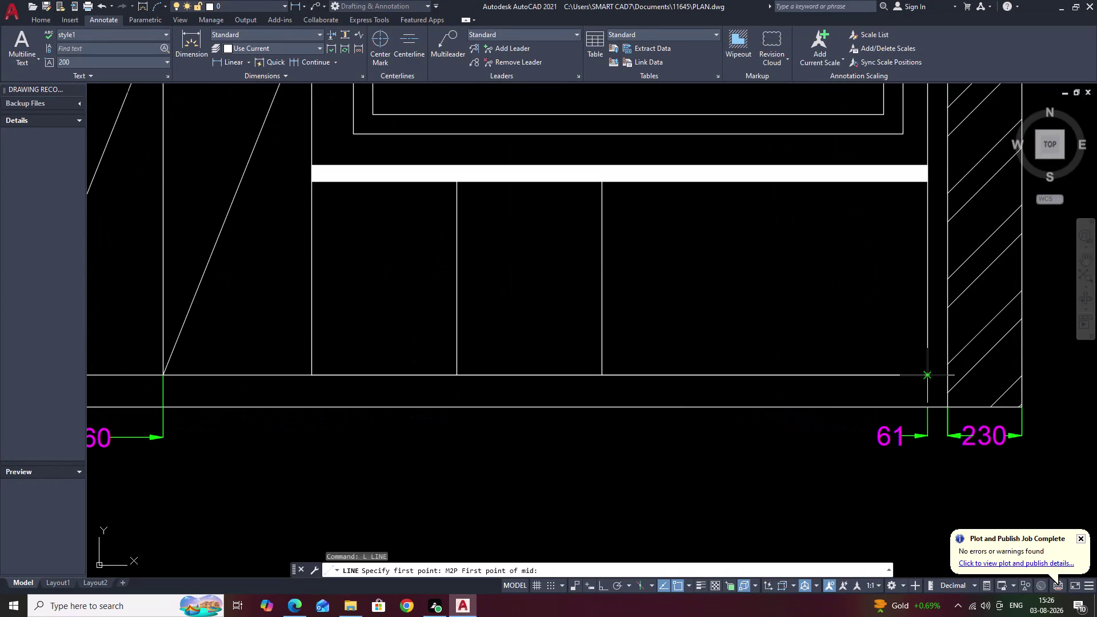
Draw a vertical divider from the bottom-edge midpoint up to the top shelf, with Ortho on.
click(927, 374)
click(603, 376)
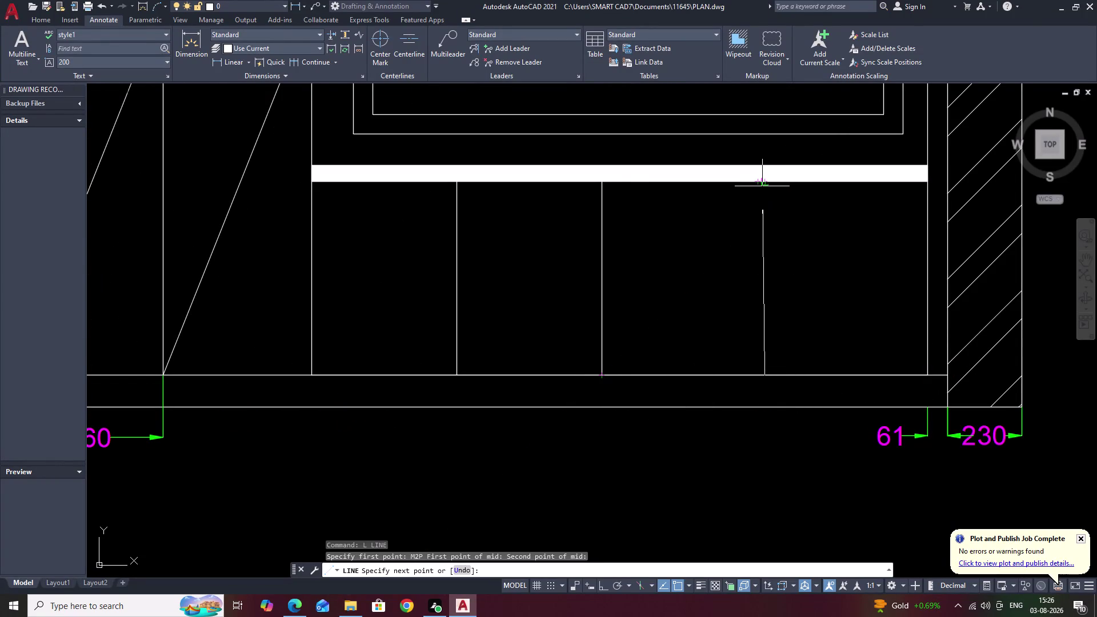
key(F8)
click(762, 186)
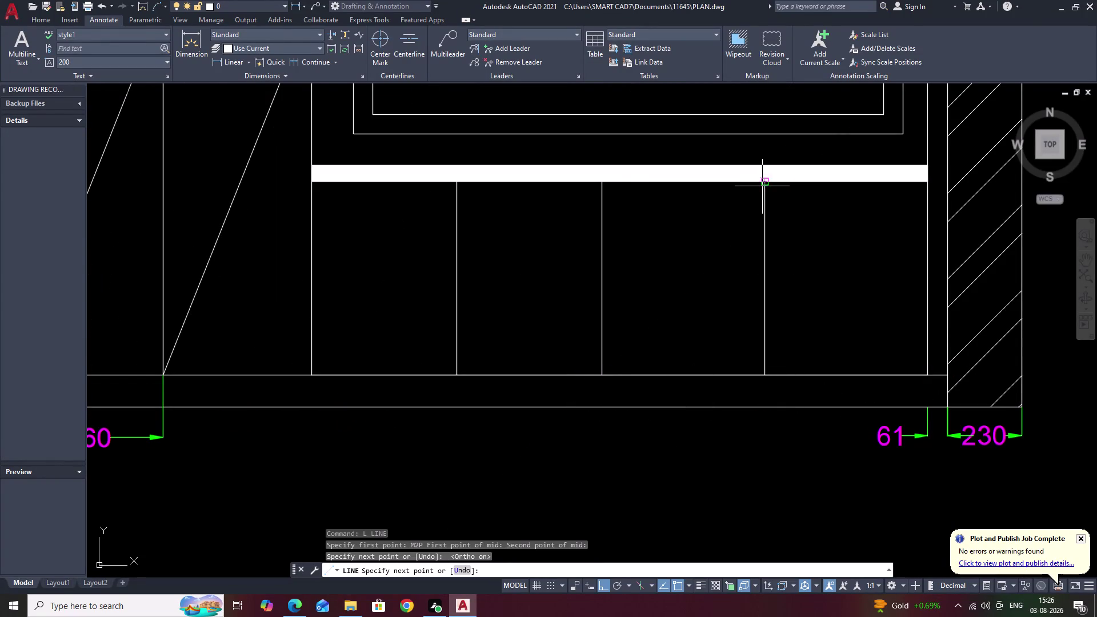
key(Escape)
Draw diagonals from the first divider's ends to the left panel and next divider midpoints.
text(L)
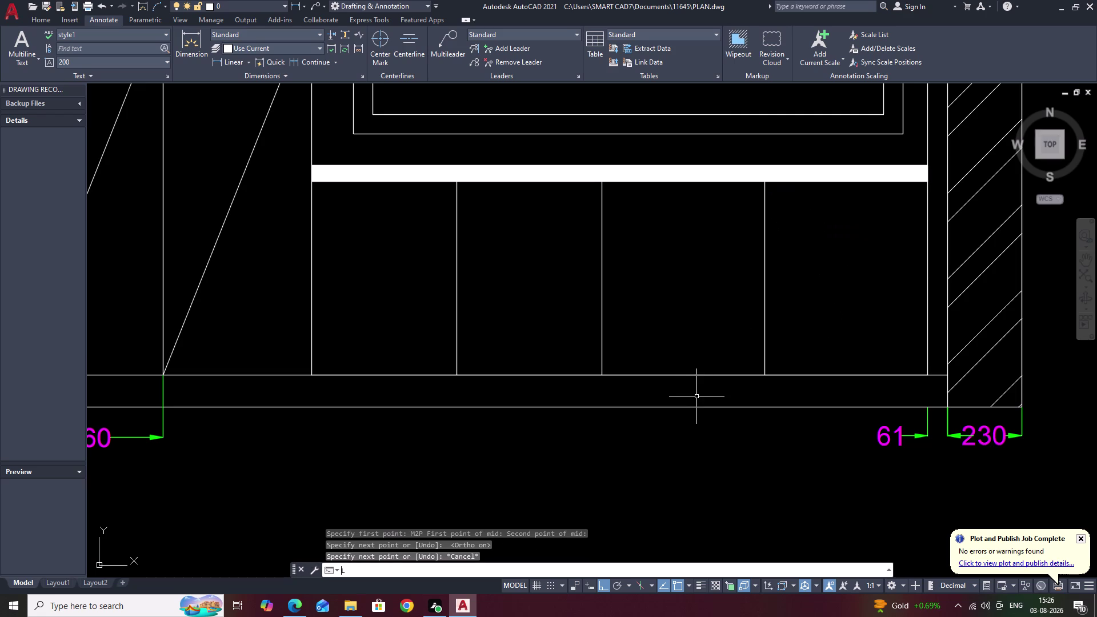
key(space)
click(457, 374)
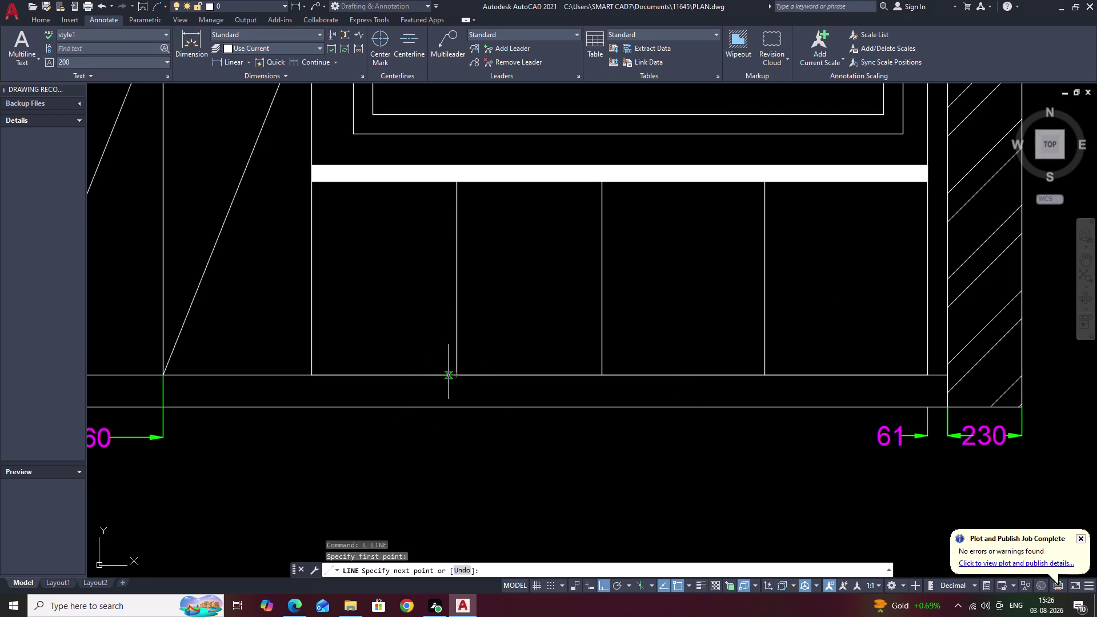
key(F8)
click(313, 281)
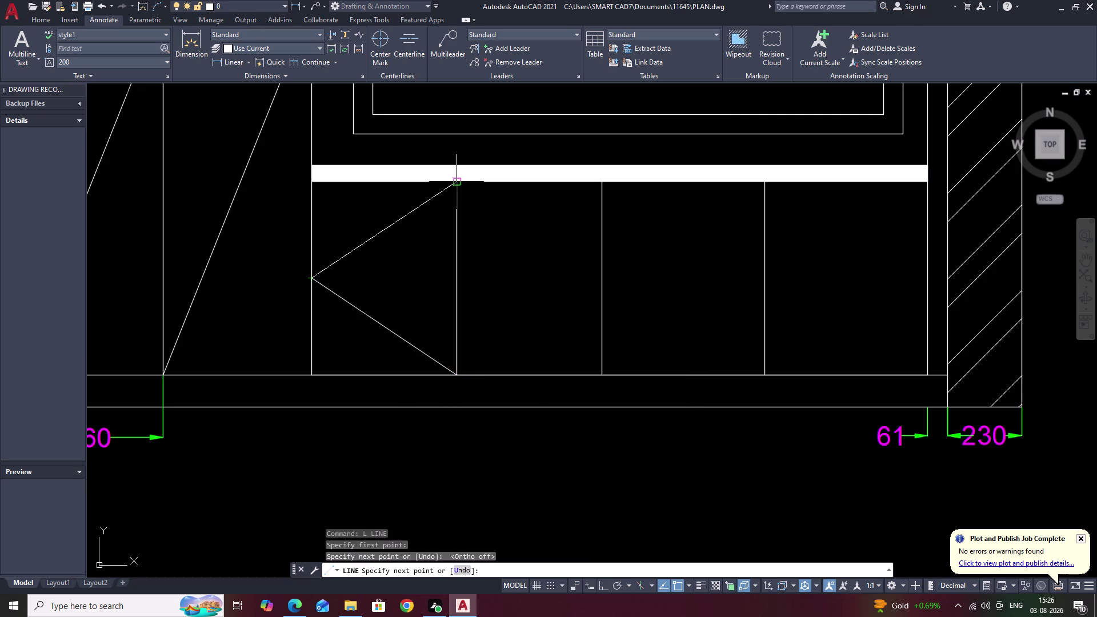
click(457, 185)
key(space)
key(space)
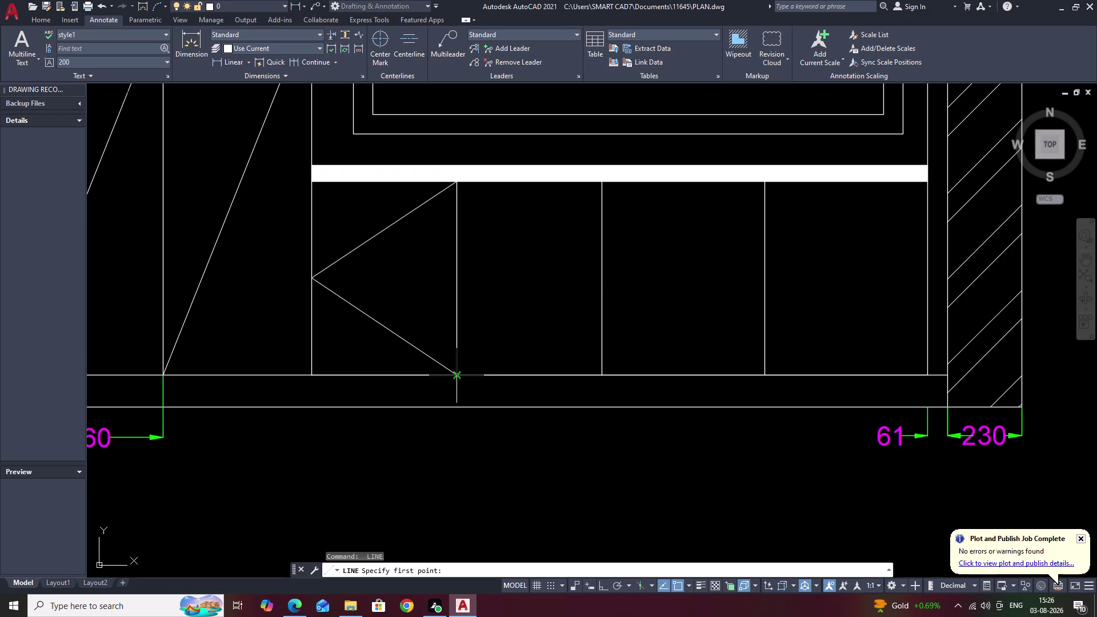
click(456, 375)
click(600, 280)
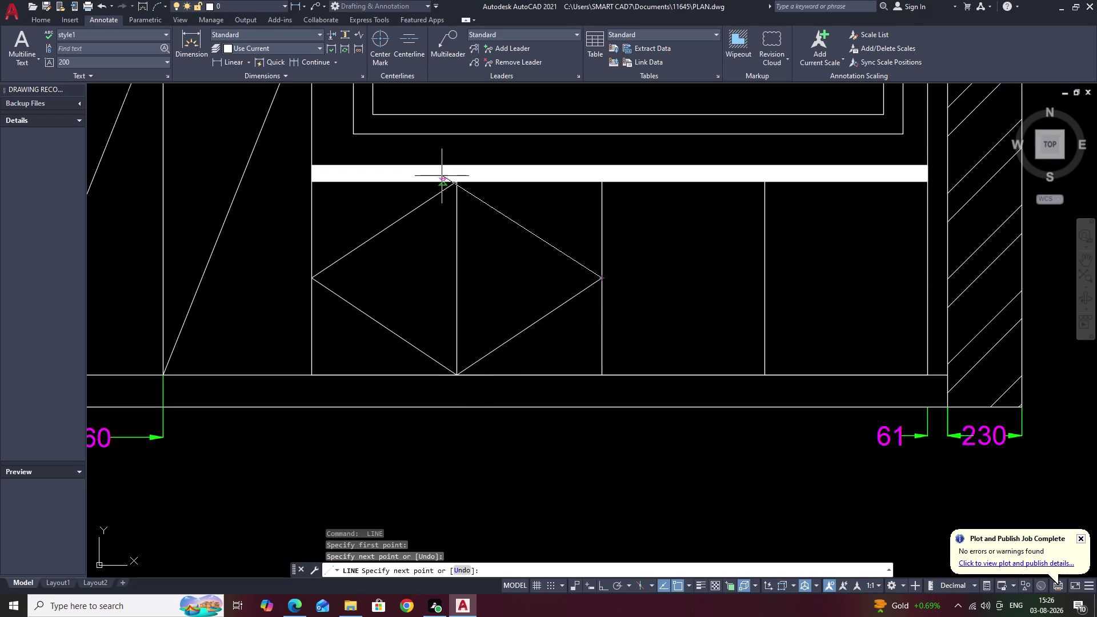
click(458, 186)
key(space)
Draw diagonals from the new divider's ends to the middle divider's midpoint, then select them.
key(space)
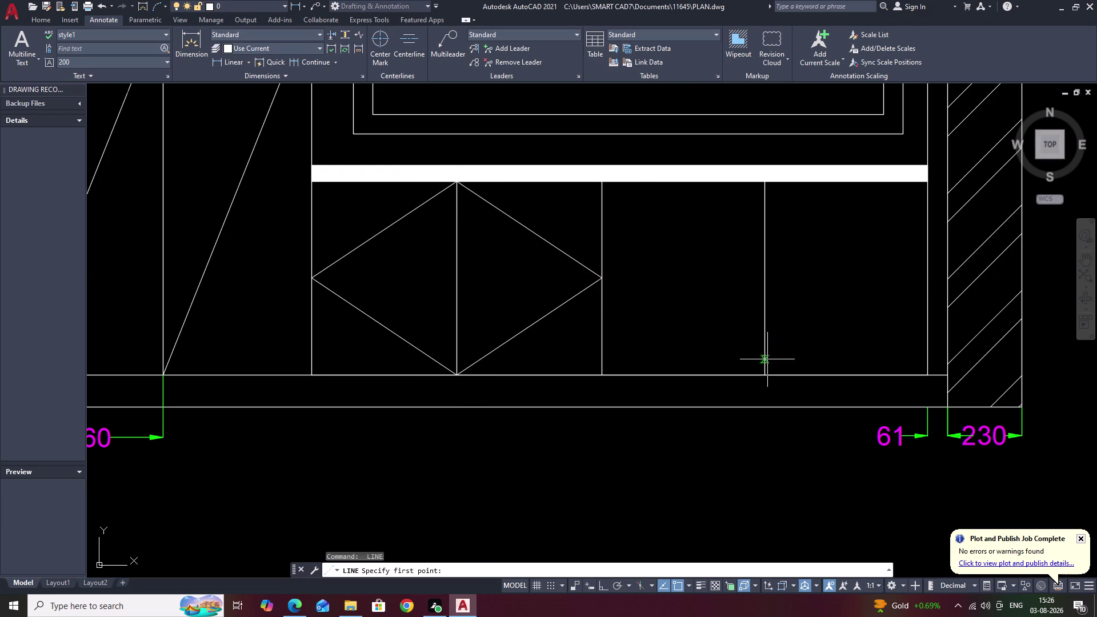
click(761, 373)
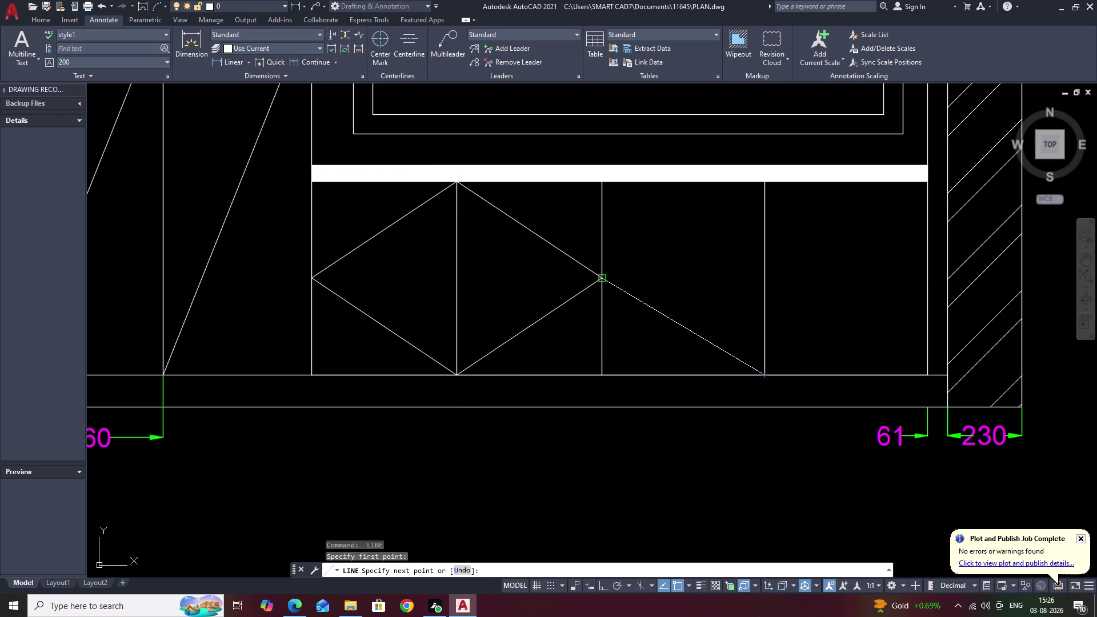
click(602, 278)
click(766, 184)
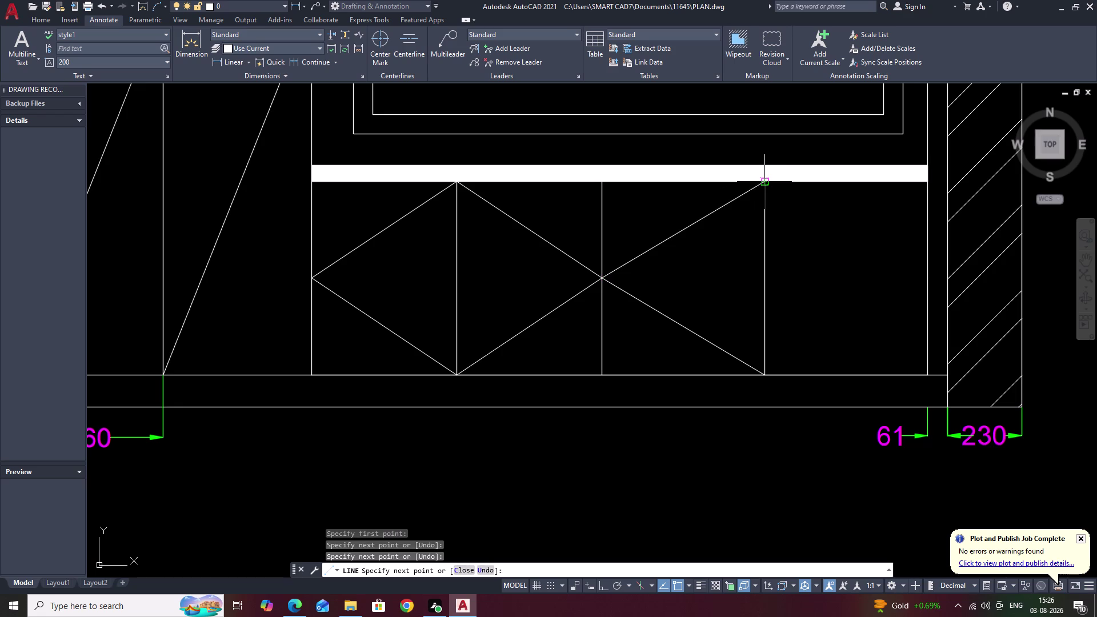
key(space)
key(space)
click(767, 184)
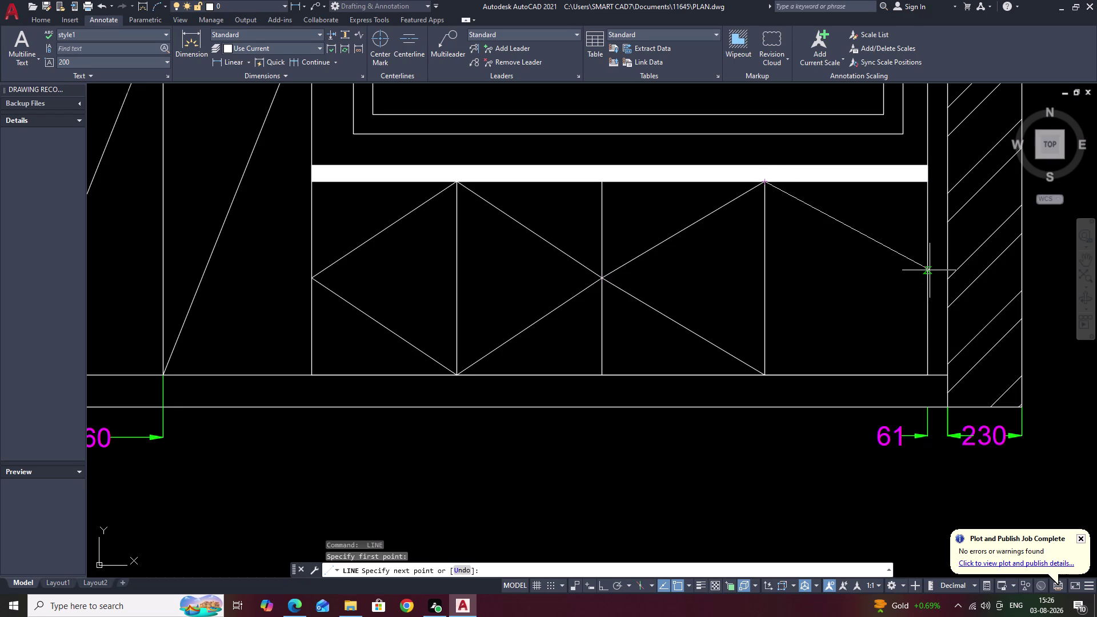
key(Escape)
drag(689, 215, 651, 307)
Begin mirroring the two diagonals about the new divider, then abandon the attempt.
drag(651, 308, 647, 319)
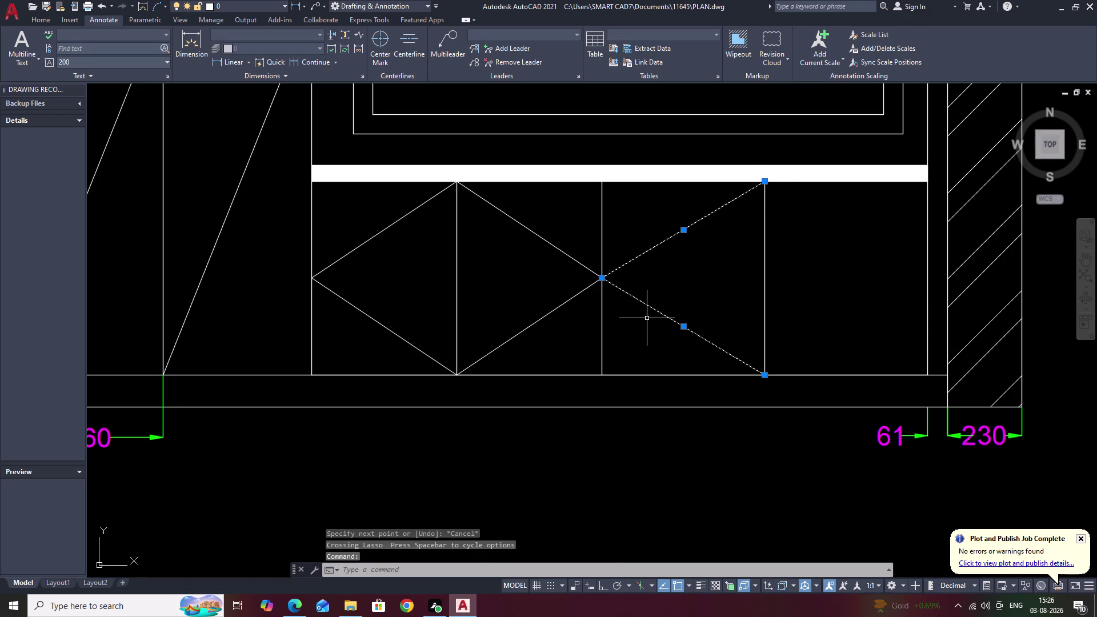
text(MI)
key(space)
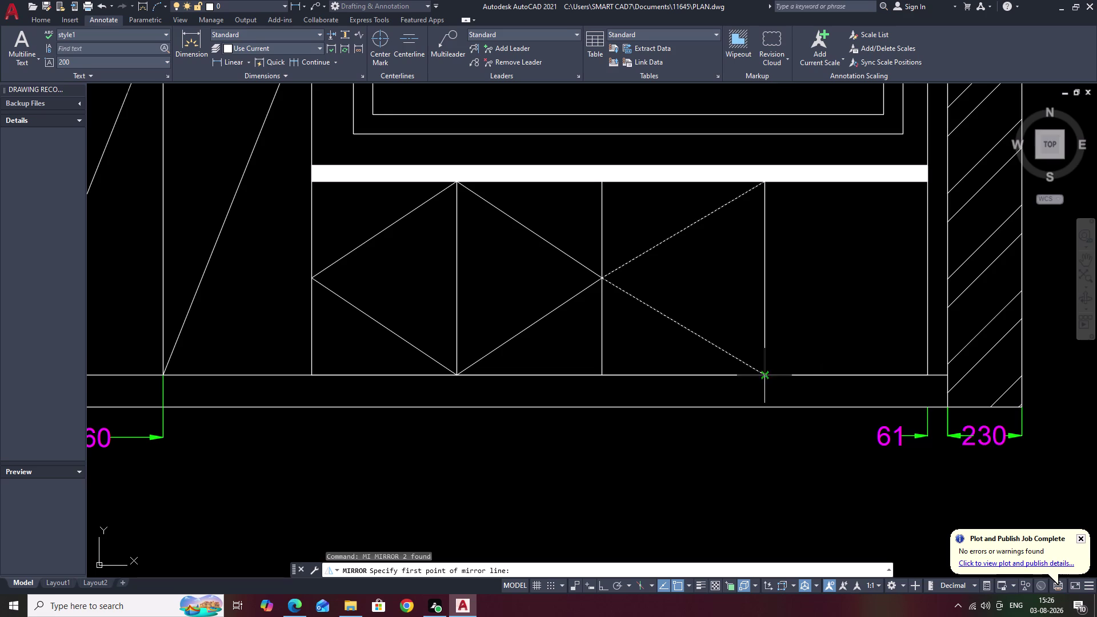
click(765, 281)
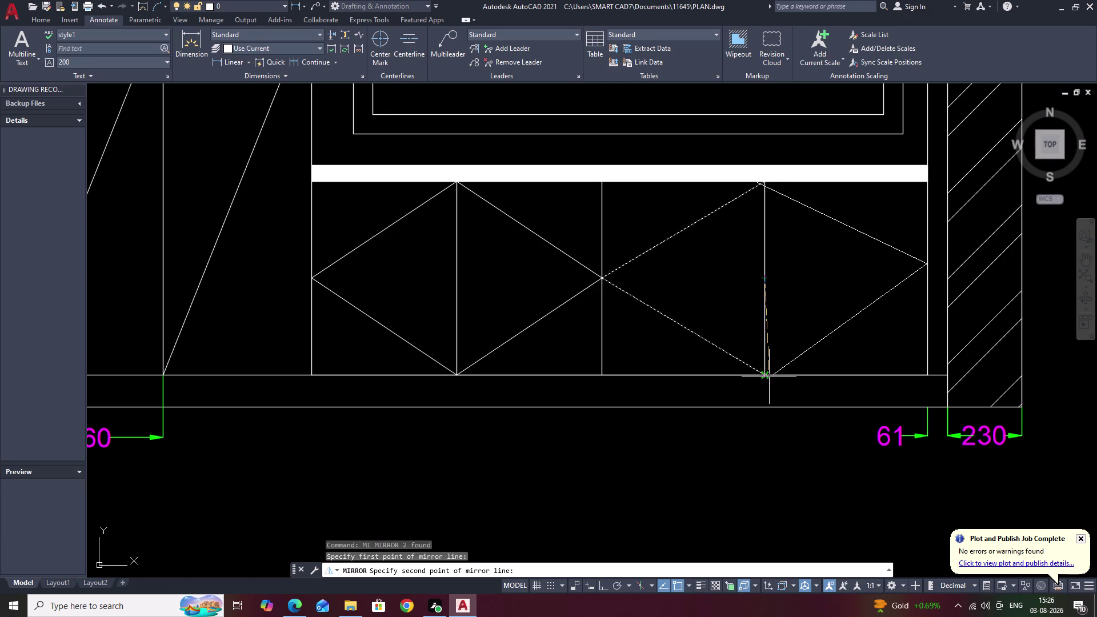
key(F8)
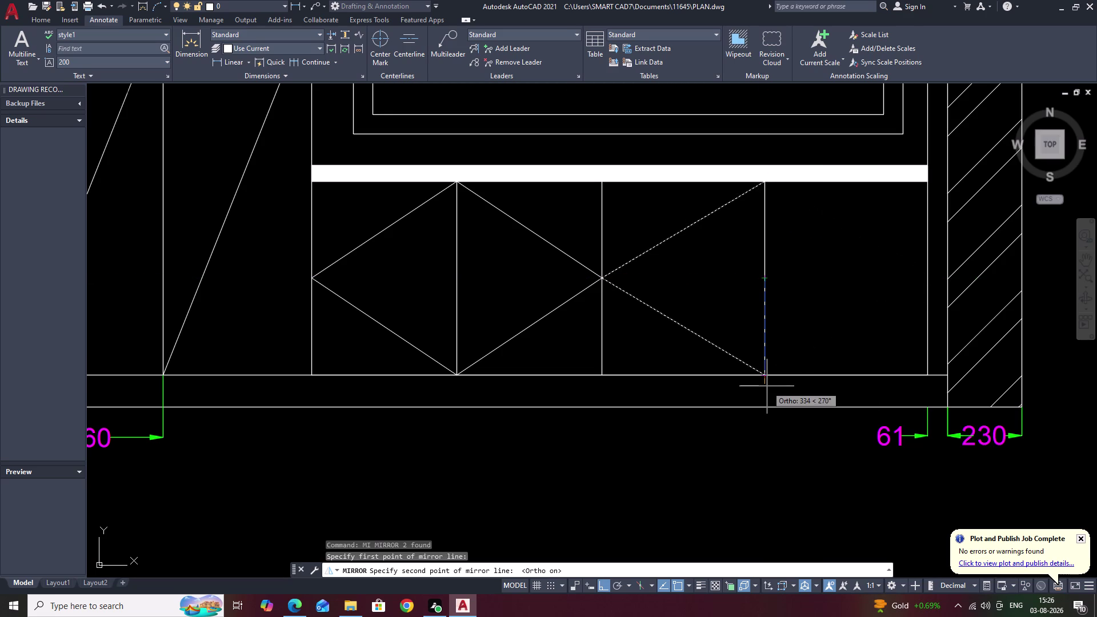
click(767, 386)
key(Escape)
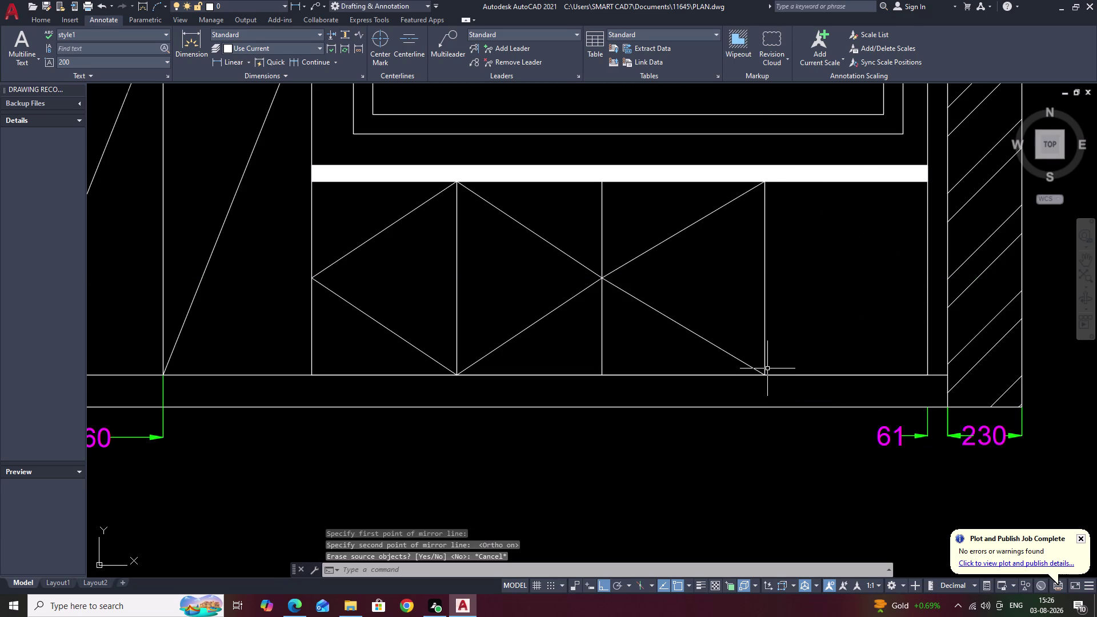
Mirror the reselected diagonals about the vertical divider, keeping the originals (No).
drag(714, 354, 698, 259)
click(682, 217)
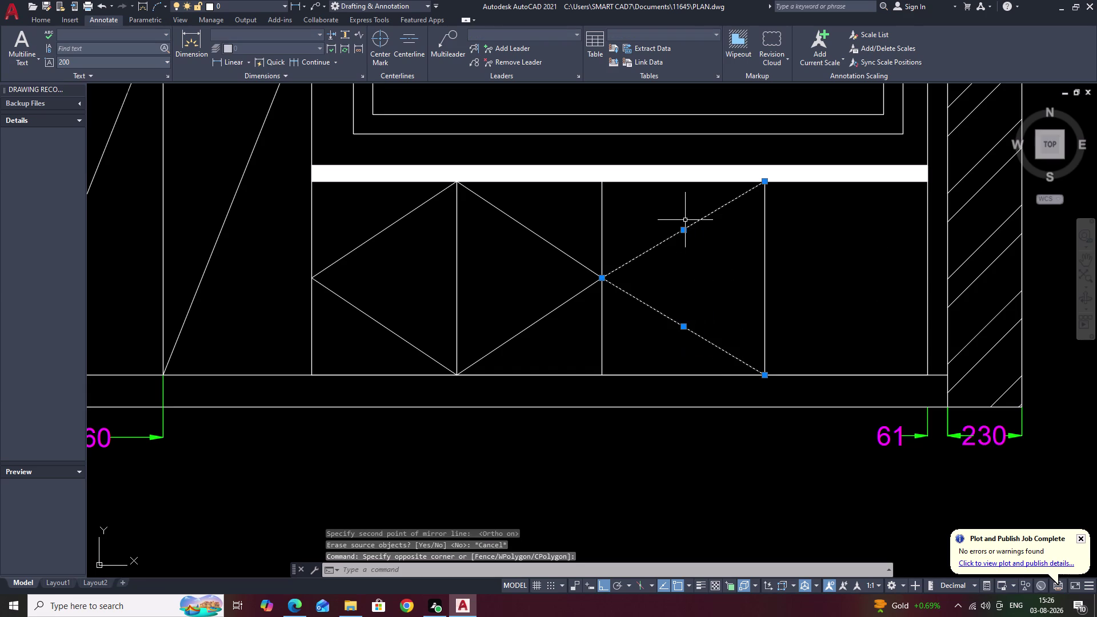
text(MI)
key(space)
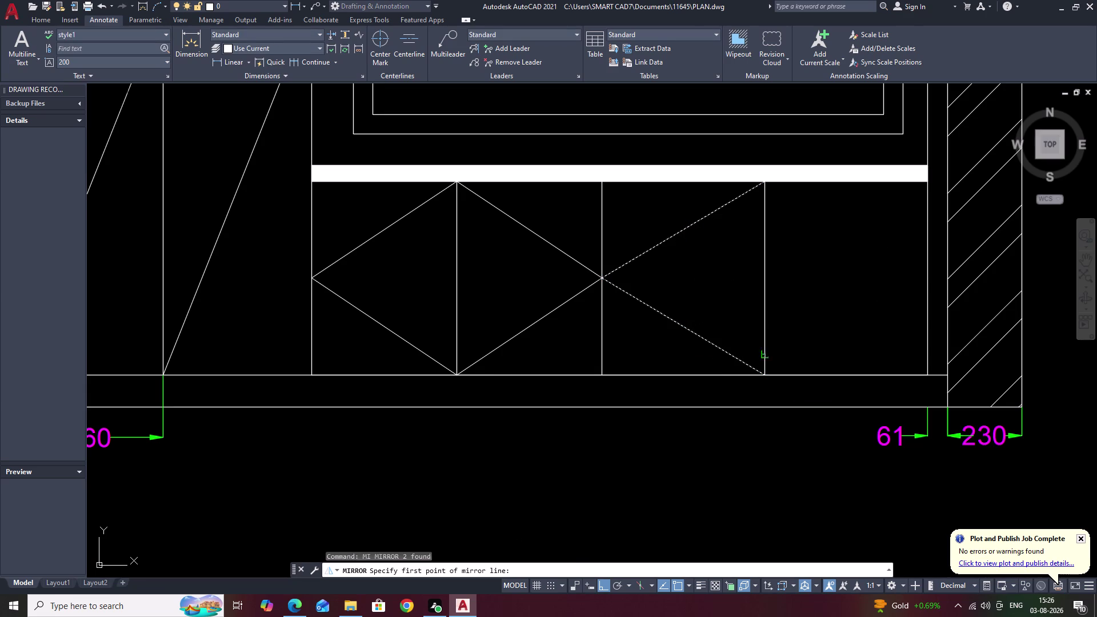
click(765, 277)
click(771, 328)
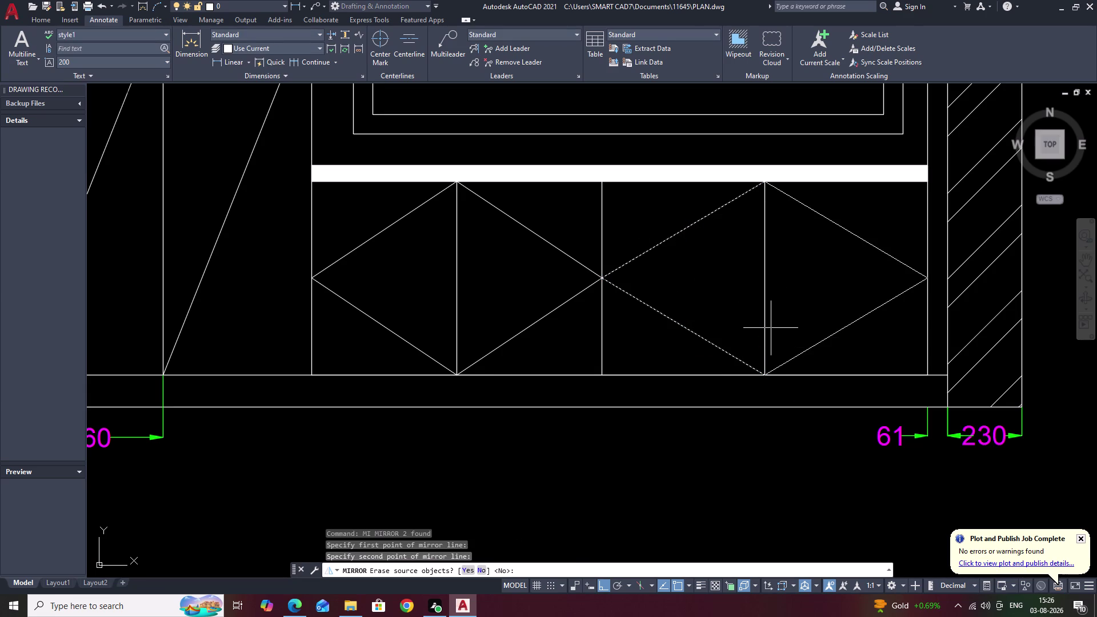
text(N)
key(space)
scroll(down, 3)
middle_drag(808, 317, 826, 294)
scroll(down, 3)
middle_drag(793, 359, 784, 388)
key(Escape)
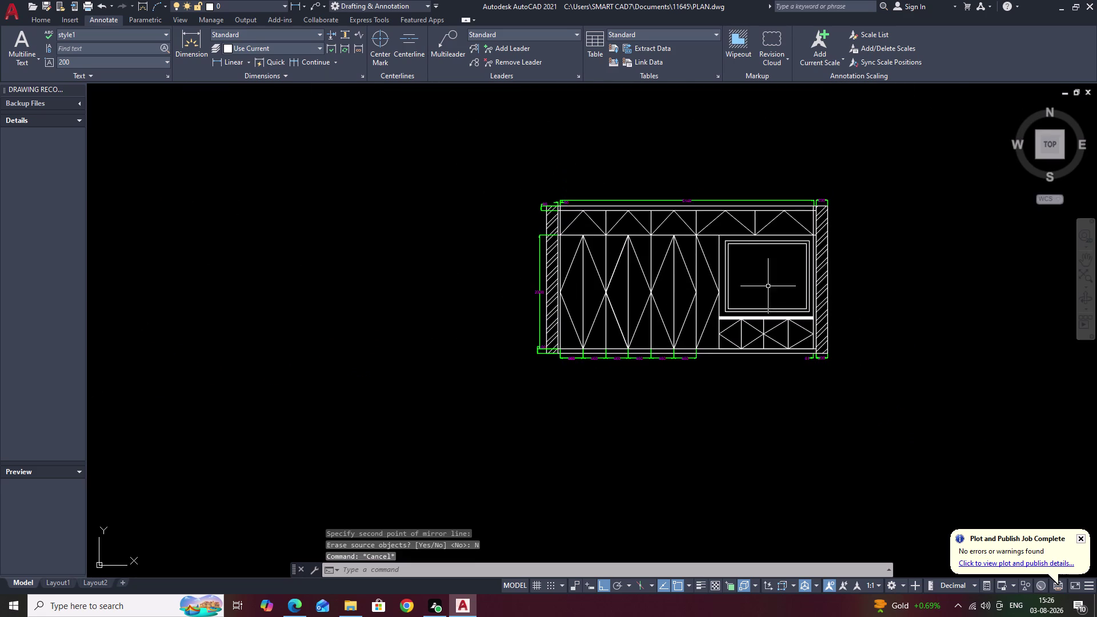
scroll(up, 3)
middle_drag(740, 278, 782, 261)
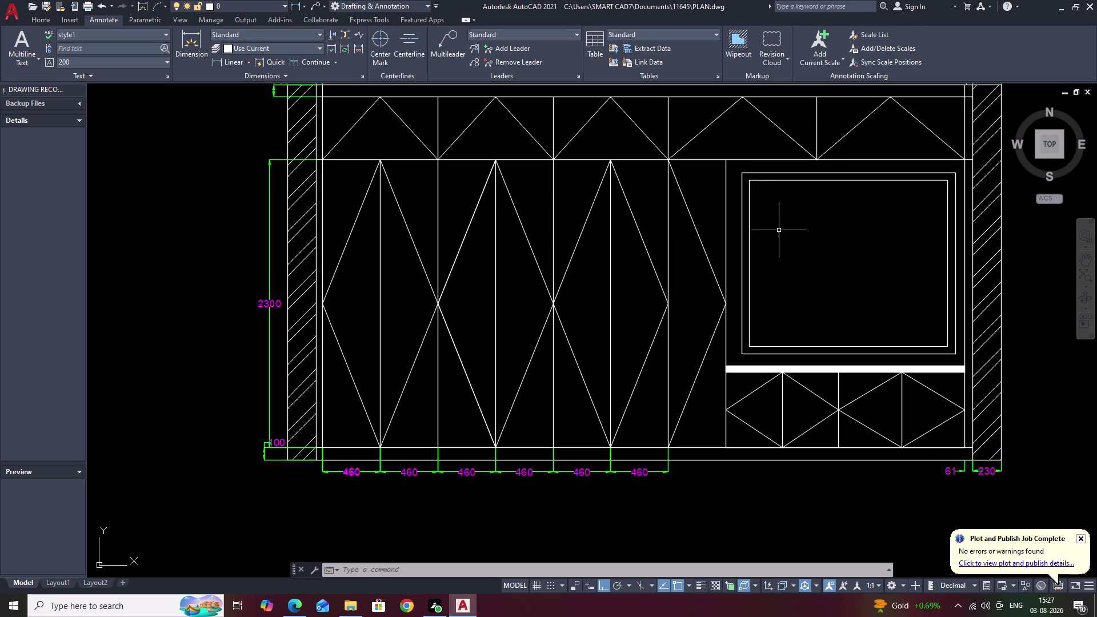
scroll(down, 3)
middle_drag(920, 270, 883, 281)
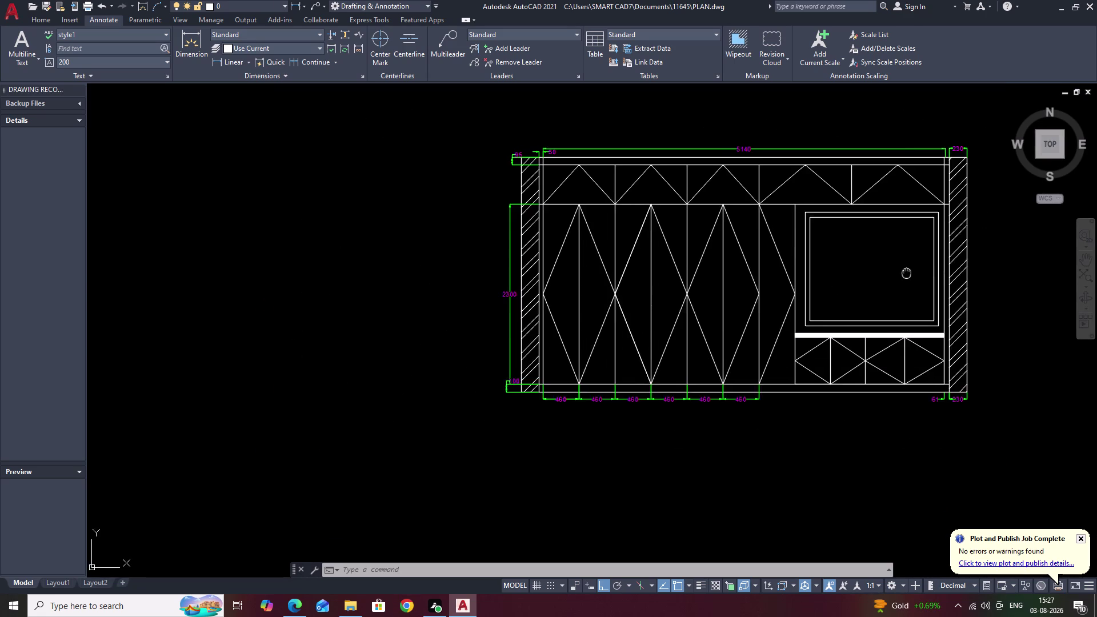
middle_drag(883, 281, 801, 296)
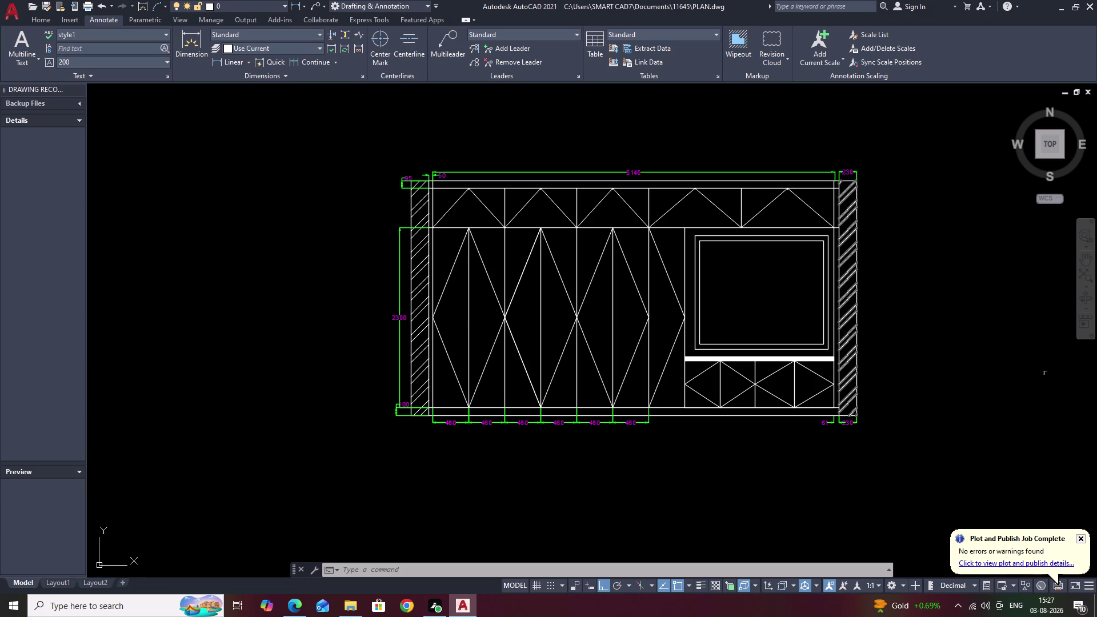
middle_drag(1019, 343, 843, 345)
text(T)
Place a multiline 'FILLER' label to the right of the elevation.
key(space)
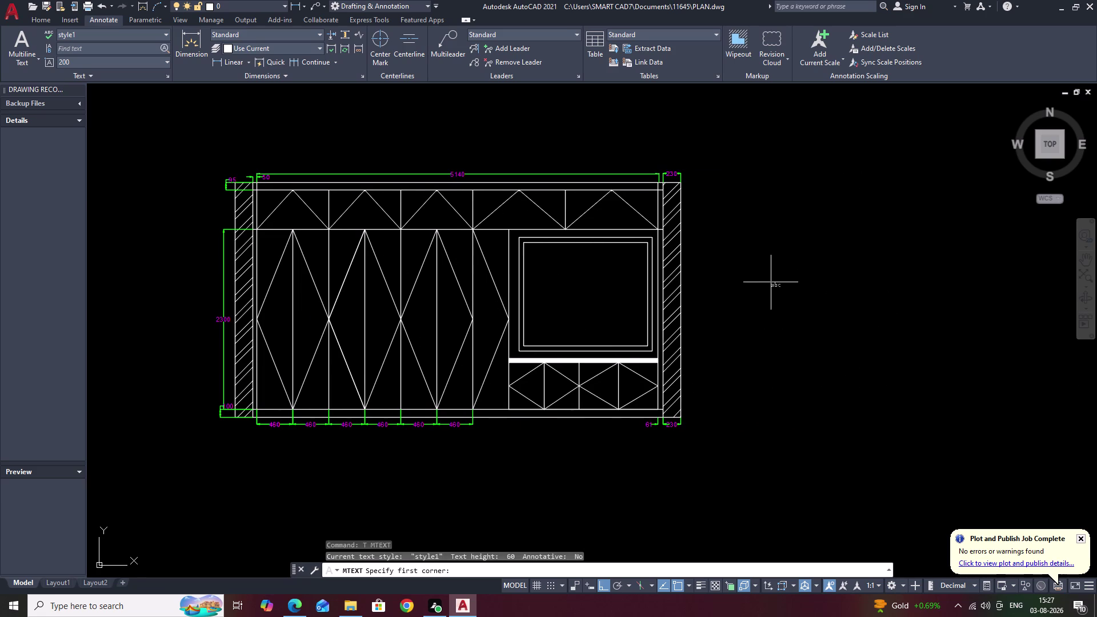
right_drag(770, 283, 777, 283)
drag(771, 282, 796, 285)
click(838, 255)
key(t)
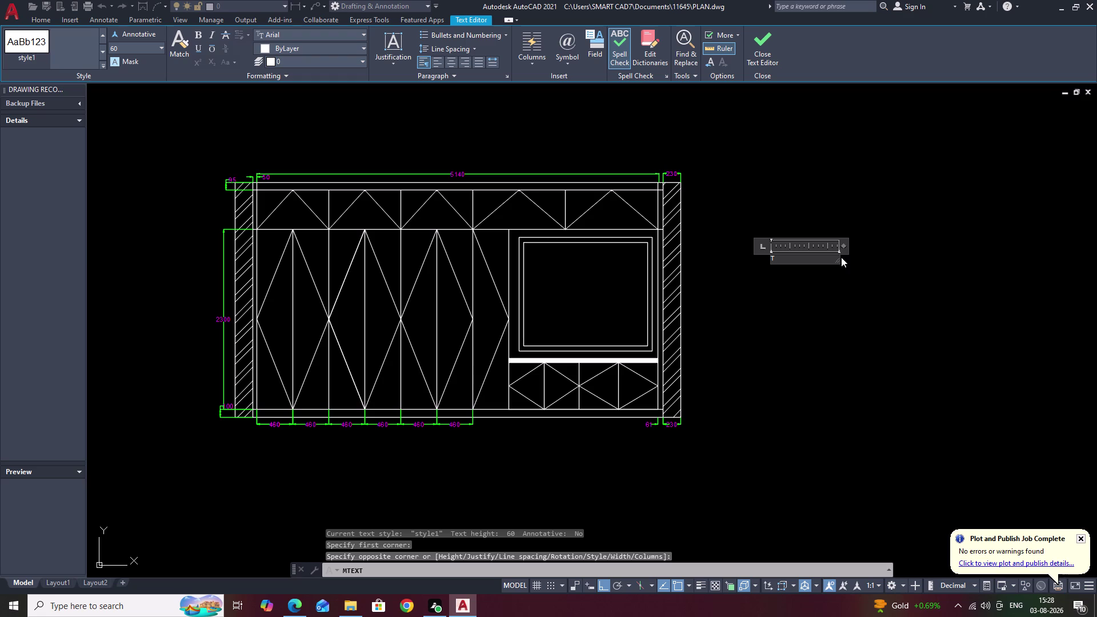
key(BackSpace)
key(f)
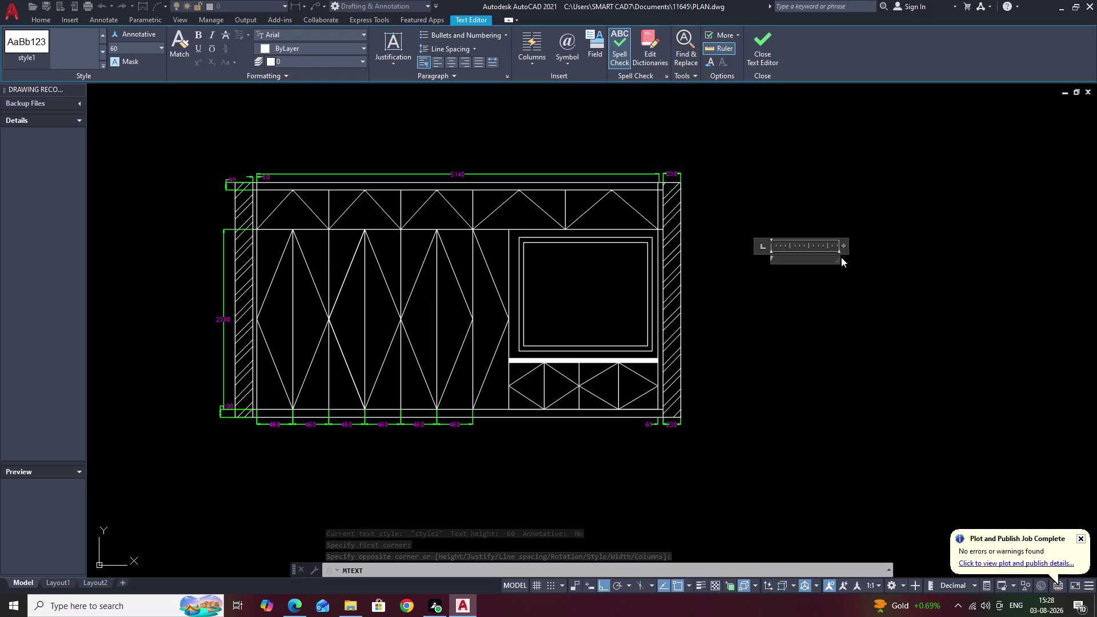
text(ILL)
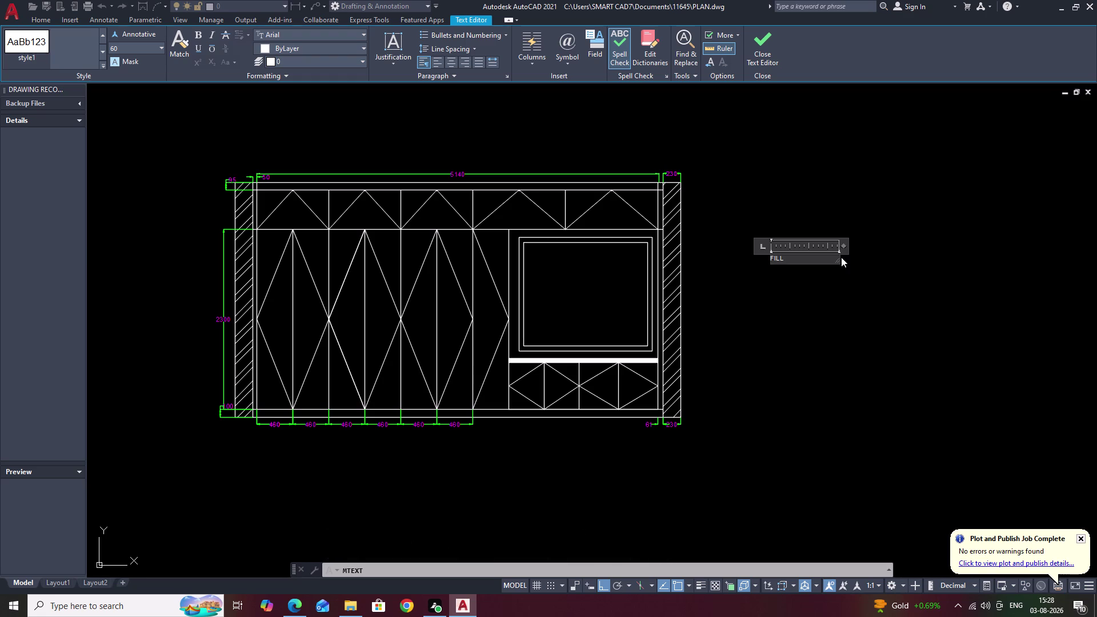
text(ER)
click(831, 299)
Abandon a second label, erase the old FILLER text, and open Text Style with ST.
text(T)
key(space)
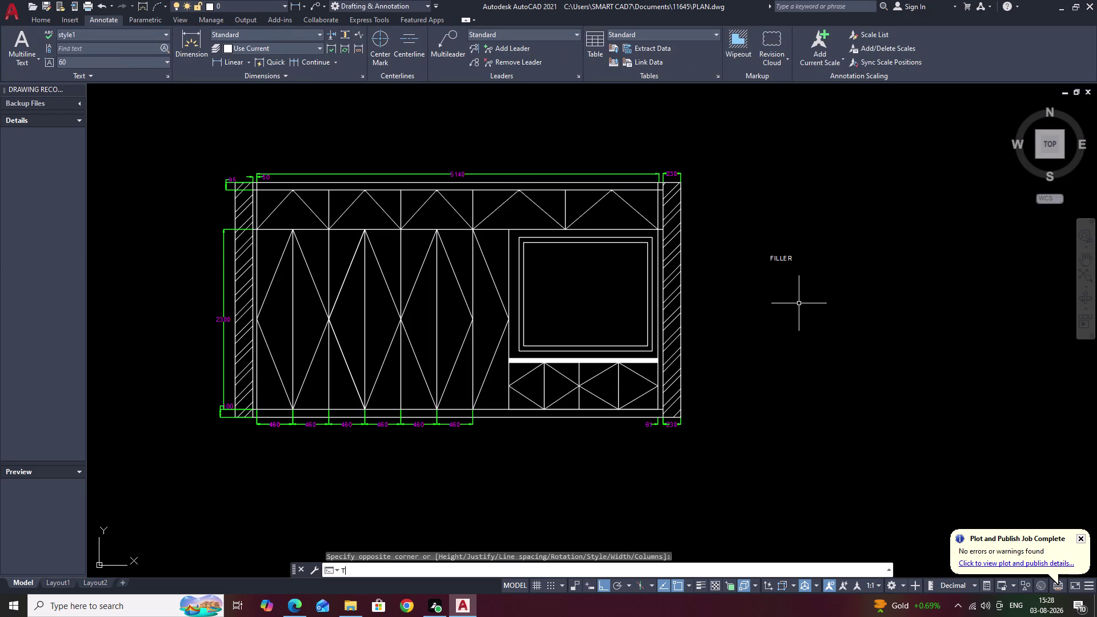
click(762, 285)
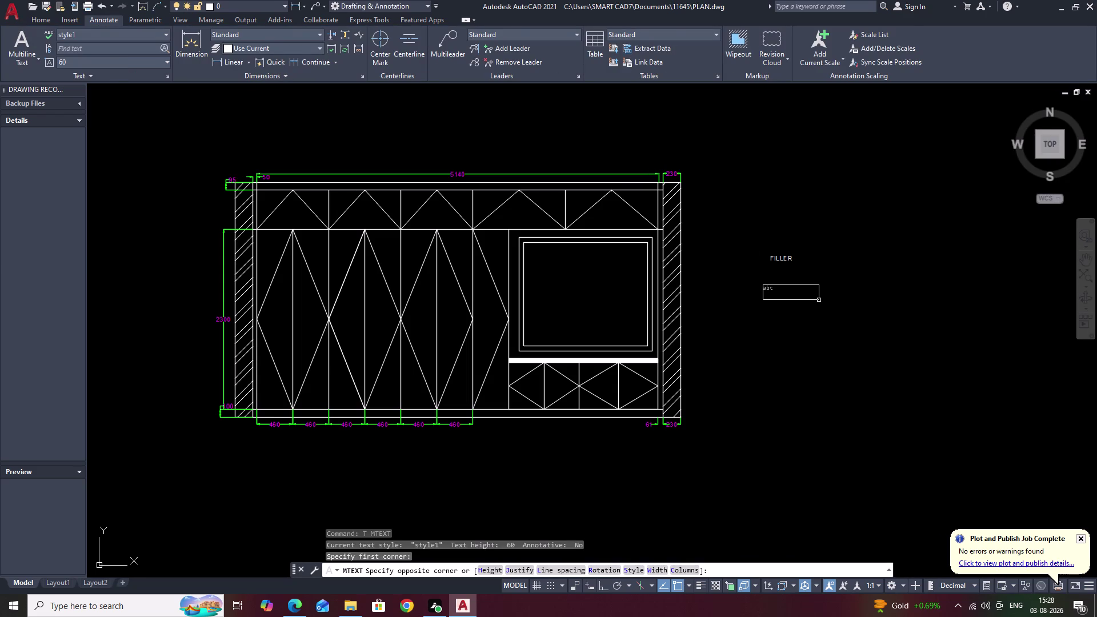
click(818, 300)
key(Escape)
drag(819, 255, 798, 254)
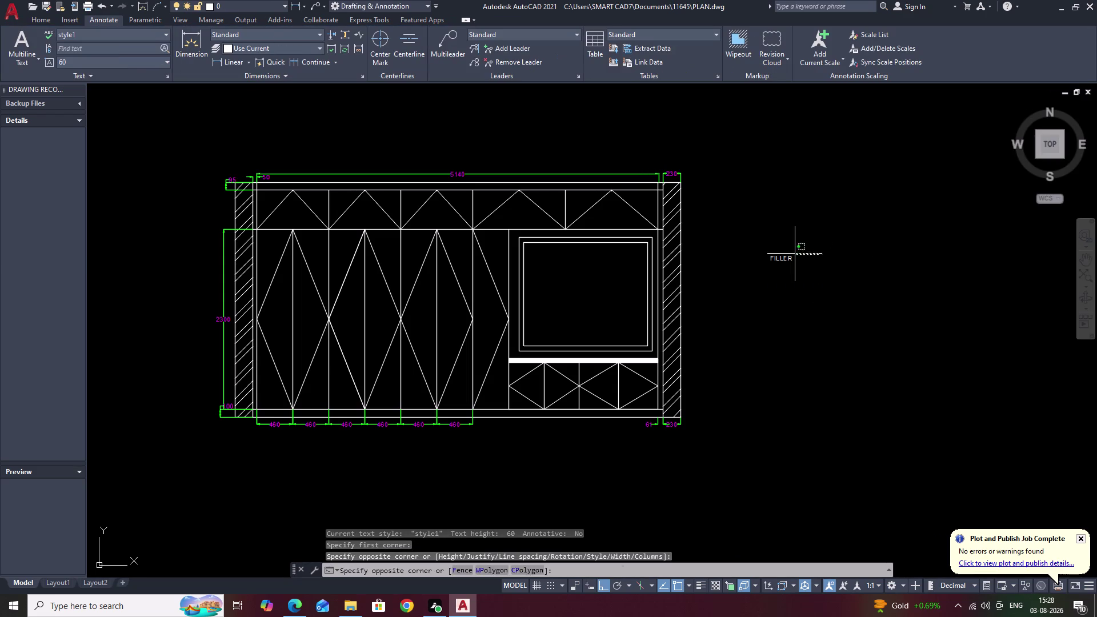
drag(799, 254, 779, 284)
text(E)
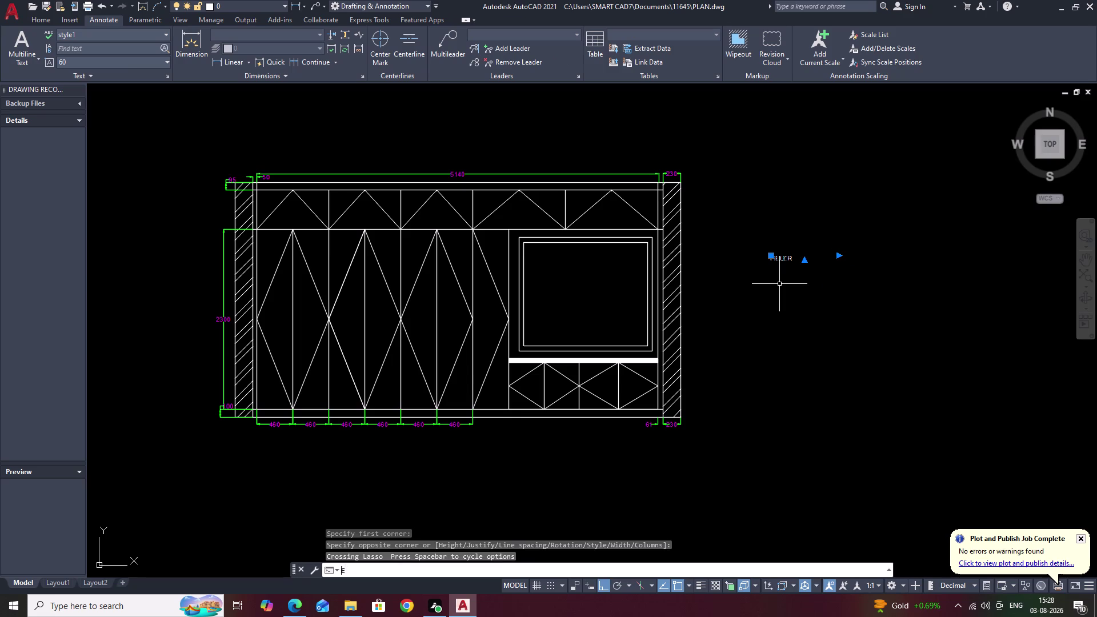
key(space)
text(ST)
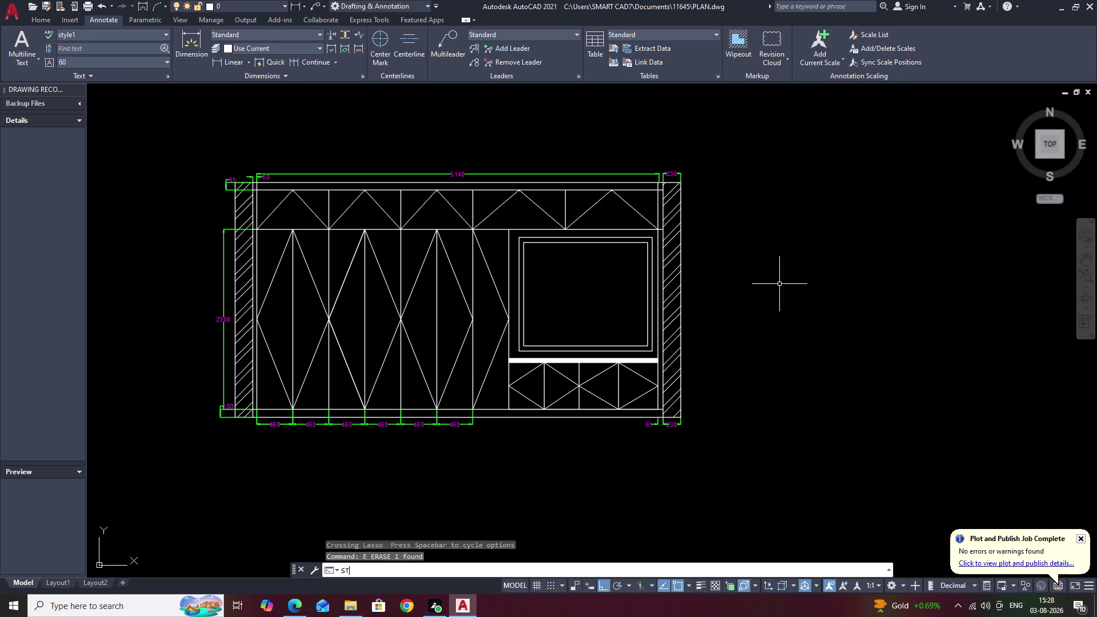
key(space)
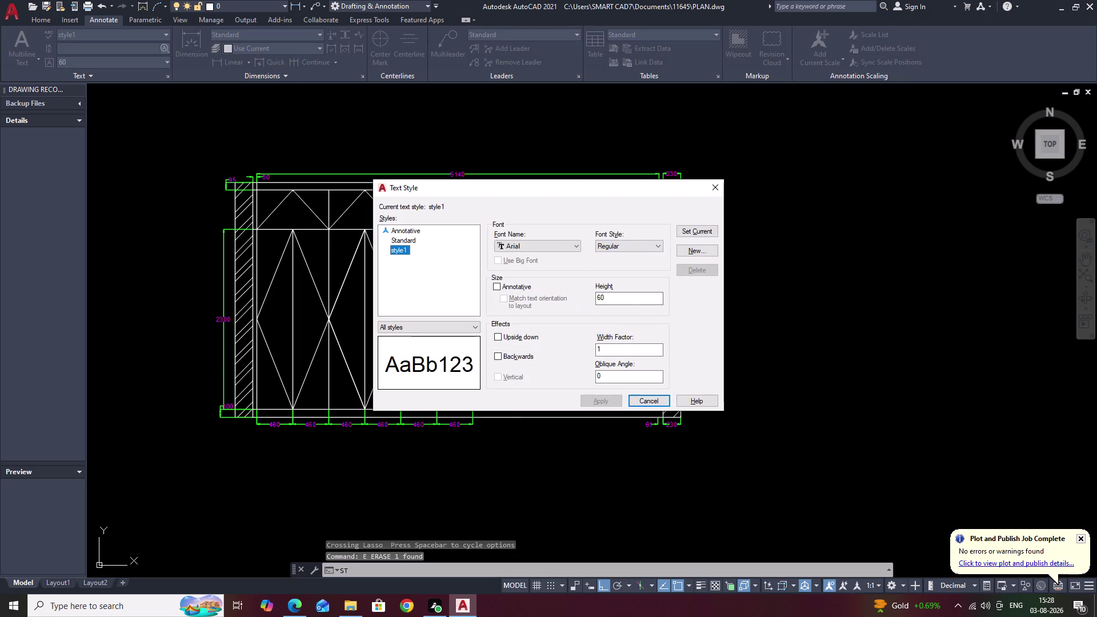
Change style1's text height from 60 to 70, apply it, and close Text Style.
drag(630, 299, 605, 298)
click(604, 299)
double_click(600, 298)
drag(620, 297, 585, 295)
key(BackSpace)
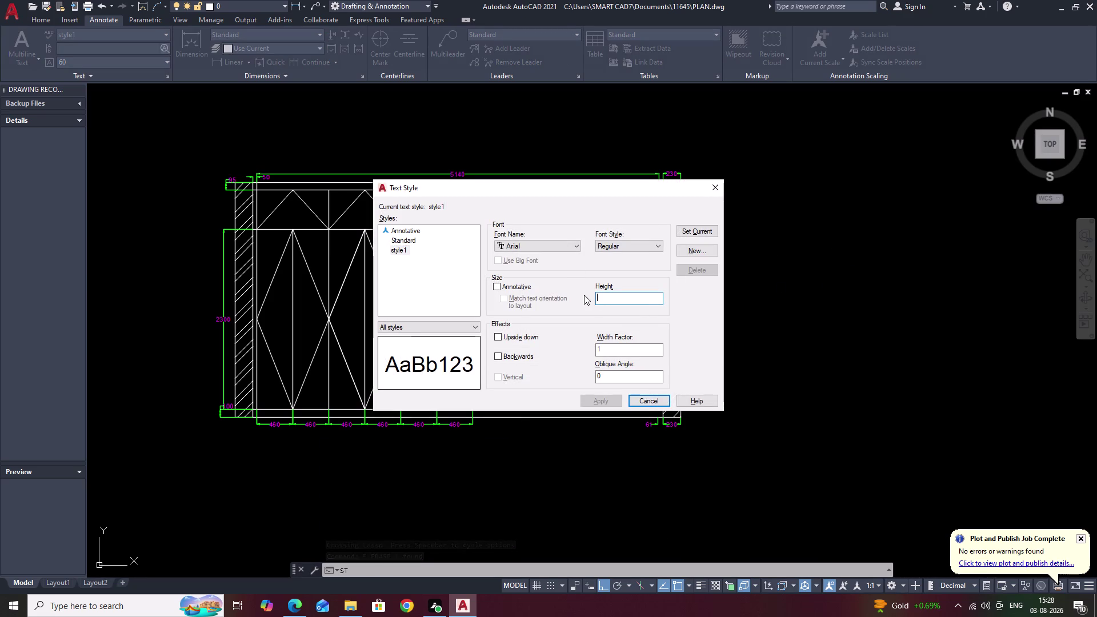
text(70)
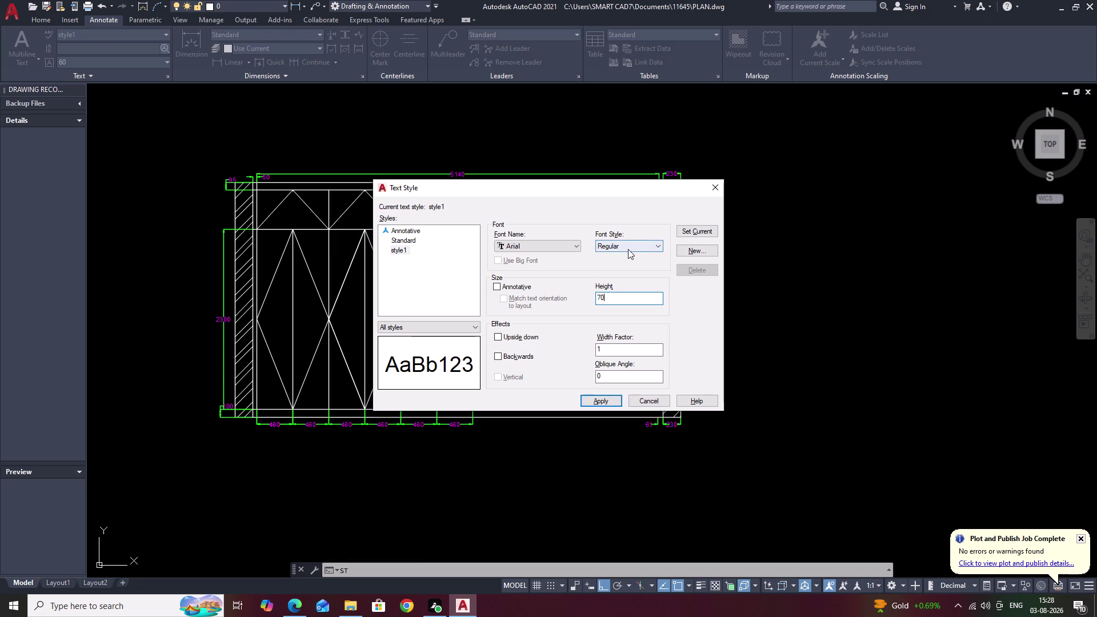
click(598, 404)
right_click(599, 403)
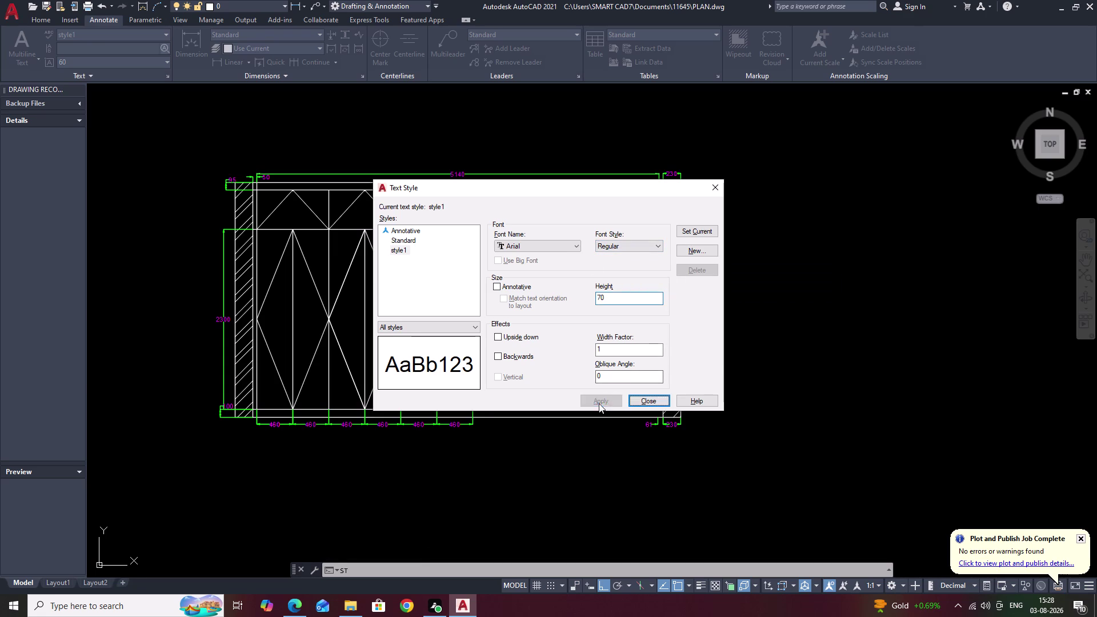
click(701, 232)
Start a new multiline text with the T command.
right_click(716, 190)
click(716, 189)
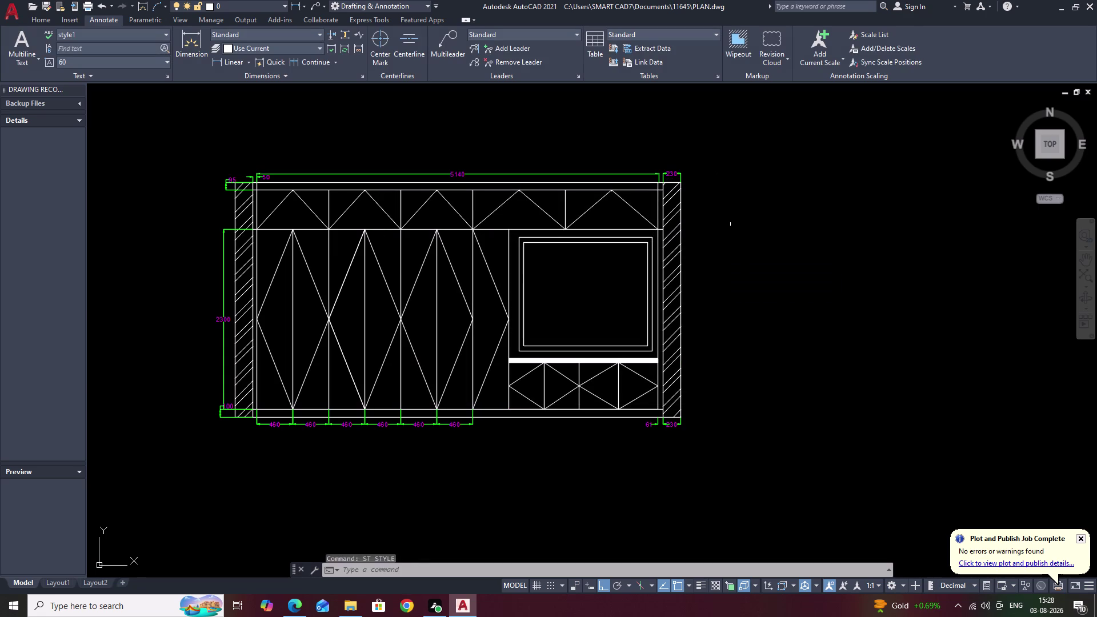
key(t)
key(space)
key(Escape)
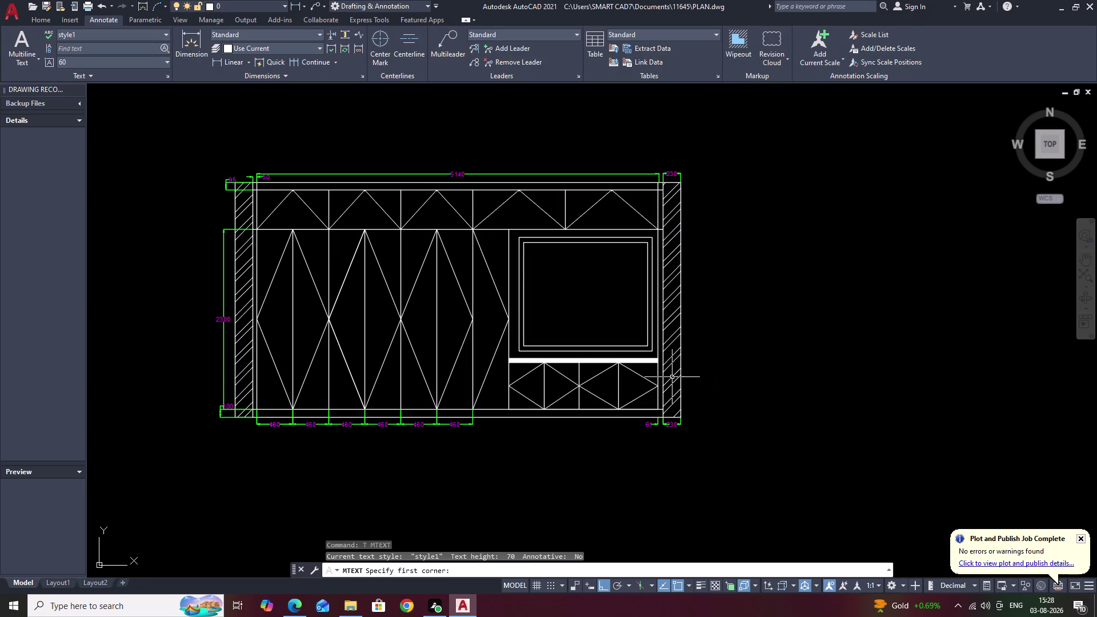
Open the Dimension Style Manager and view Standard's text settings without changes.
text(D)
key(space)
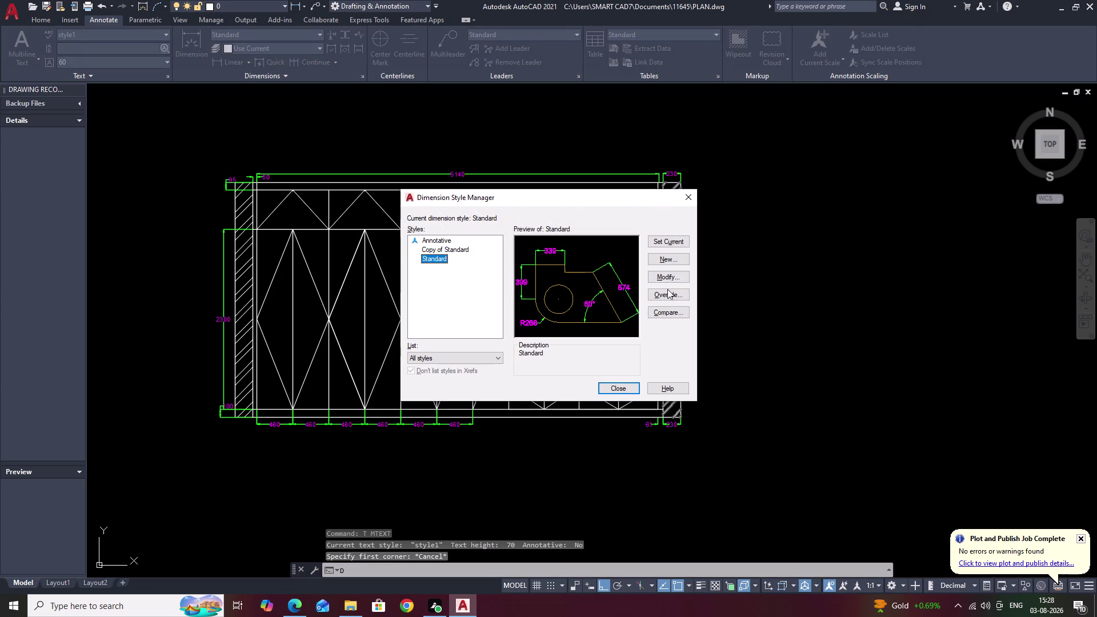
click(670, 276)
right_click(671, 277)
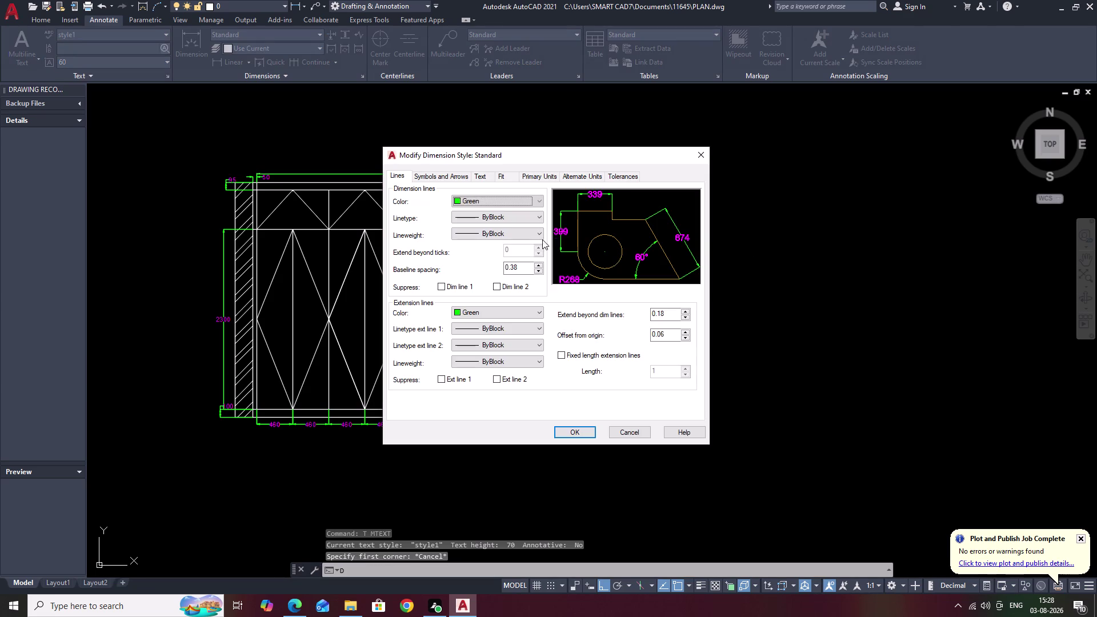
right_click(485, 178)
click(486, 179)
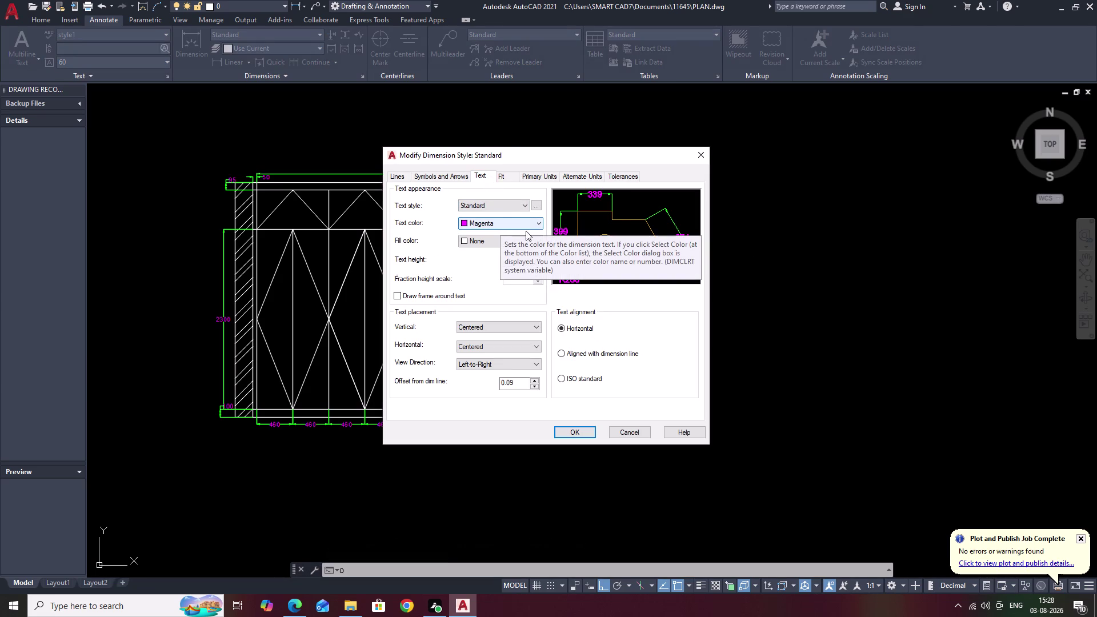
click(701, 158)
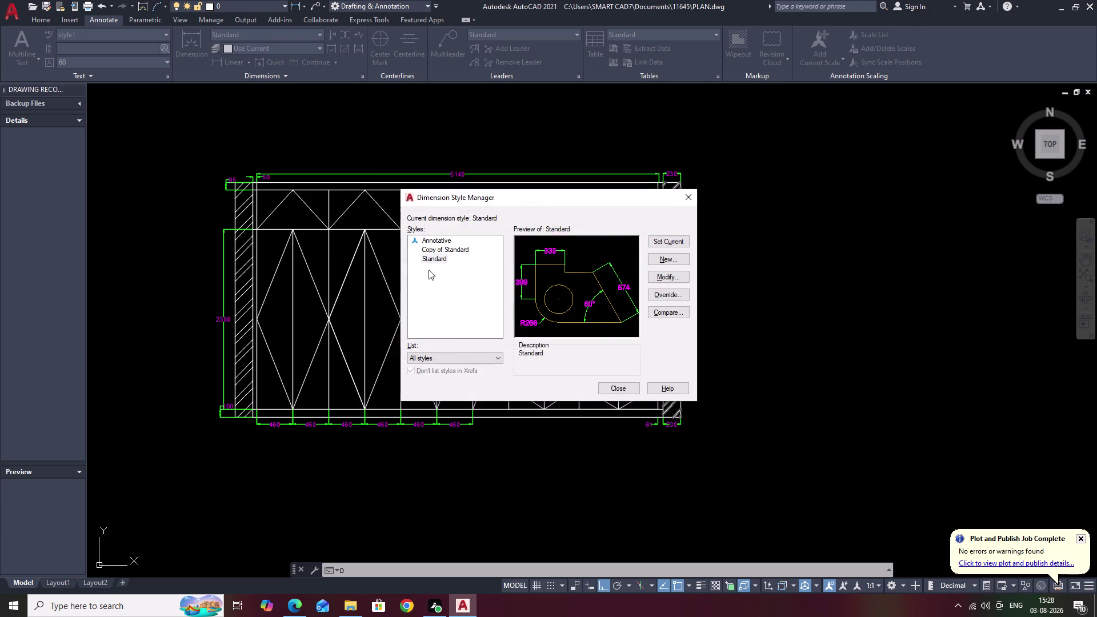
Check Copy of Standard's text colour, keeping it red, then reselect Standard.
click(440, 246)
click(670, 274)
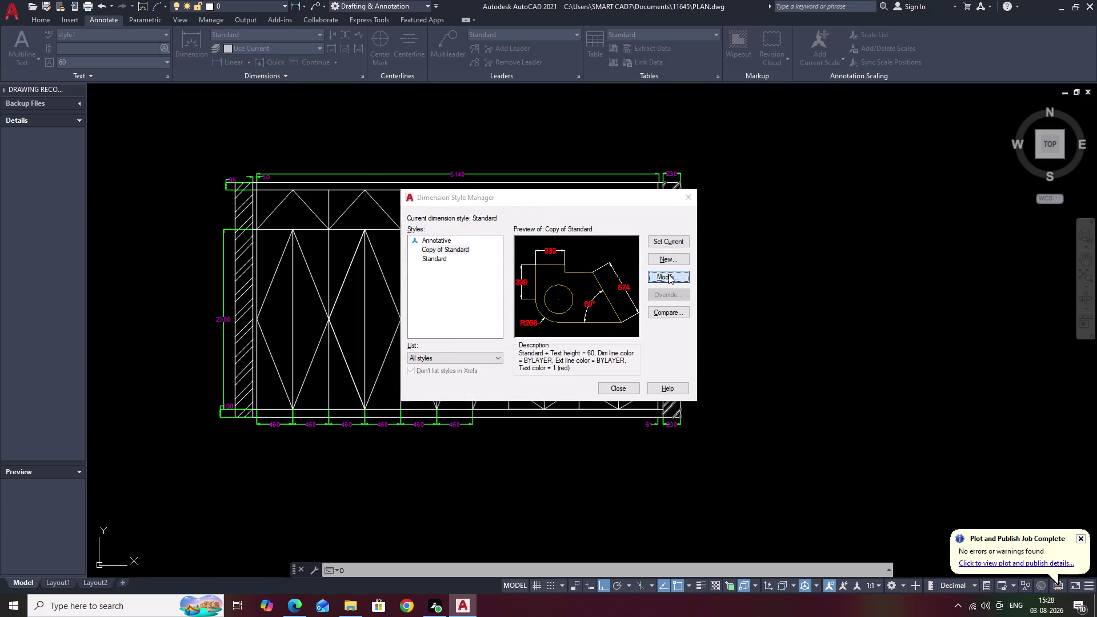
click(485, 179)
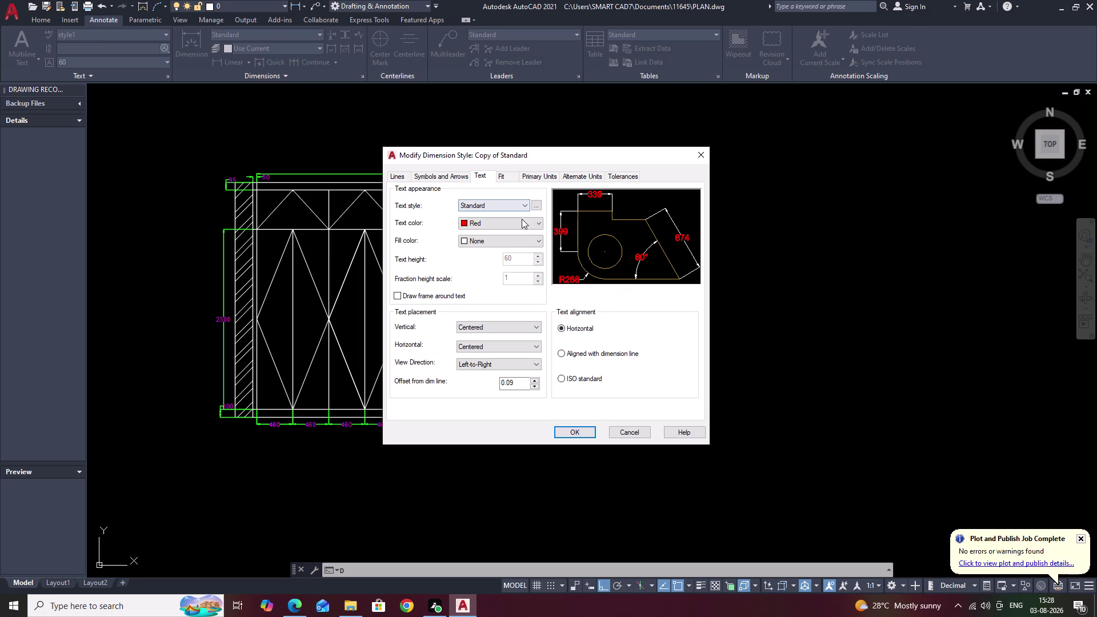
click(521, 222)
right_click(522, 221)
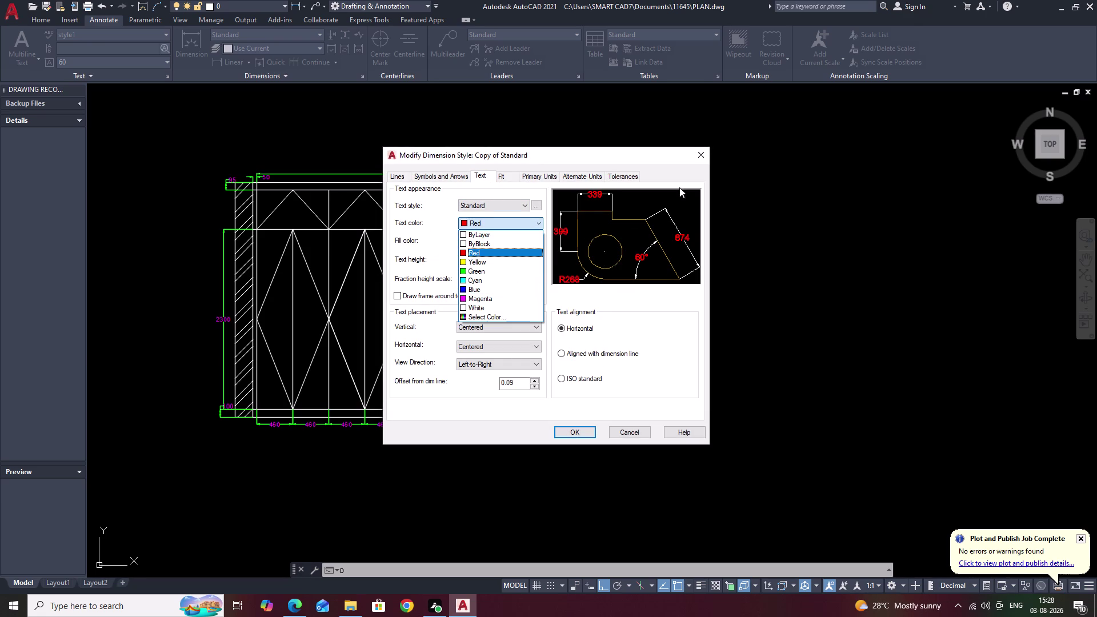
click(705, 153)
right_click(705, 152)
click(697, 161)
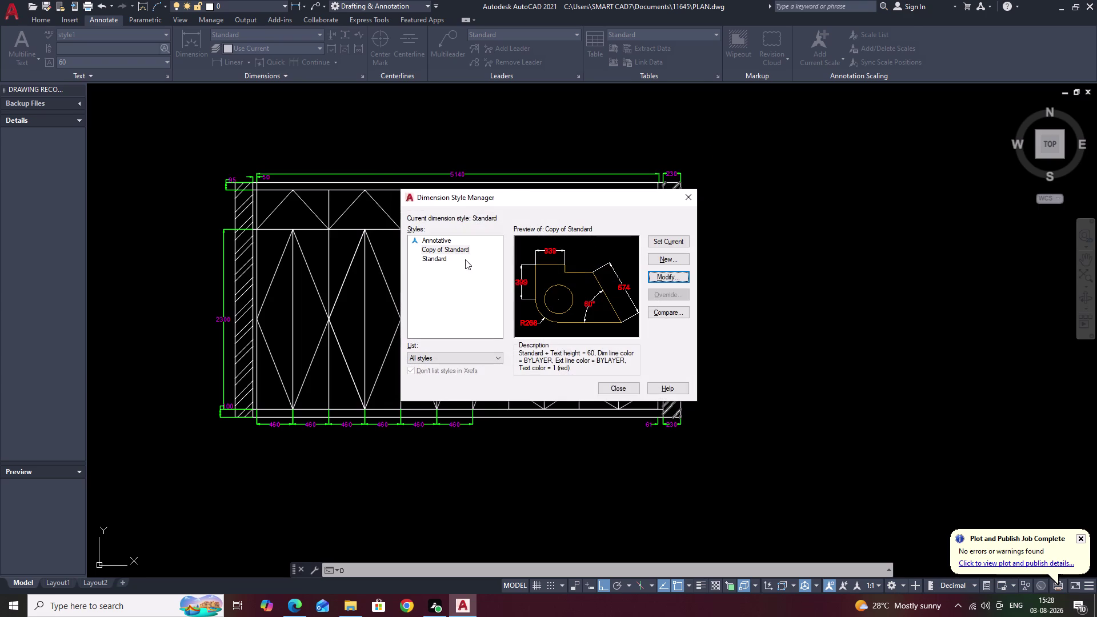
click(434, 259)
Close the Dimension Style Manager and draw a multiline text box right of the cabinet.
click(664, 242)
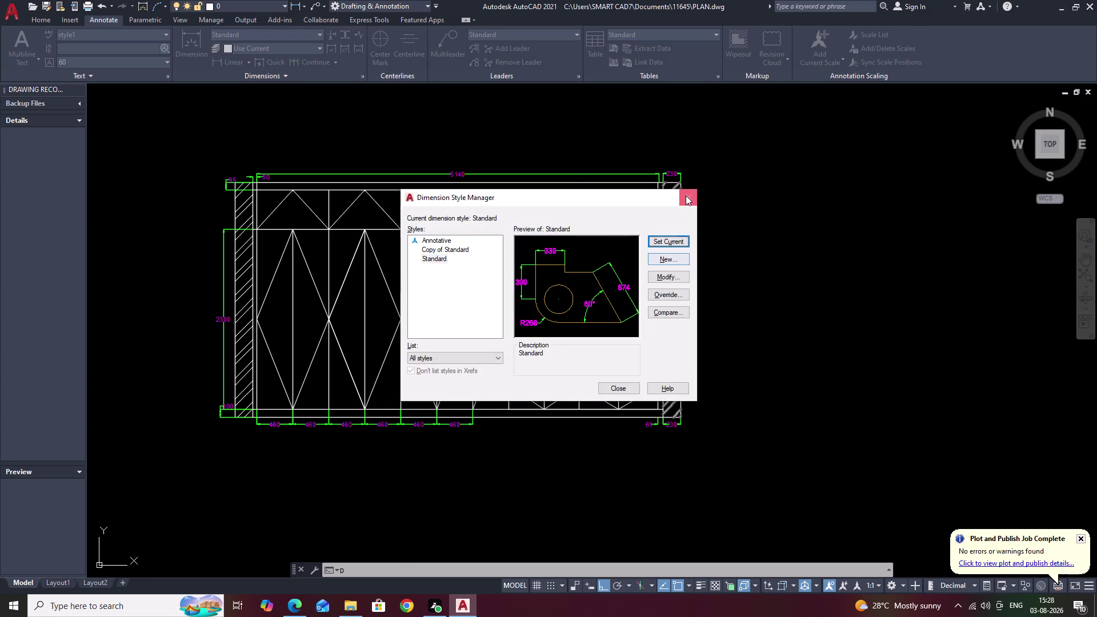
click(685, 194)
key(t)
key(space)
double_click(774, 253)
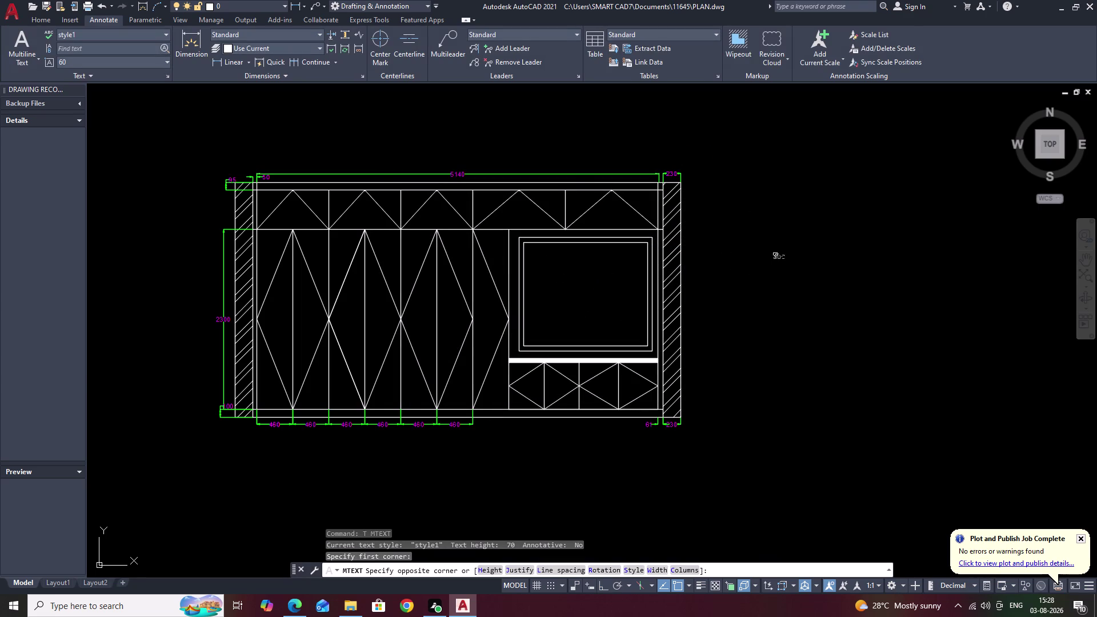
click(813, 267)
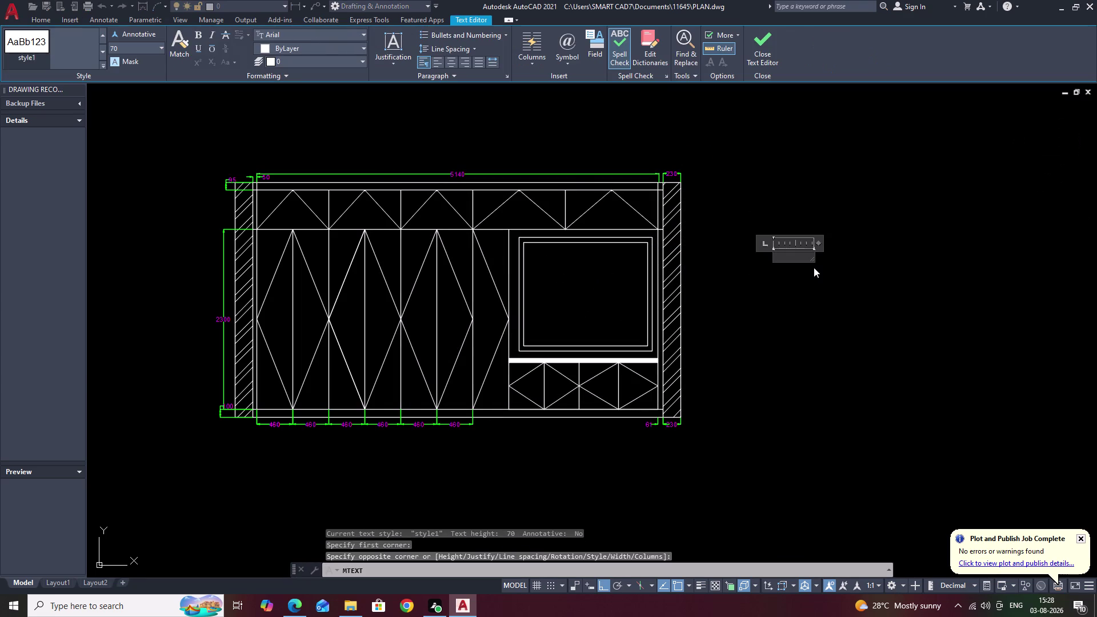
Enter the text 'FILLER', deleting the stray characters.
text(FI)
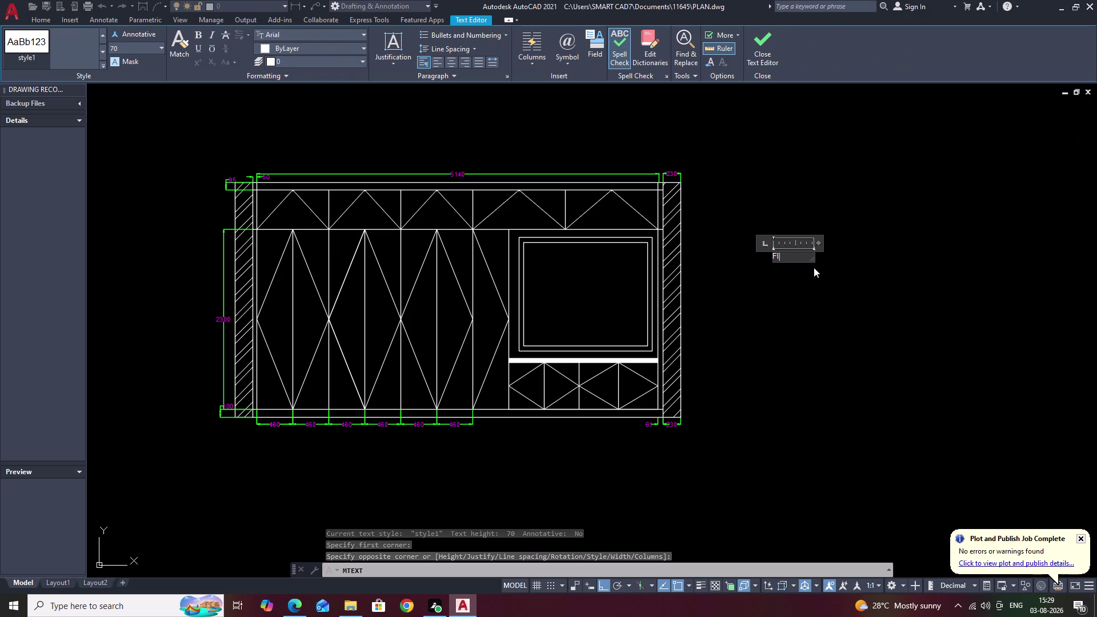
text(;;)
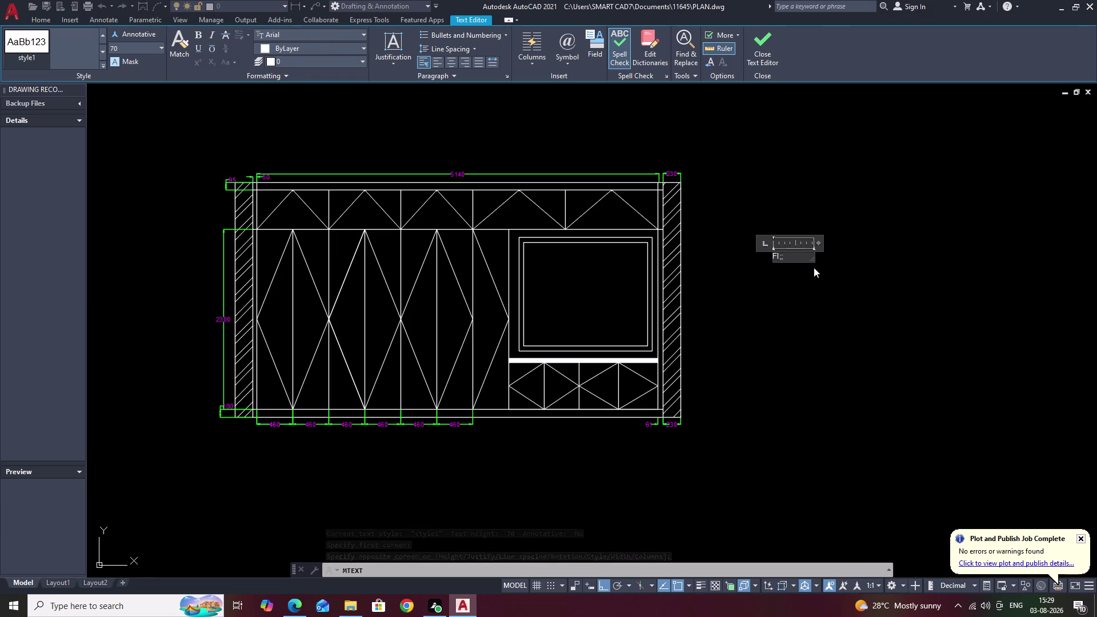
key(BackSpace)
key(BackSpace)
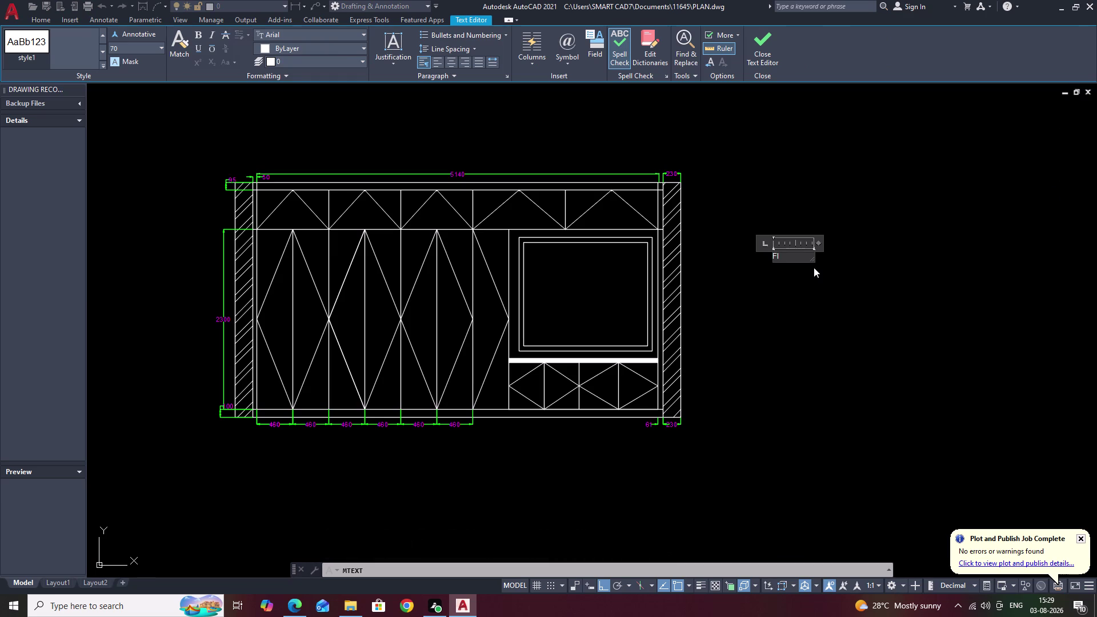
text(LL)
text(E)
text(R)
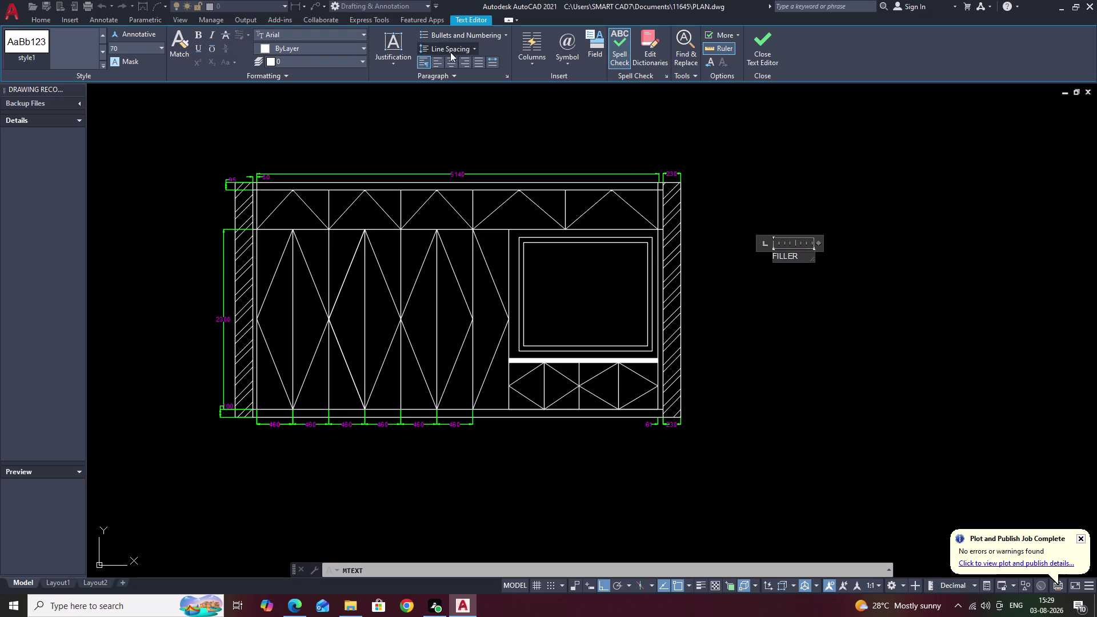
Colour the FILLER text magenta and finish editing the label.
click(454, 61)
click(279, 45)
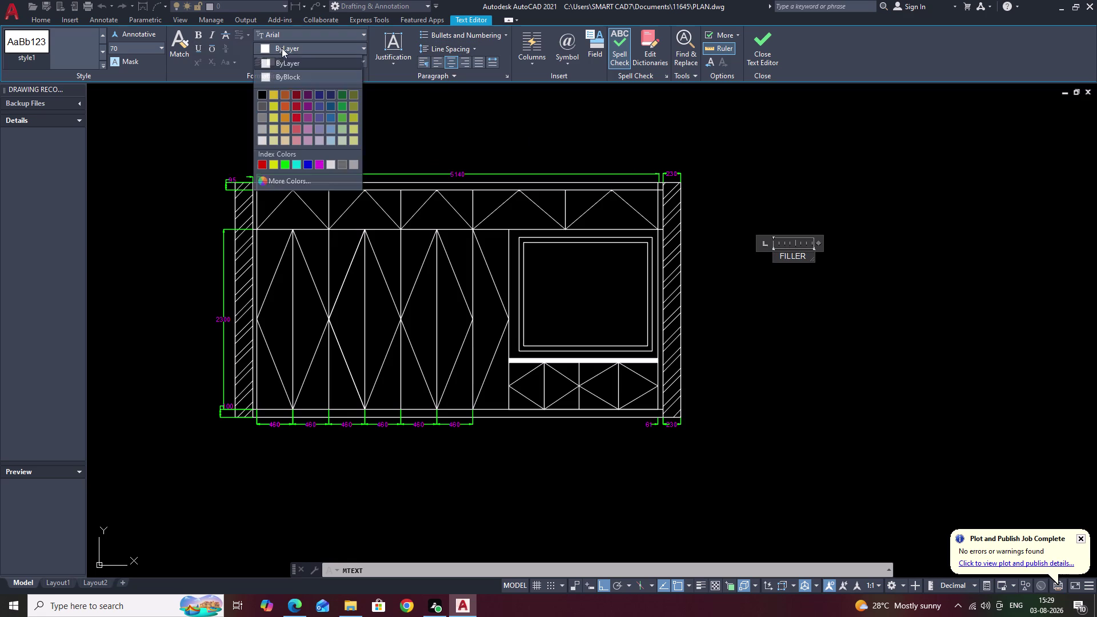
click(318, 165)
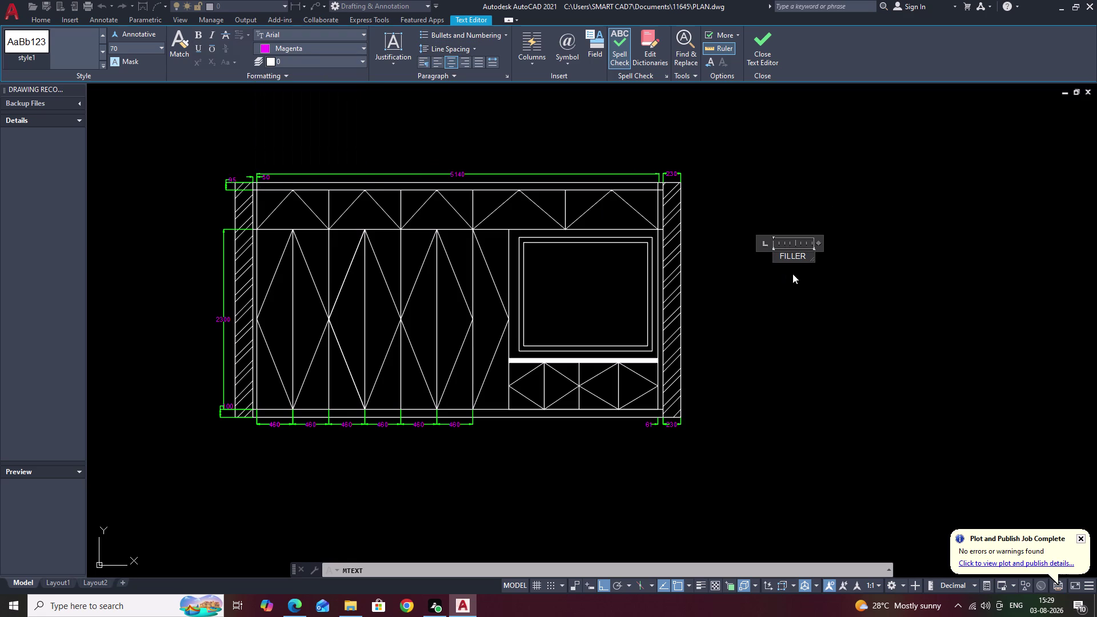
drag(806, 257, 753, 252)
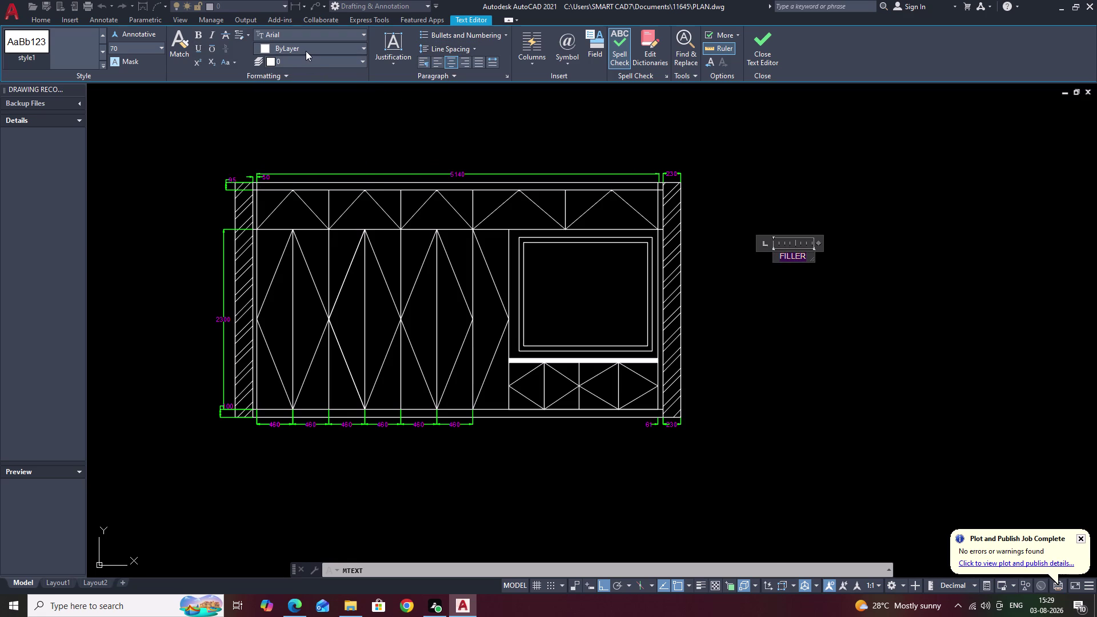
double_click(306, 51)
click(328, 49)
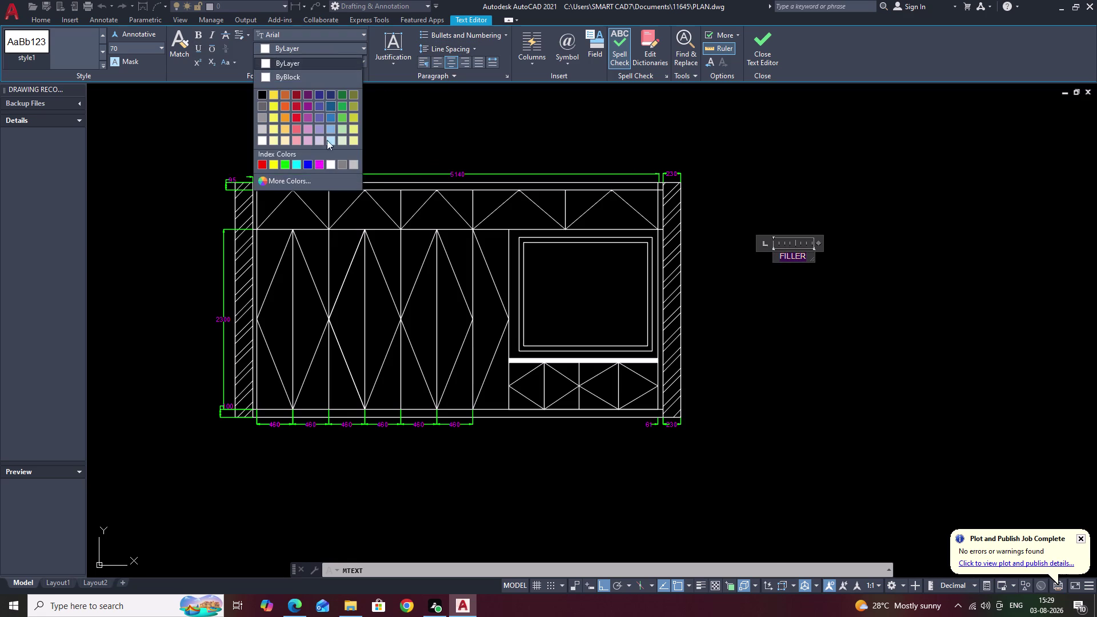
click(319, 164)
double_click(830, 340)
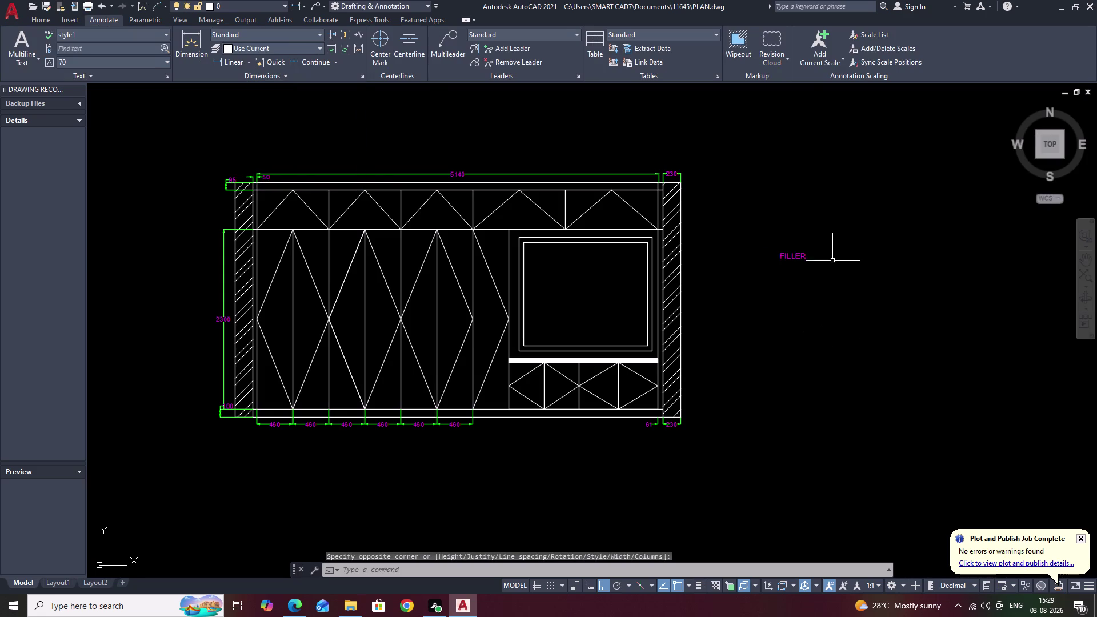
Start a second multiline text box below the FILLER label.
text(T)
key(space)
drag(768, 301, 780, 304)
click(833, 312)
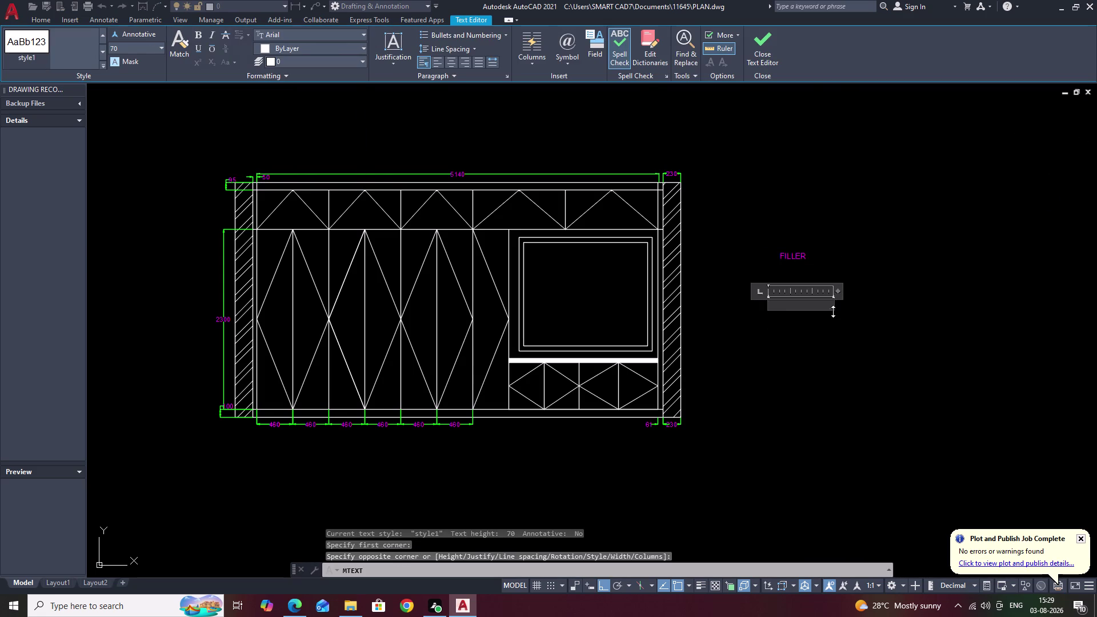
Type the label text LIFT- UP below FILLER, correcting the typos.
click(453, 64)
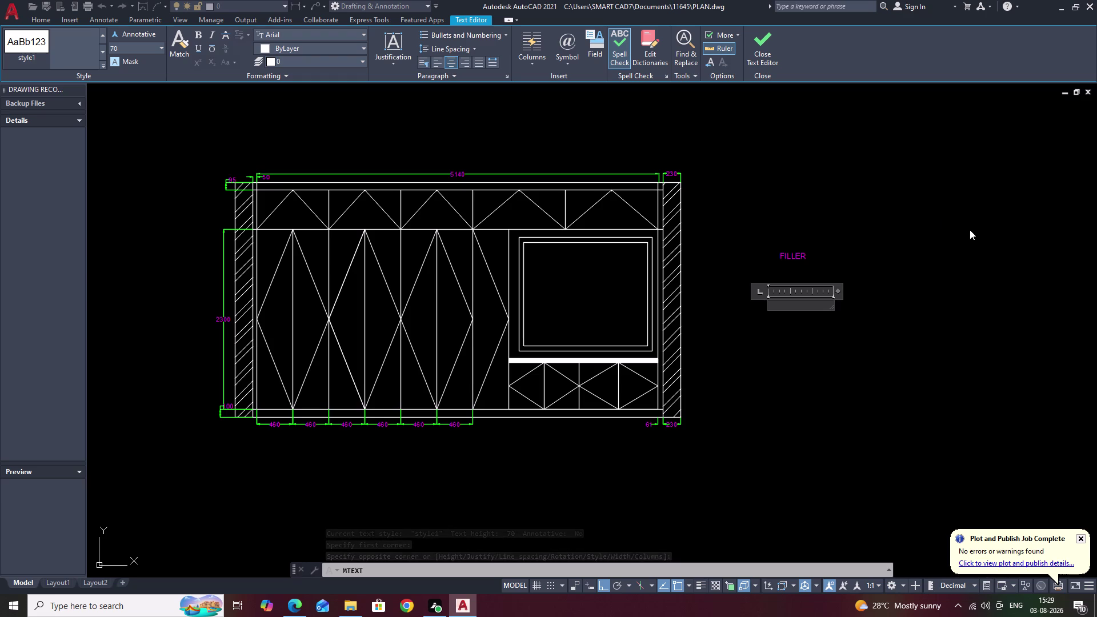
text(LO)
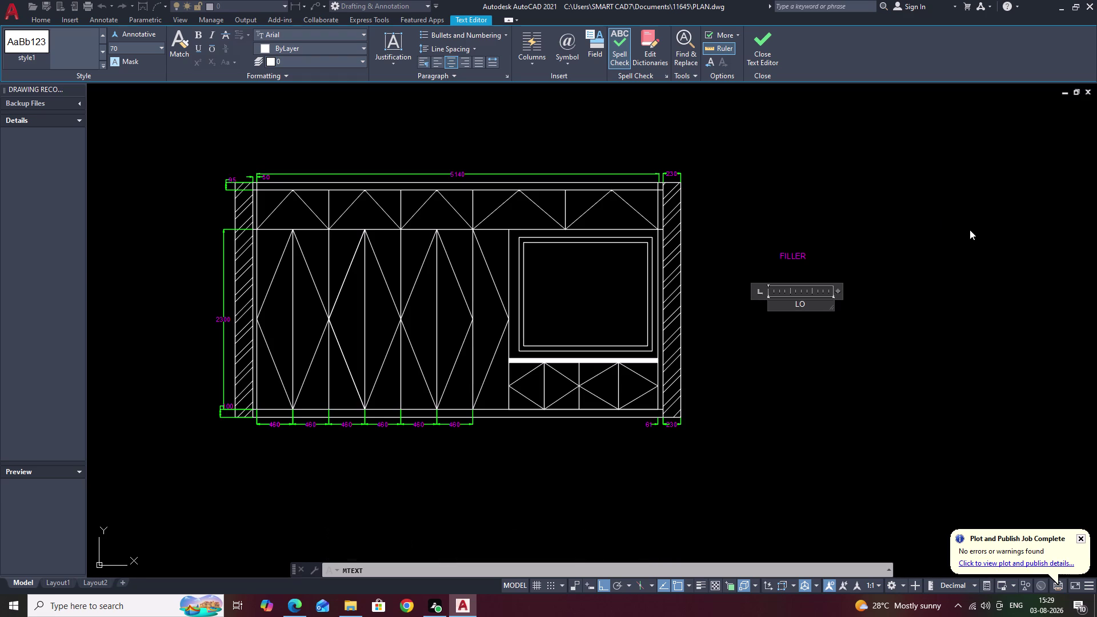
key(BackSpace)
key(i)
key(e)
key(BackSpace)
text(RT)
key(BackSpace)
key(BackSpace)
text(F)
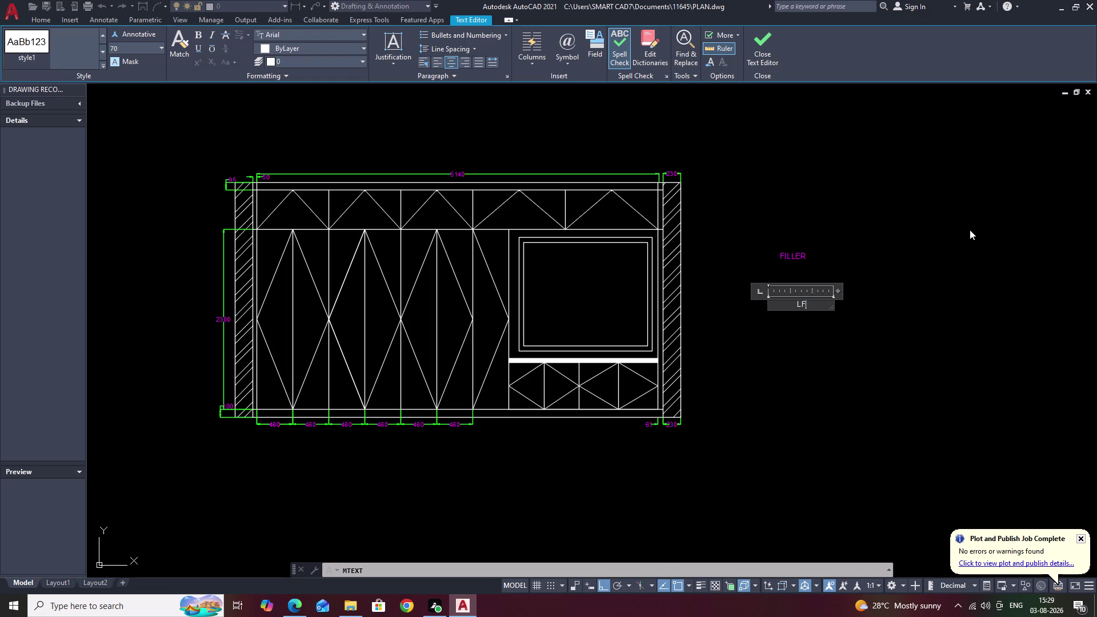
text(T)
key(space)
text(- UP)
click(803, 304)
key(BackSpace)
Make the LIFT- UP text magenta and finish the label.
drag(826, 304, 779, 305)
click(296, 46)
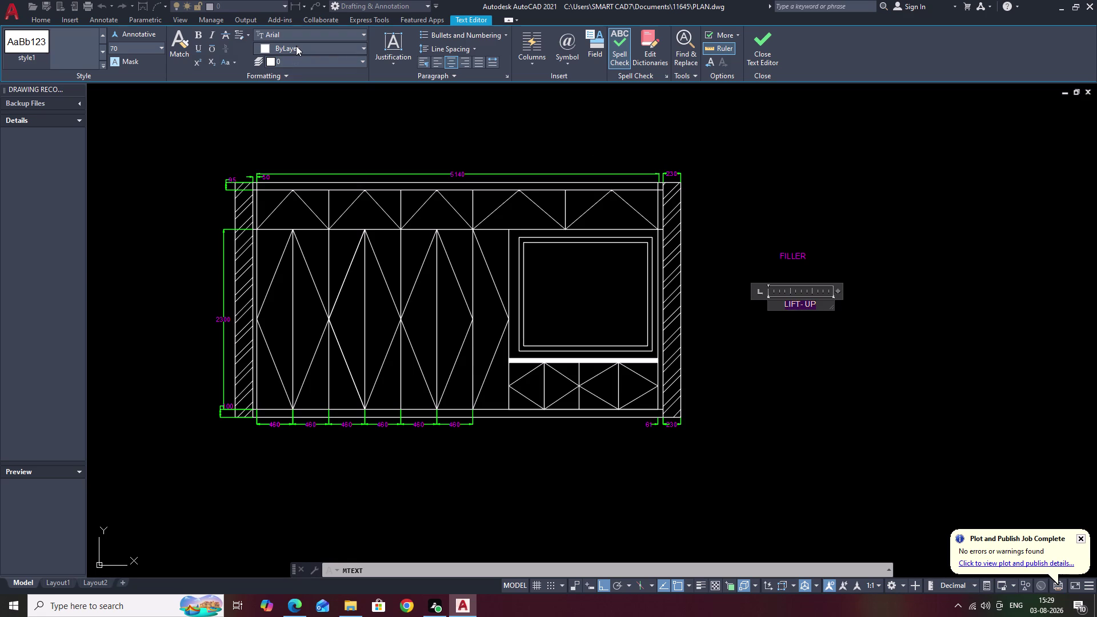
click(317, 163)
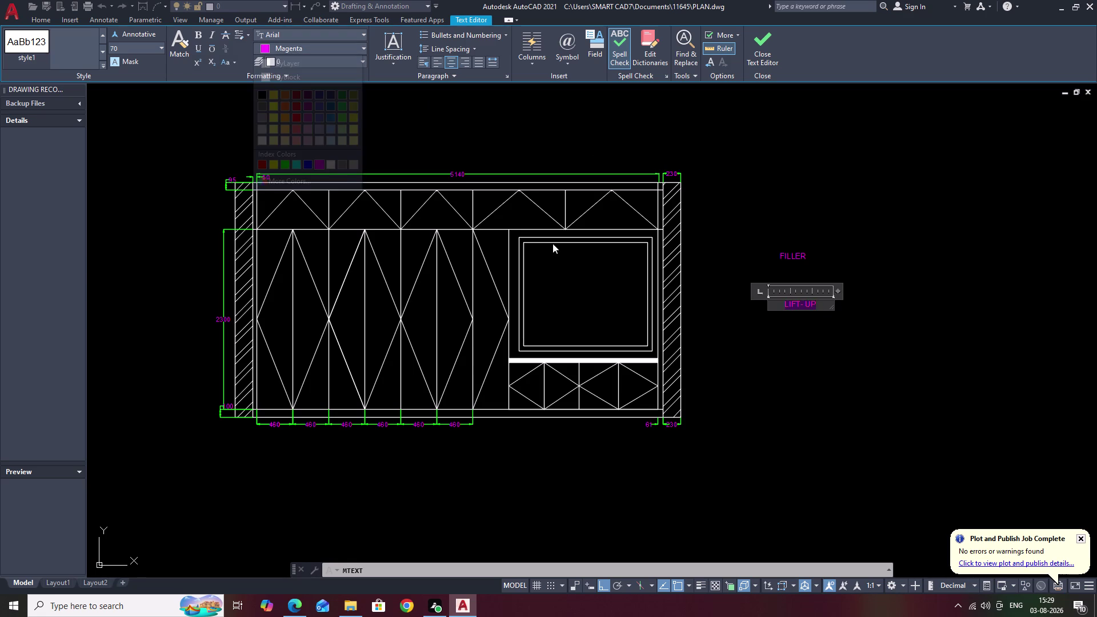
click(807, 333)
text(T)
key(space)
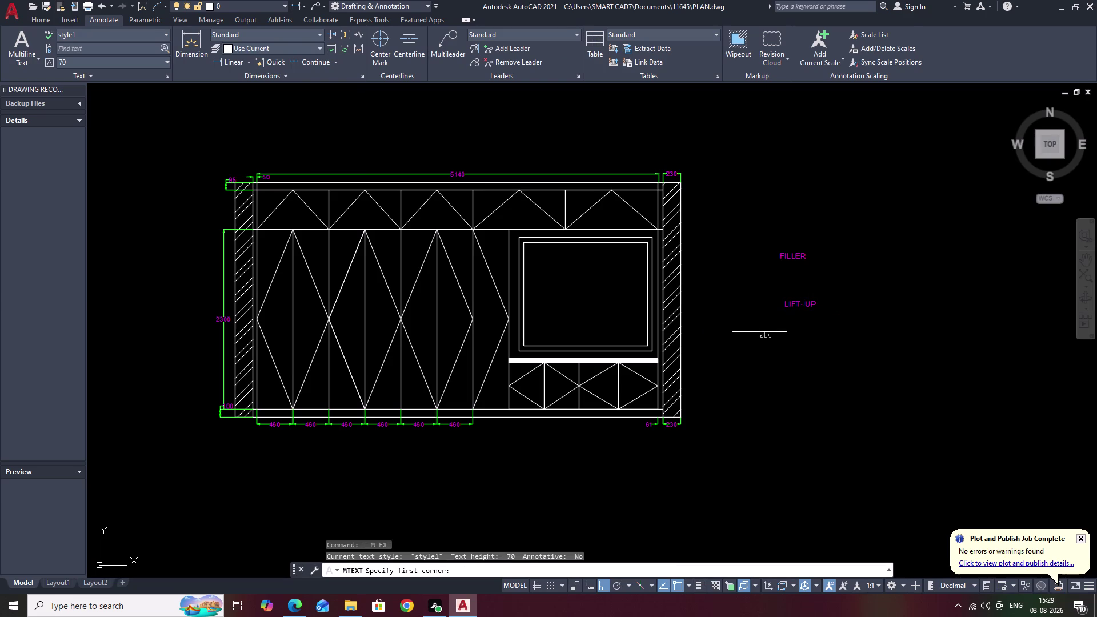
Draw a multiline text box below the LIFT- UP label.
click(758, 333)
drag(759, 333, 823, 336)
drag(828, 338, 833, 340)
right_drag(827, 338, 833, 339)
click(833, 340)
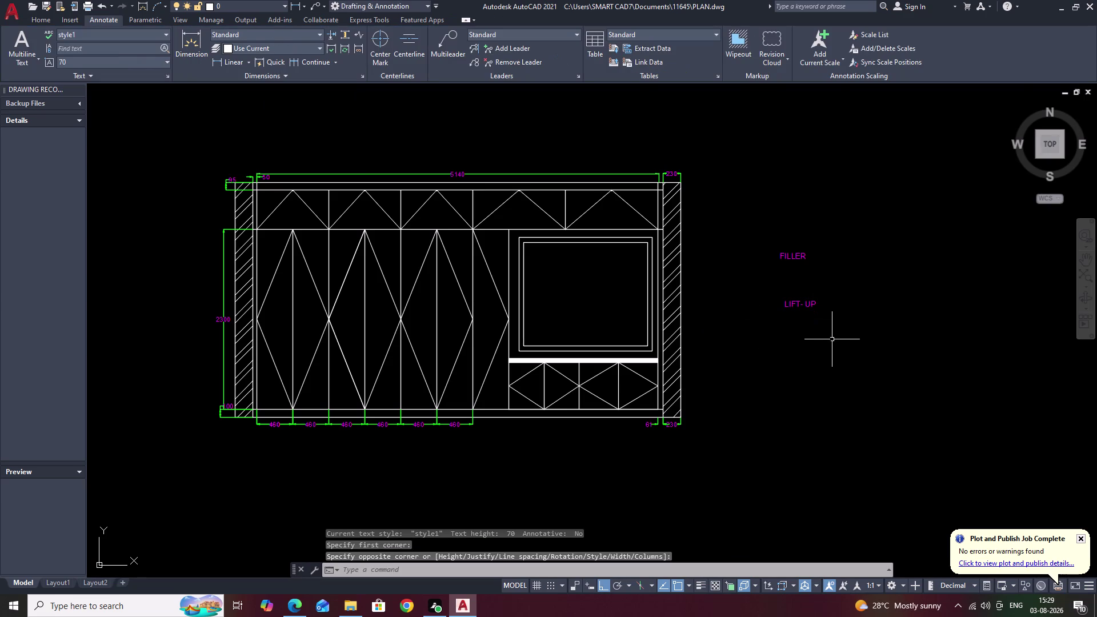
key(space)
drag(768, 326, 850, 340)
click(849, 340)
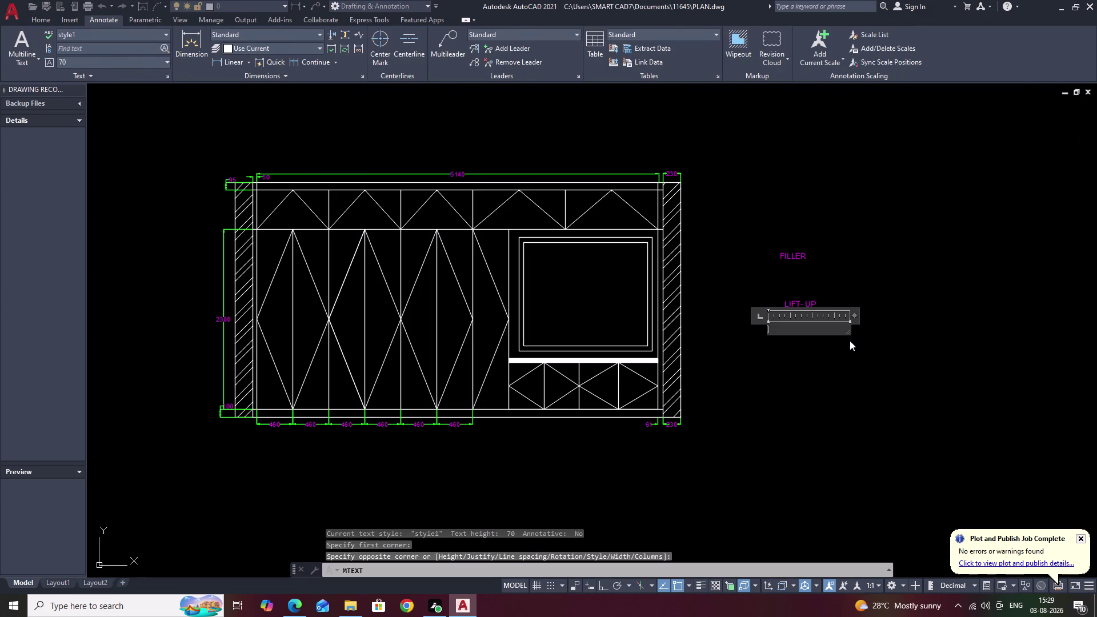
click(447, 64)
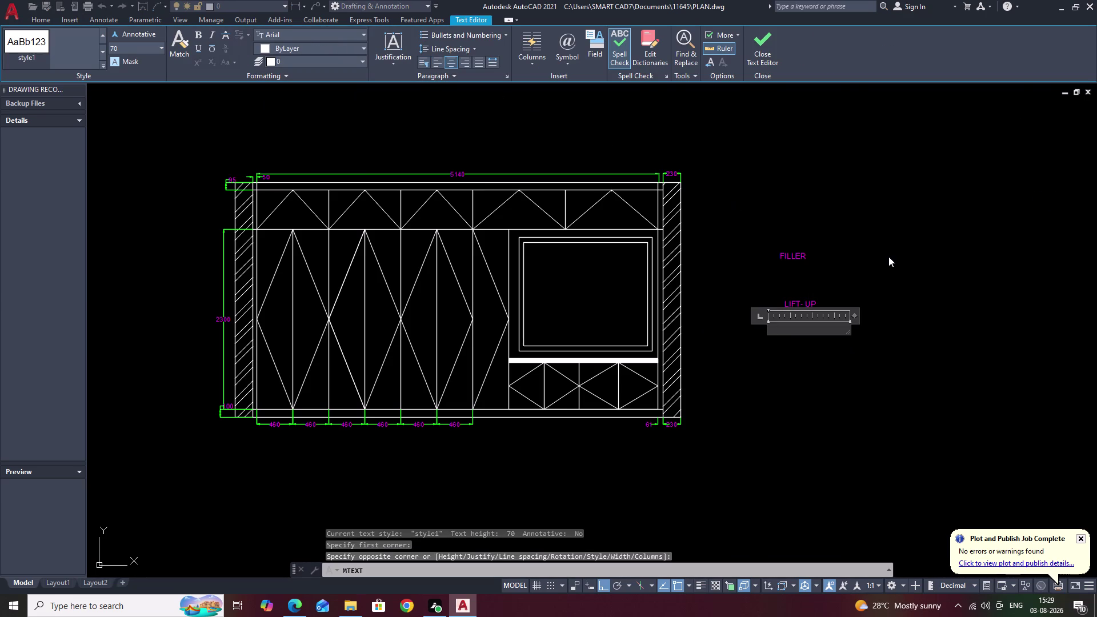
Type the two-line label OPENABLE / SHUTTER.
text(OB)
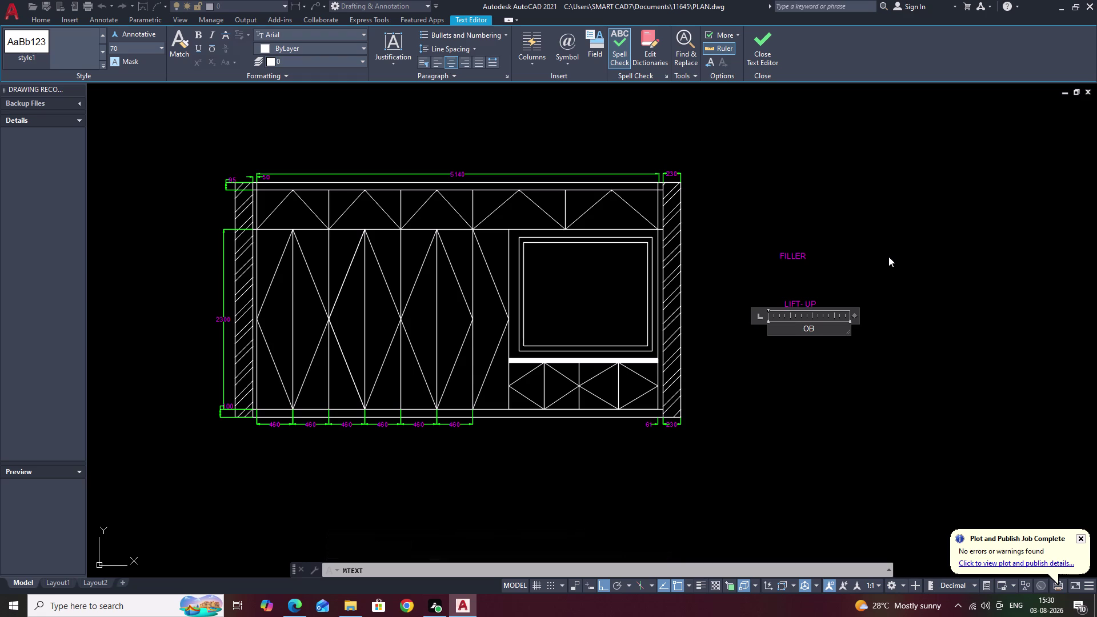
key(BackSpace)
text(PEN)
key(space)
key(BackSpace)
text(AN)
key(BackSpace)
key(b)
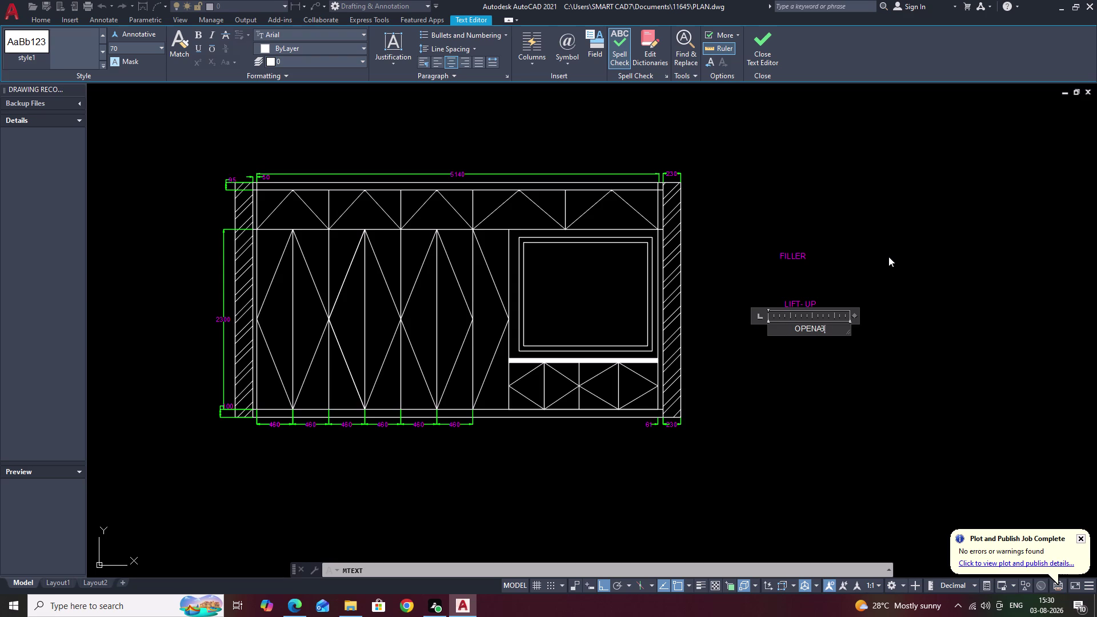
text(LE)
key(Return)
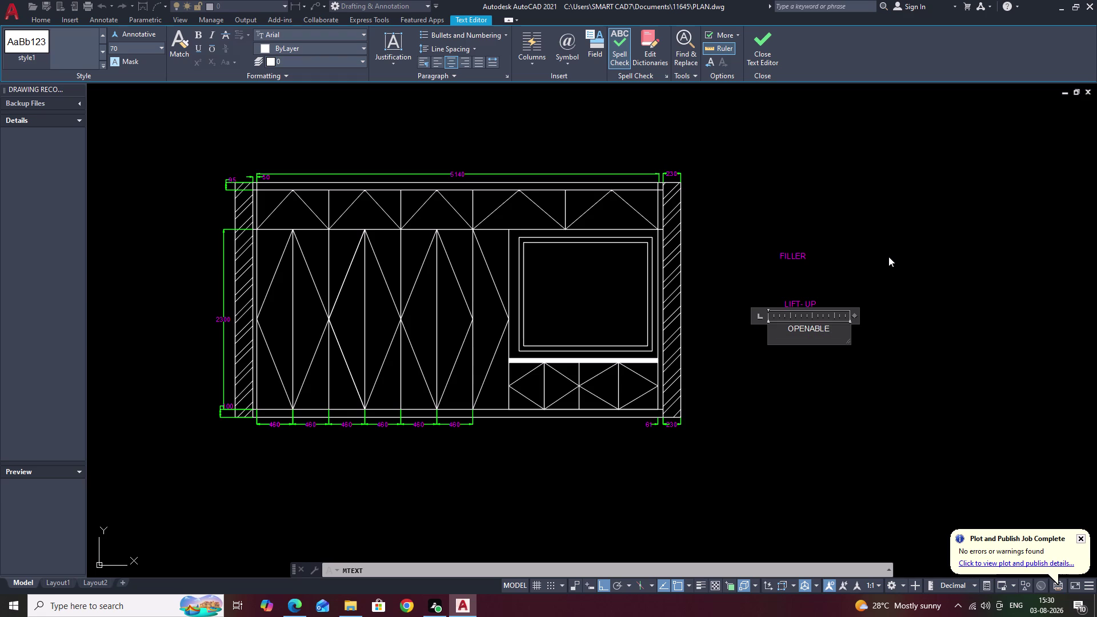
text(SHUTTE)
text(R)
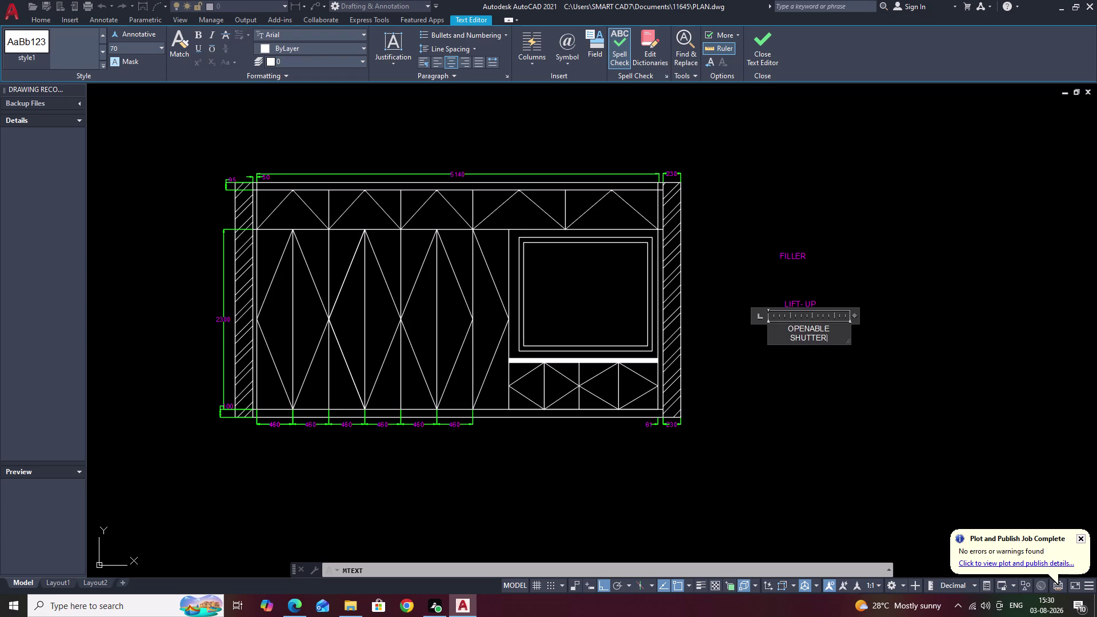
Select the OPENABLE SHUTTER text, close the editor, then reopen the label.
drag(833, 337, 786, 326)
click(785, 325)
drag(832, 341, 814, 334)
right_click(831, 341)
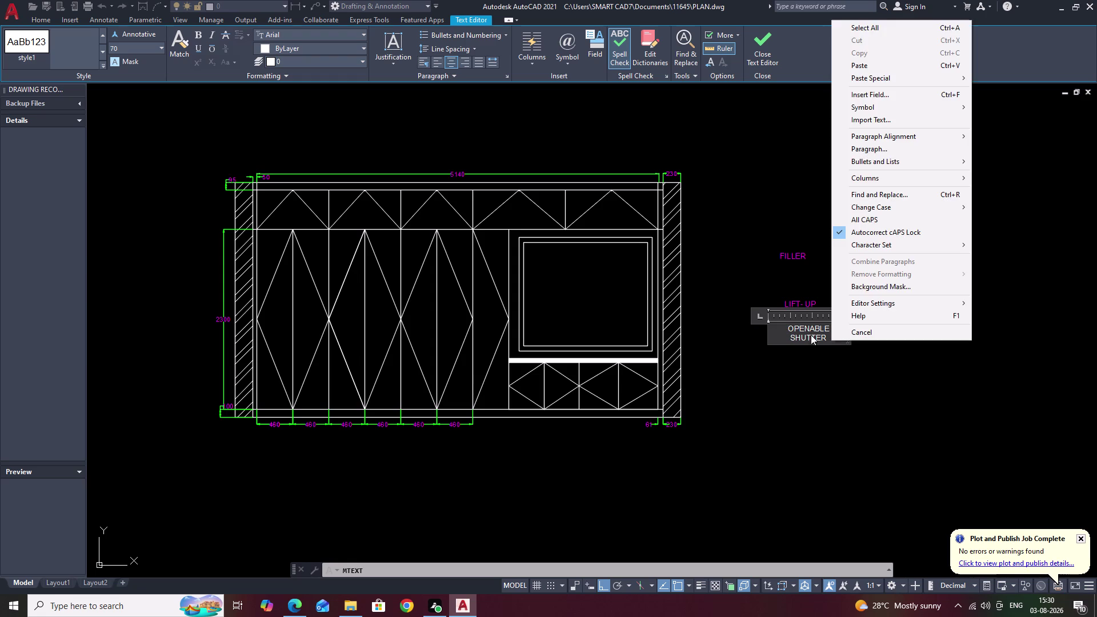
drag(815, 334, 802, 333)
click(832, 354)
click(821, 337)
right_click(821, 337)
click(821, 337)
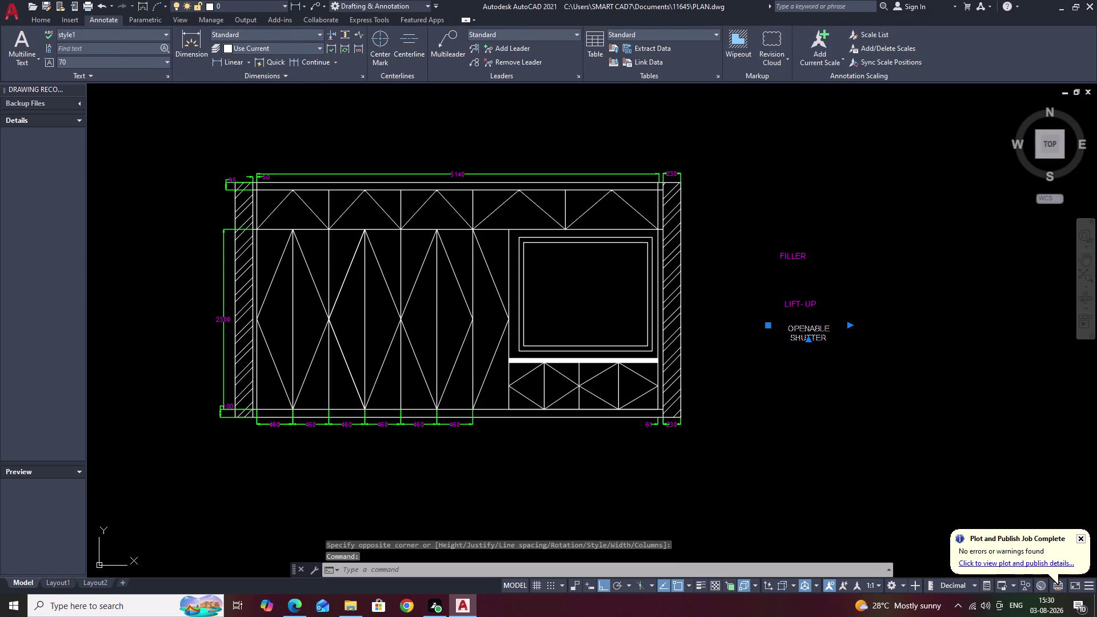
drag(828, 338, 783, 324)
click(784, 325)
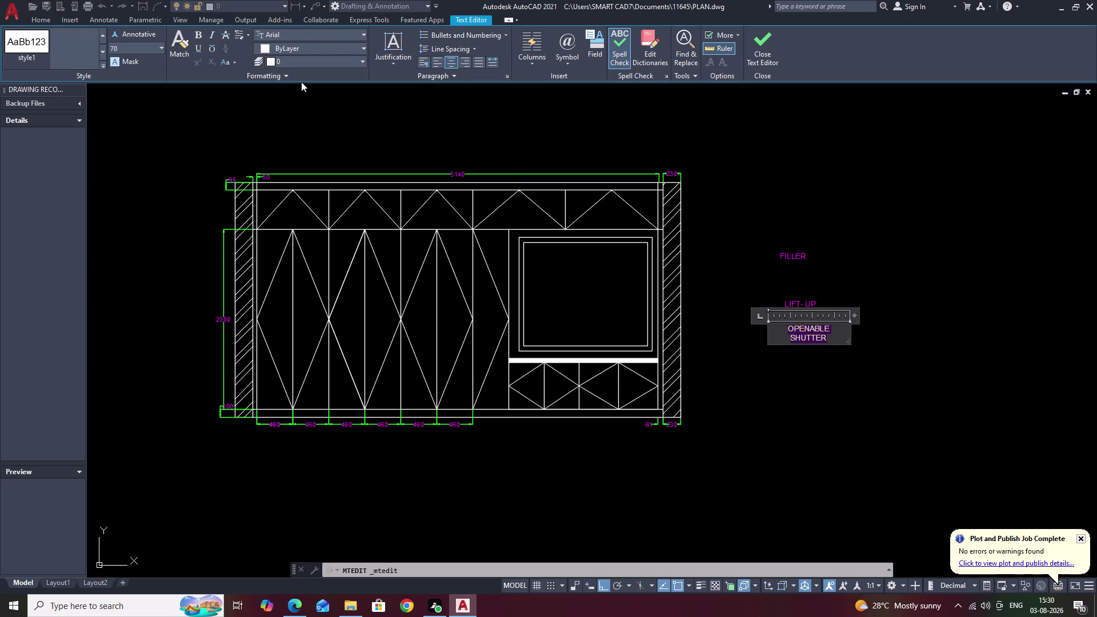
Make the OPENABLE SHUTTER text magenta and close the editor.
click(275, 47)
right_click(275, 47)
click(313, 100)
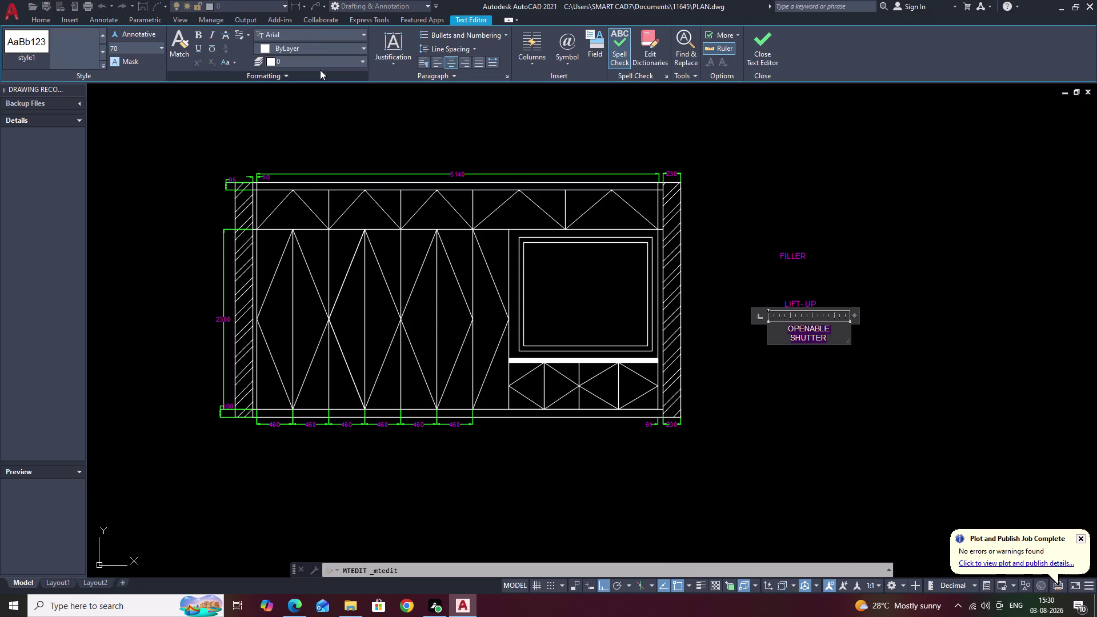
click(331, 51)
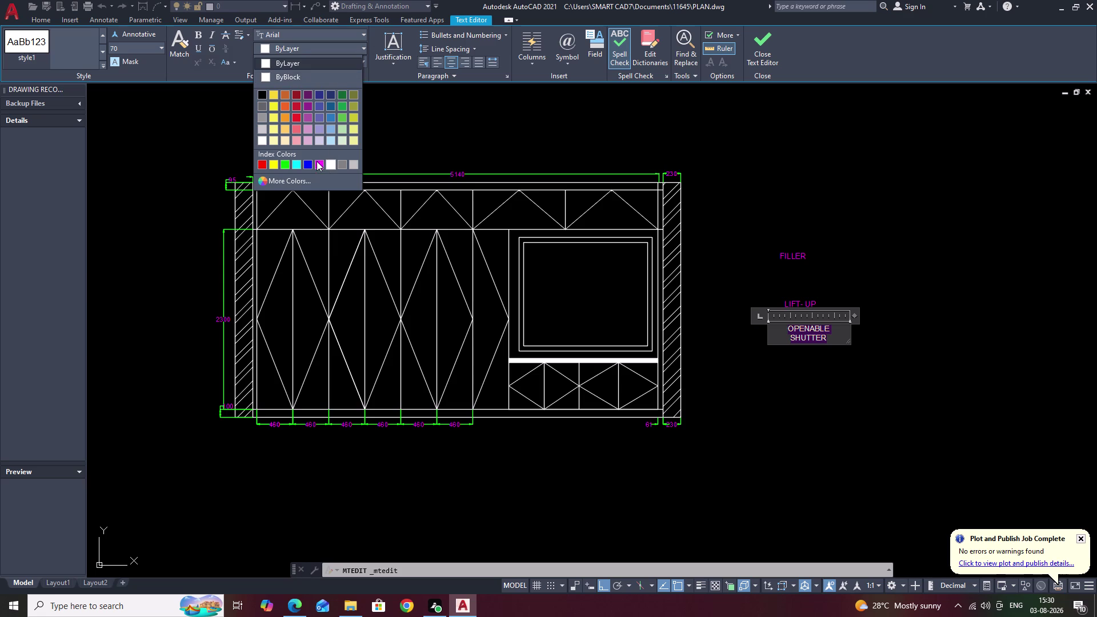
click(316, 161)
key(Escape)
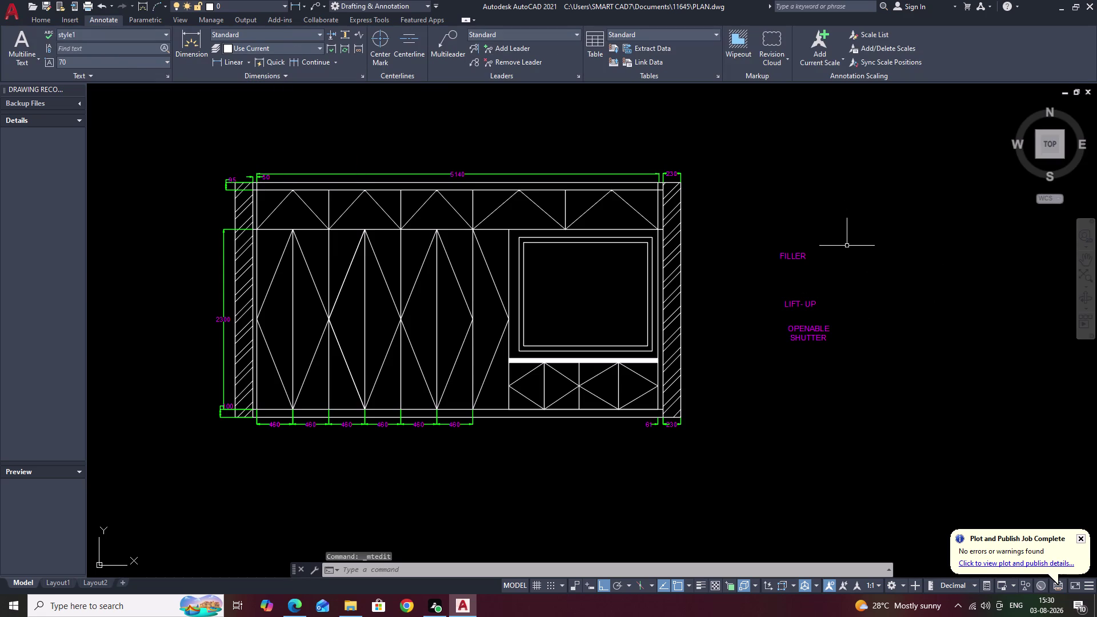
text(T)
key(space)
right_click(768, 382)
Draw a text box below OPENABLE SHUTTER and type WINDOW.
drag(767, 383, 812, 386)
click(830, 388)
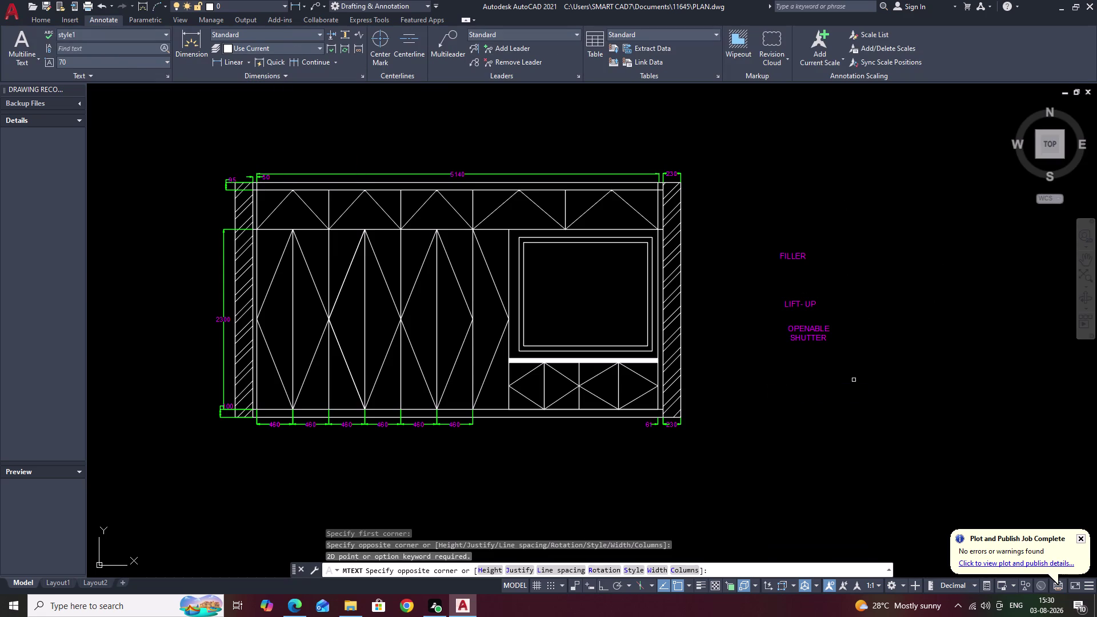
click(851, 399)
key(space)
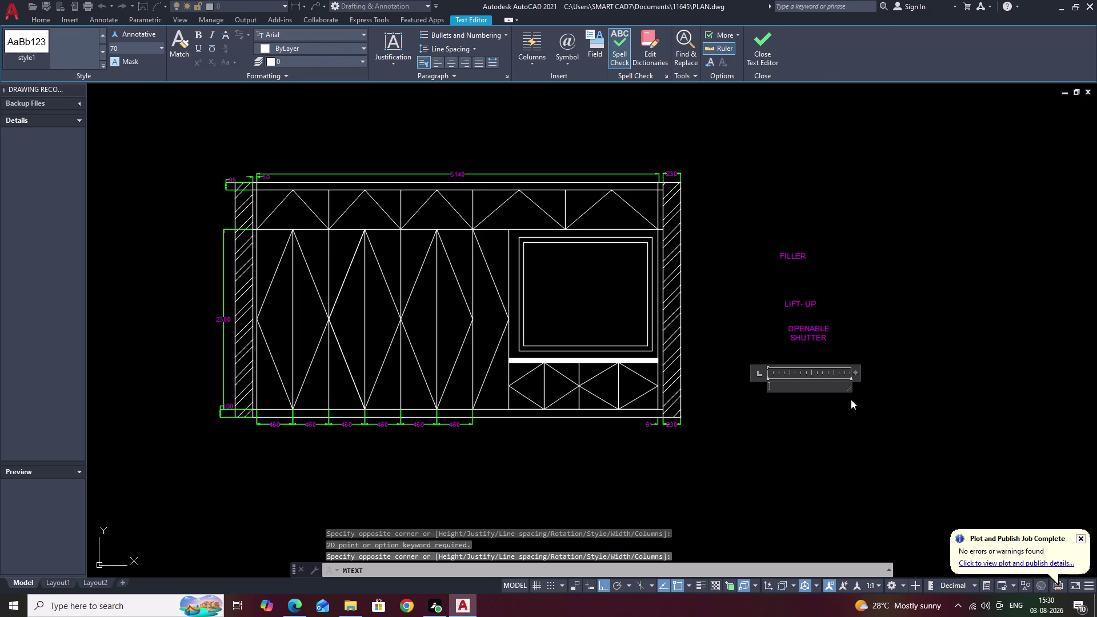
text(WI)
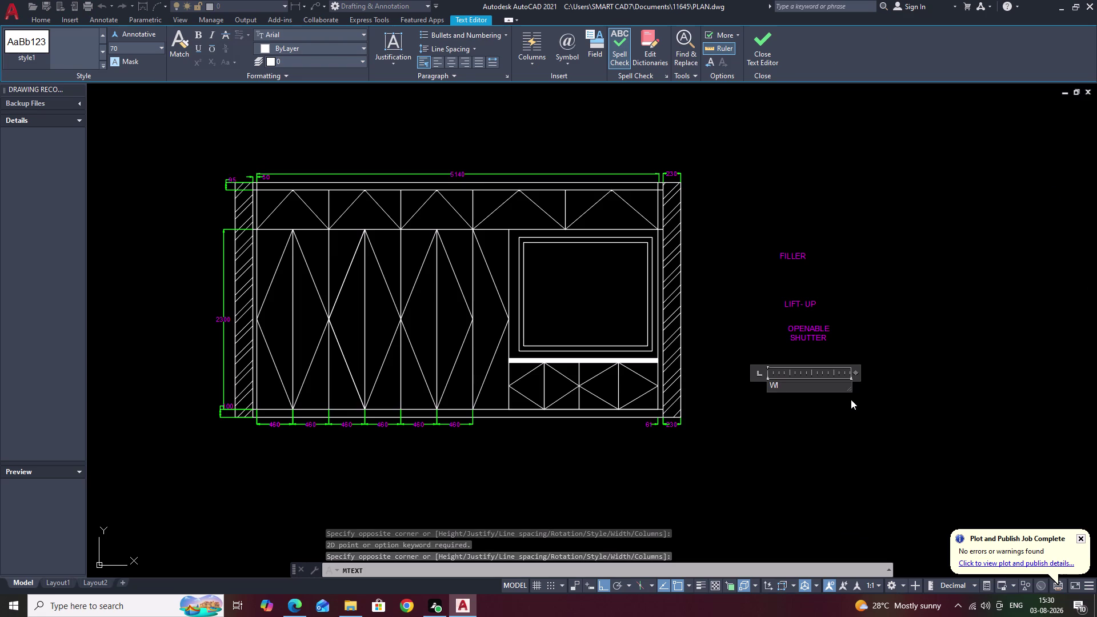
text(ND)
text(O)
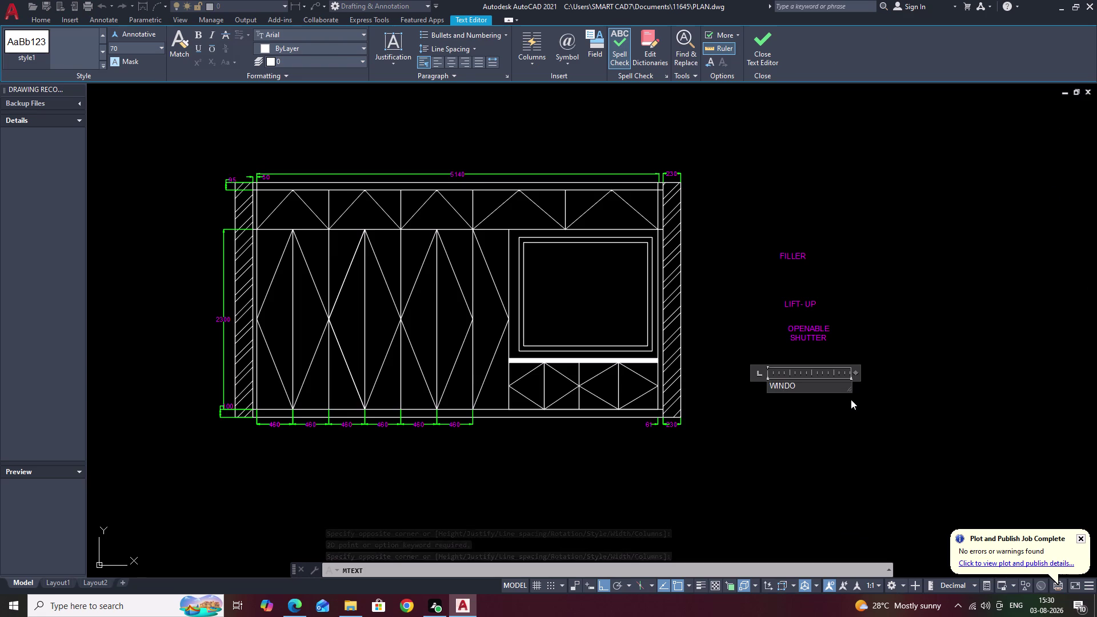
text(W)
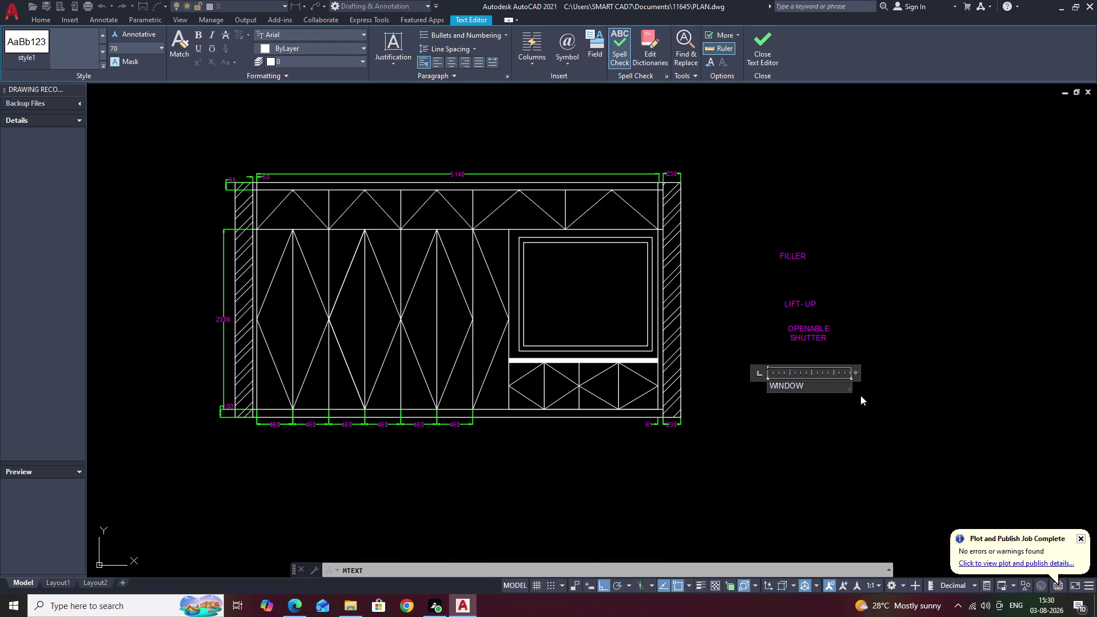
Make the WINDOW text magenta and close the editor.
drag(811, 387, 782, 387)
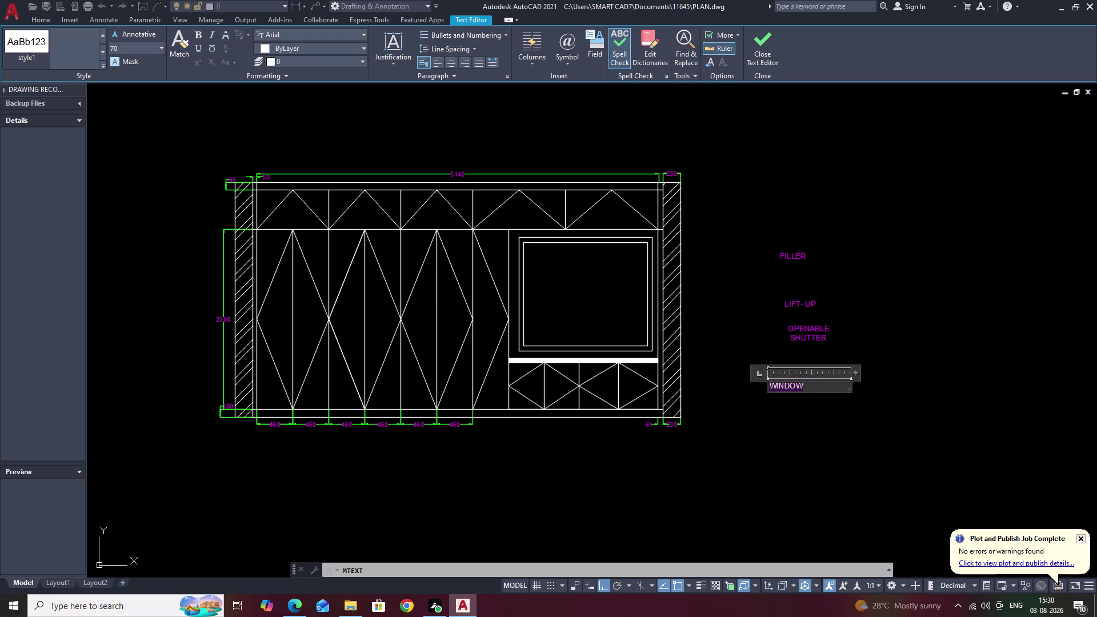
drag(783, 387, 765, 386)
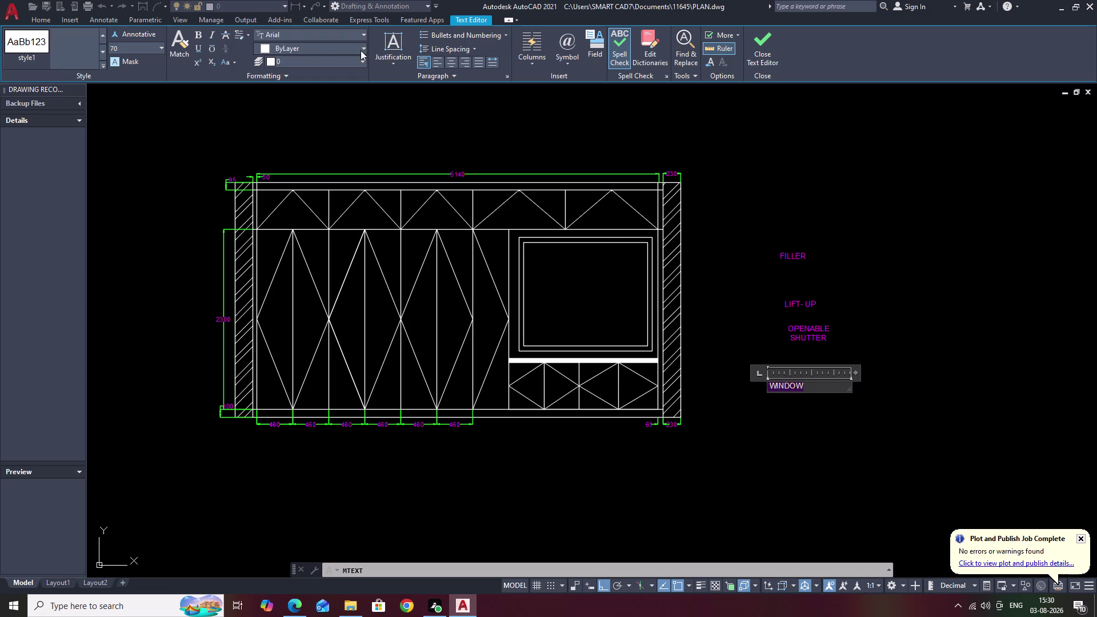
click(362, 47)
click(319, 160)
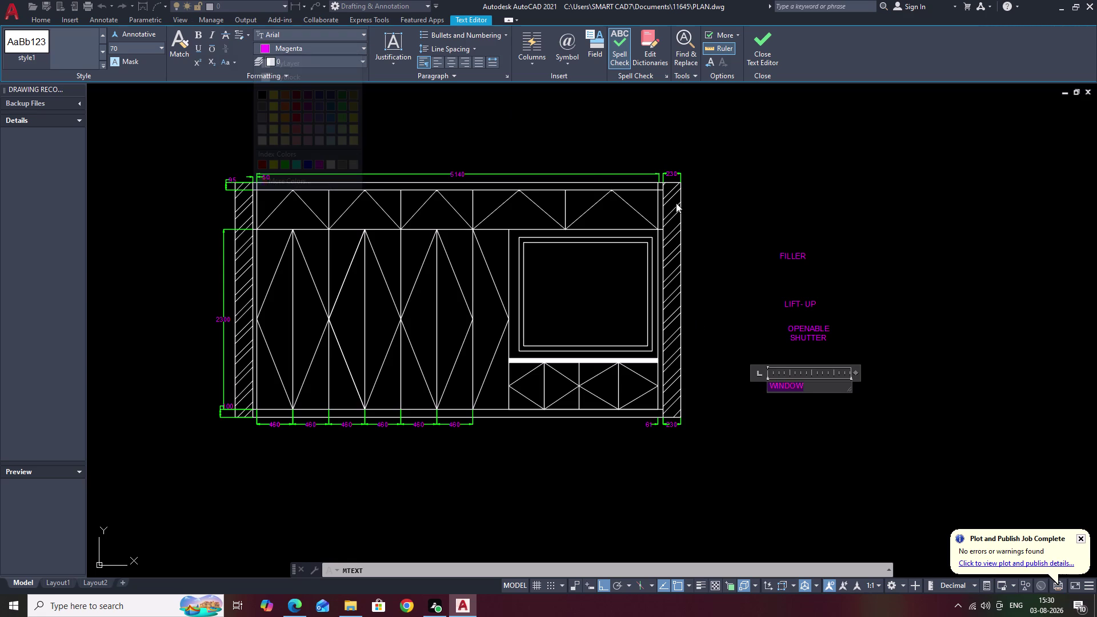
click(449, 62)
right_click(448, 62)
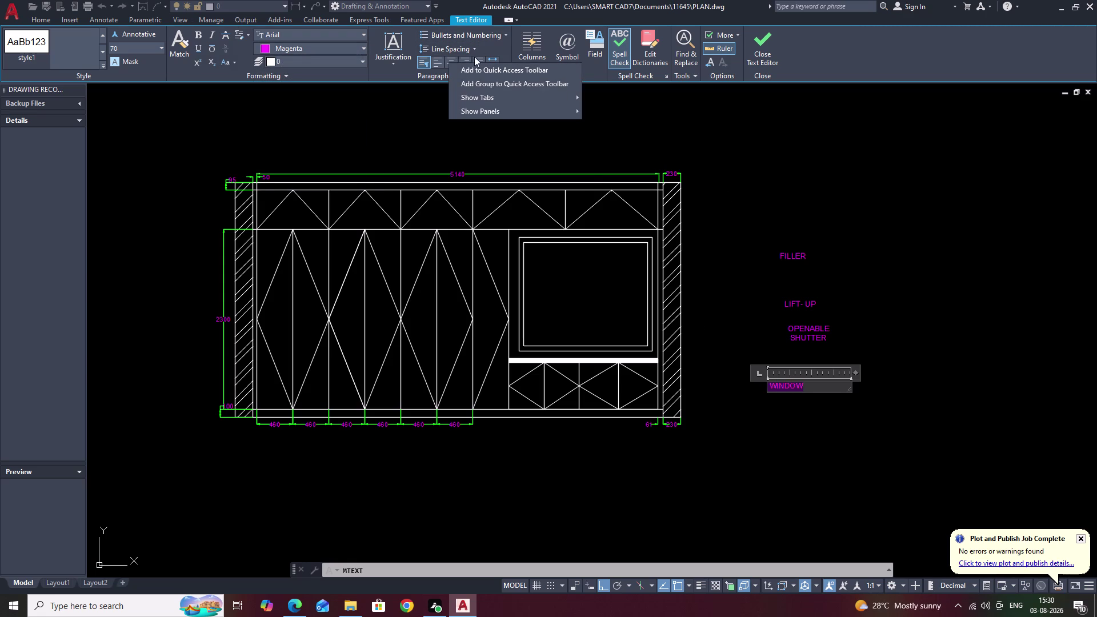
click(437, 75)
right_click(436, 75)
click(453, 58)
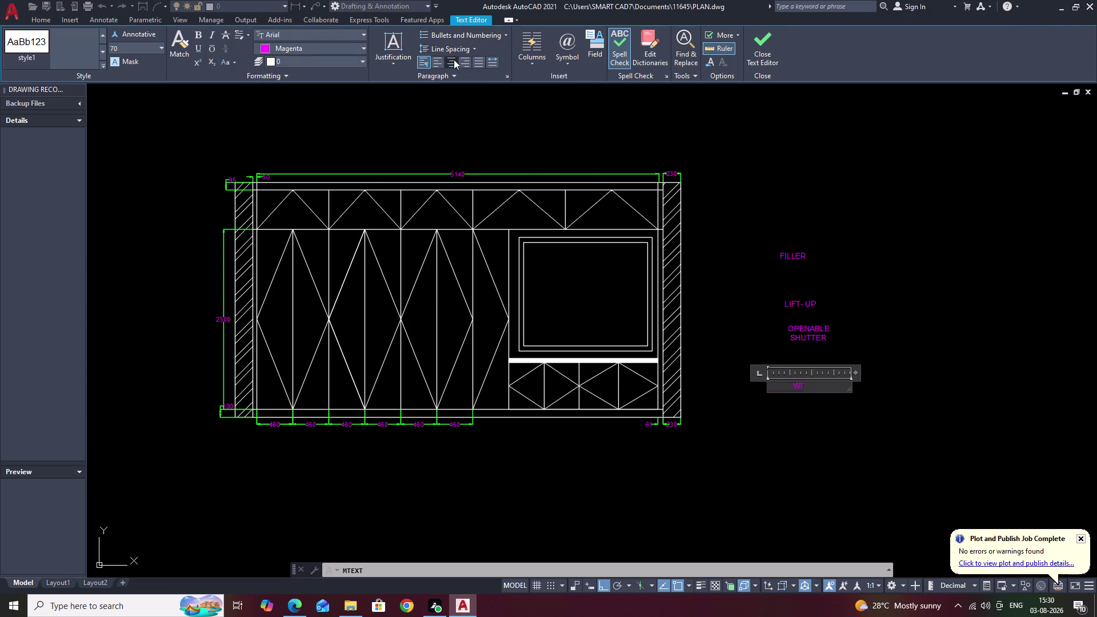
click(866, 256)
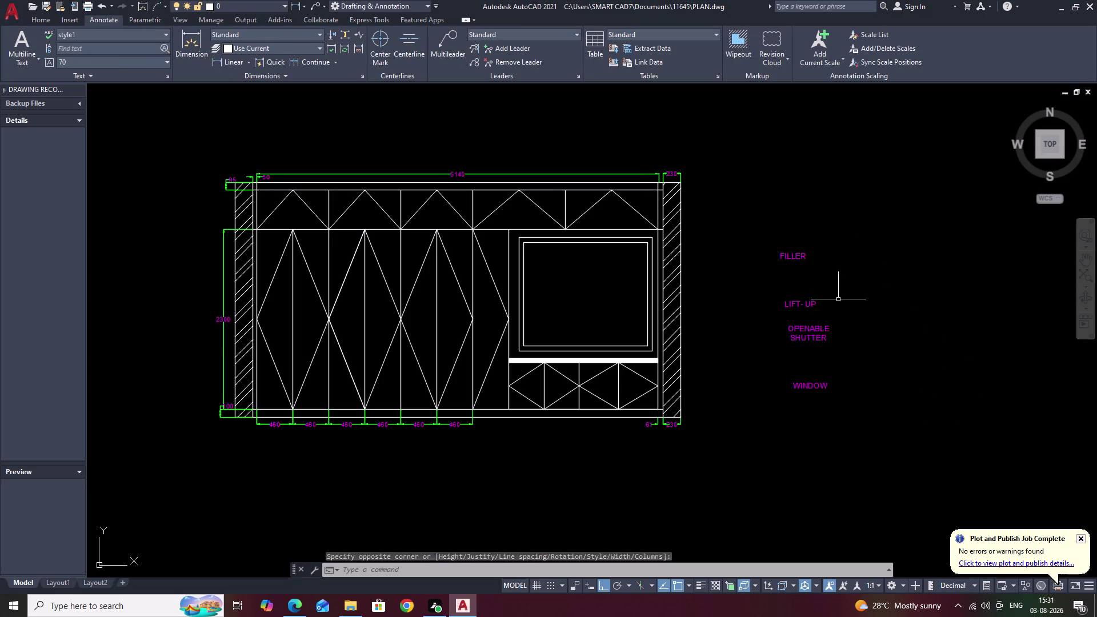
drag(846, 318, 794, 346)
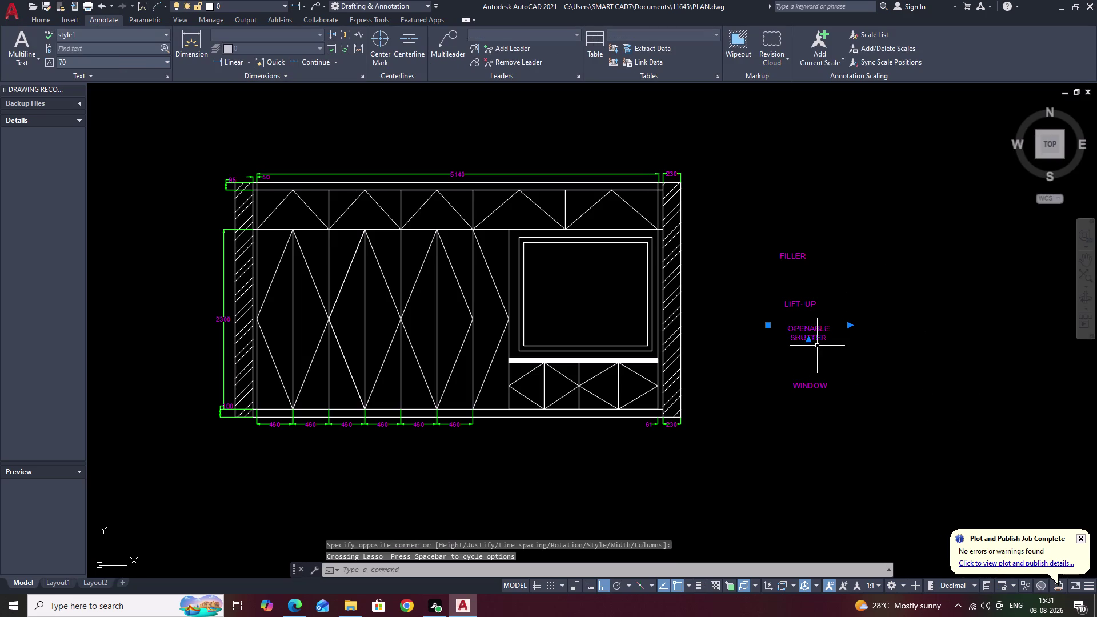
key(c)
text(O)
key(space)
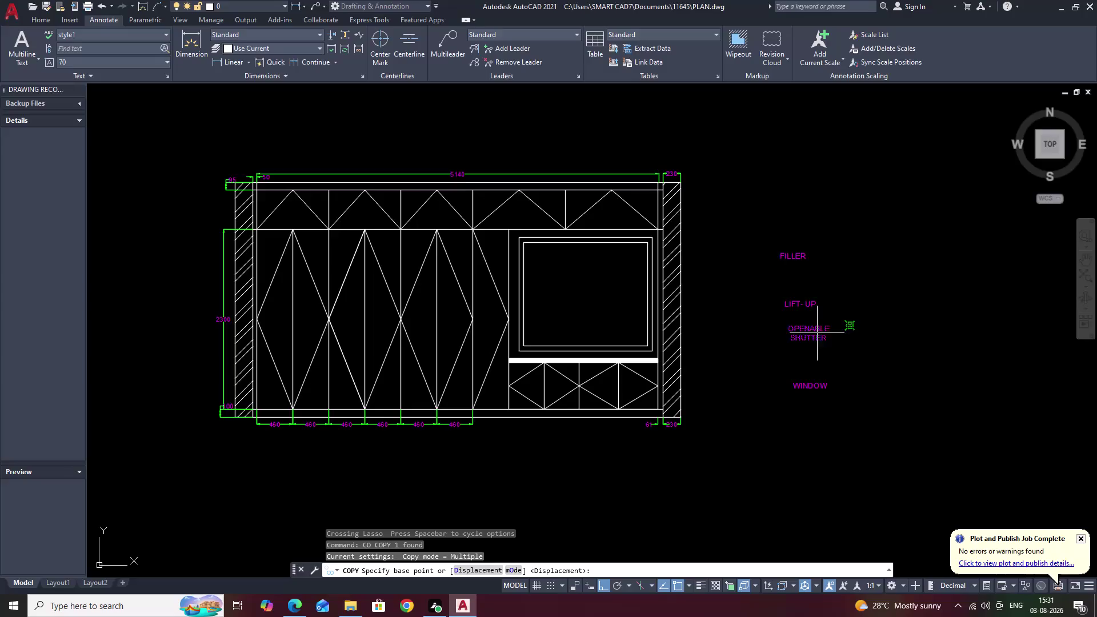
key(F8)
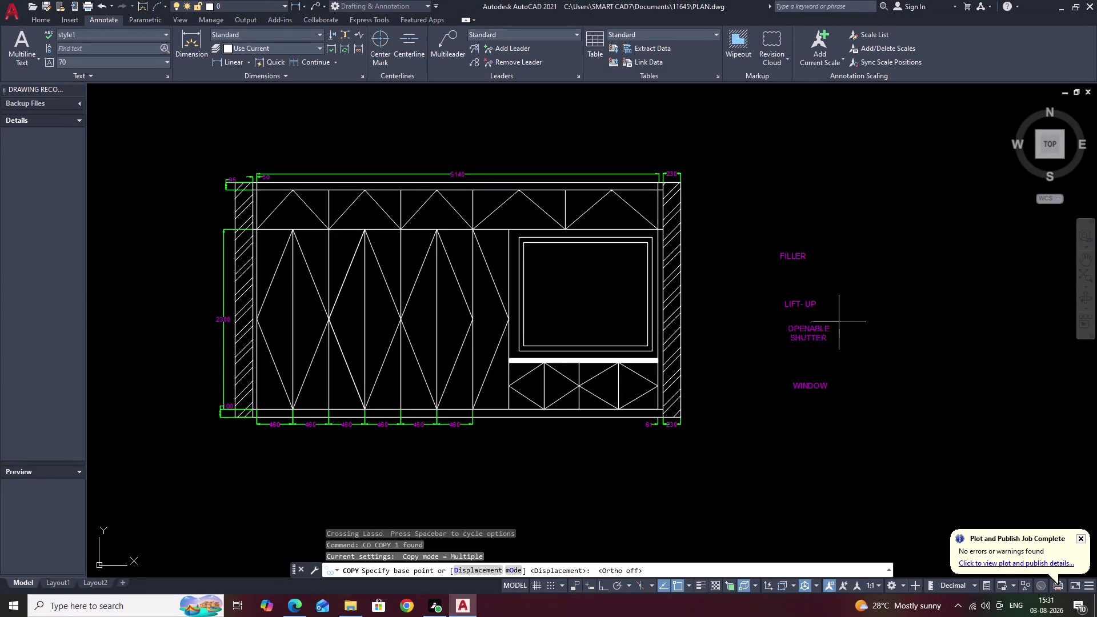
scroll(up, 3)
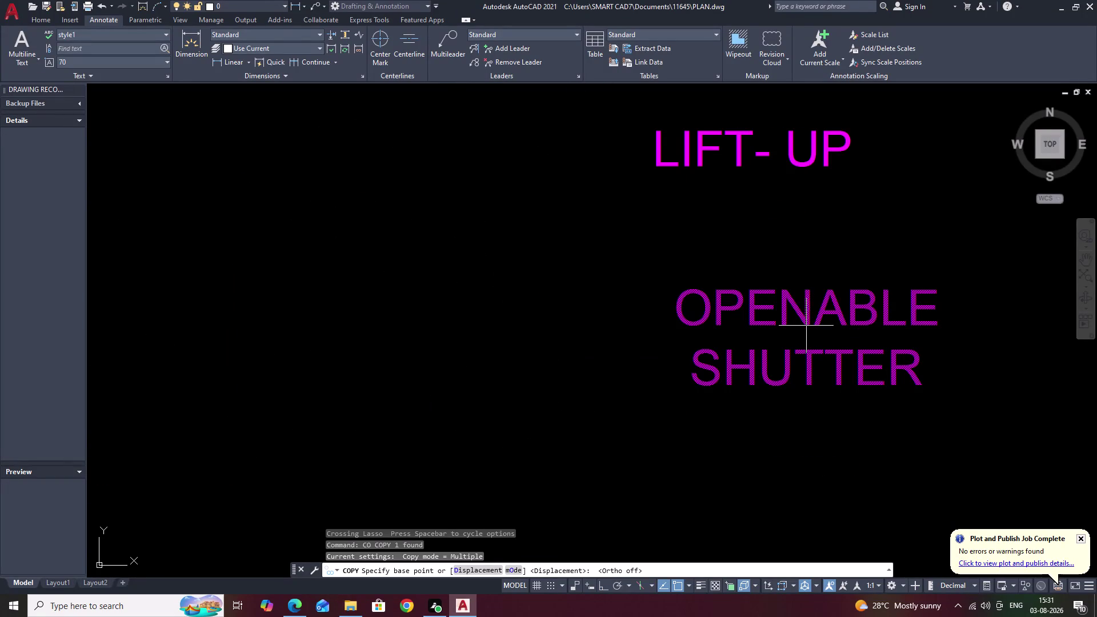
click(809, 323)
scroll(down, 3)
middle_drag(661, 338, 1093, 332)
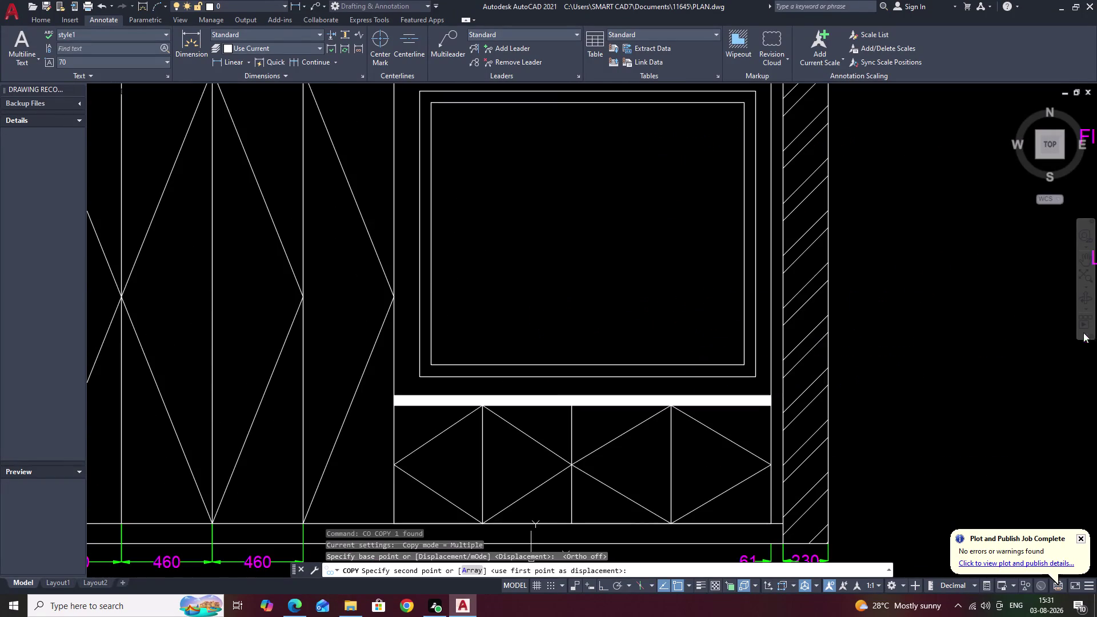
middle_drag(620, 316, 1096, 287)
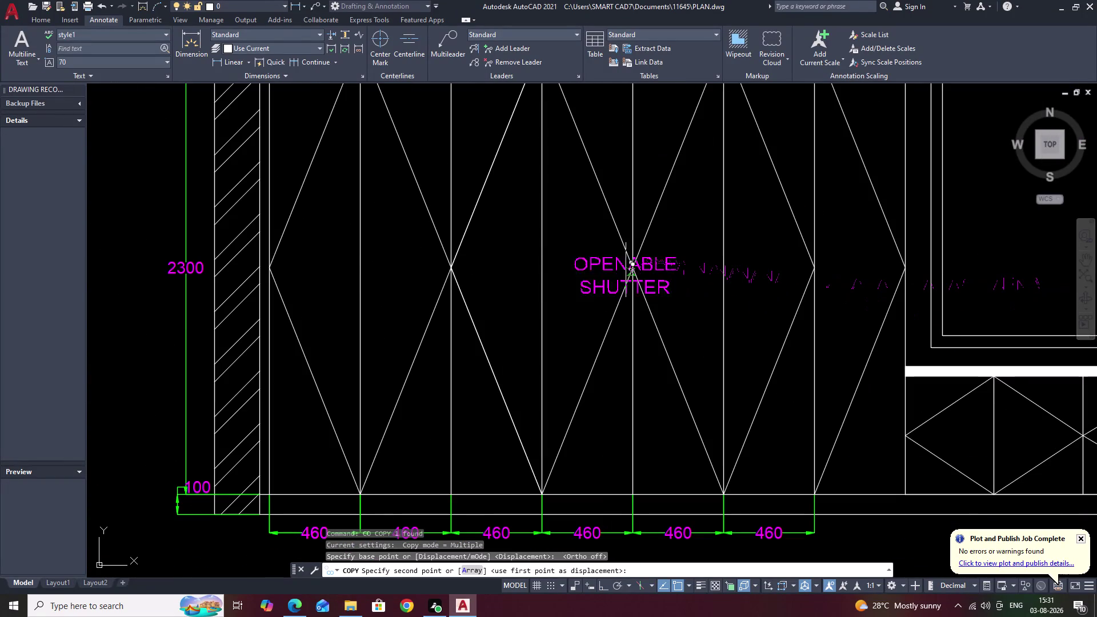
click(362, 255)
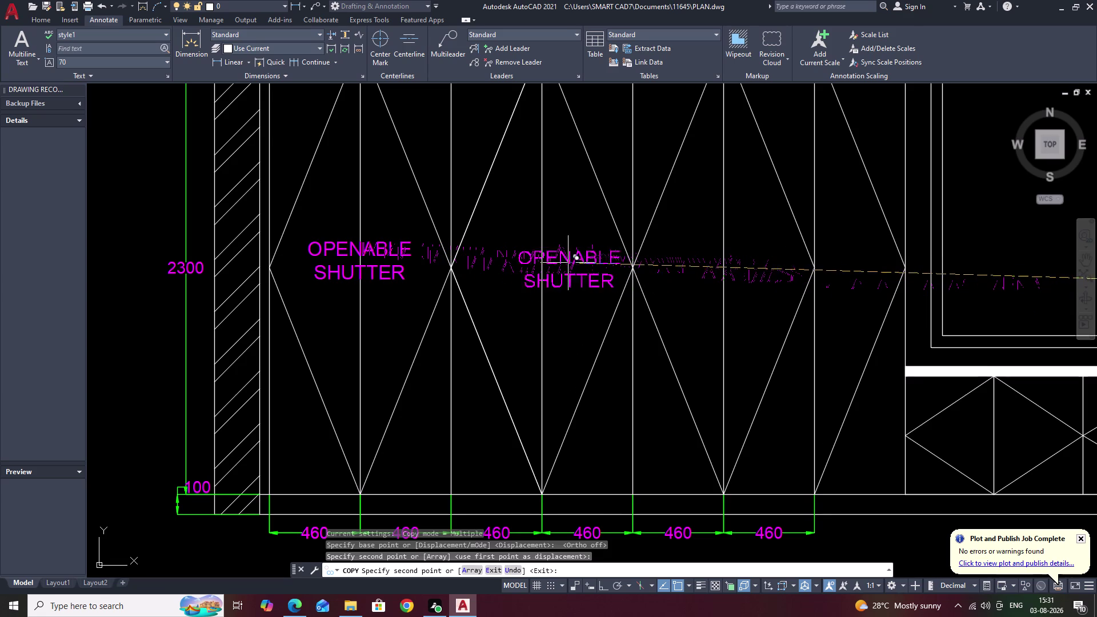
click(544, 257)
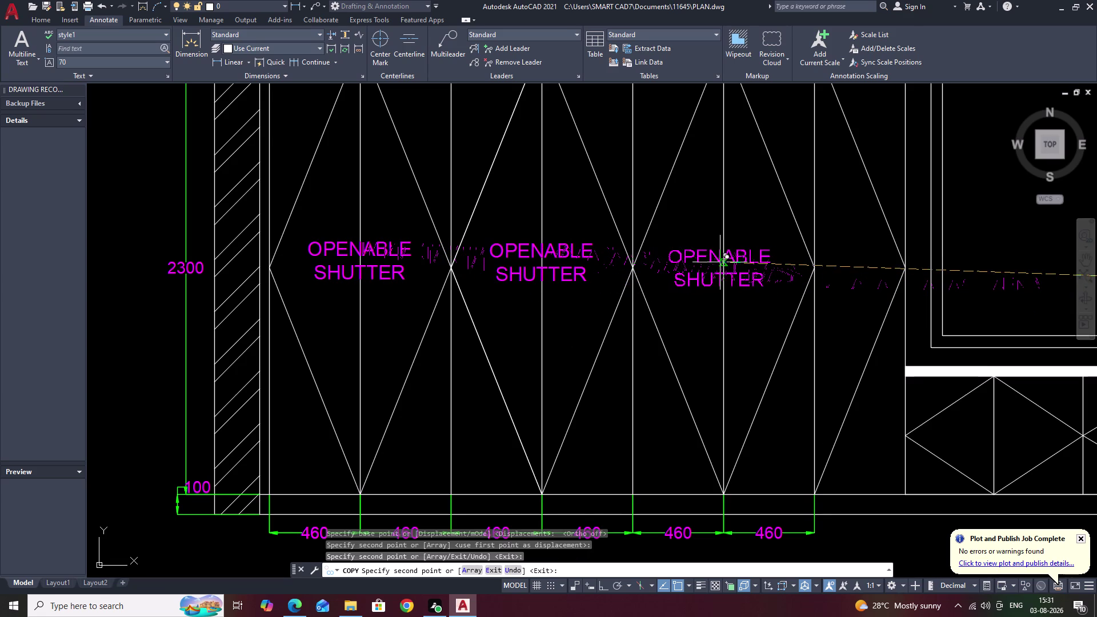
click(720, 263)
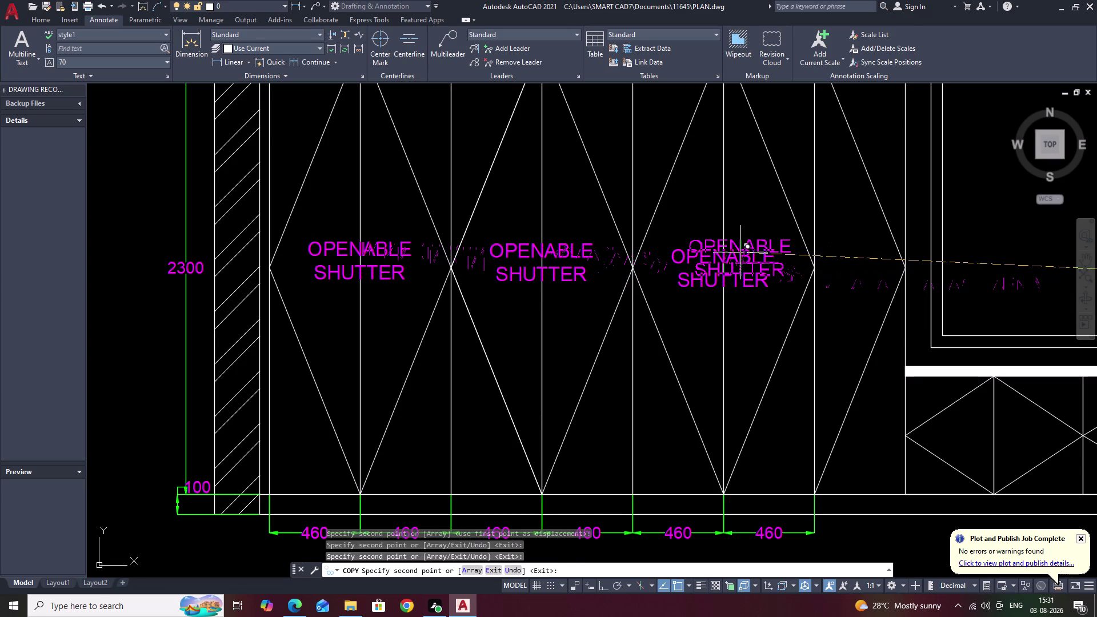
scroll(down, 3)
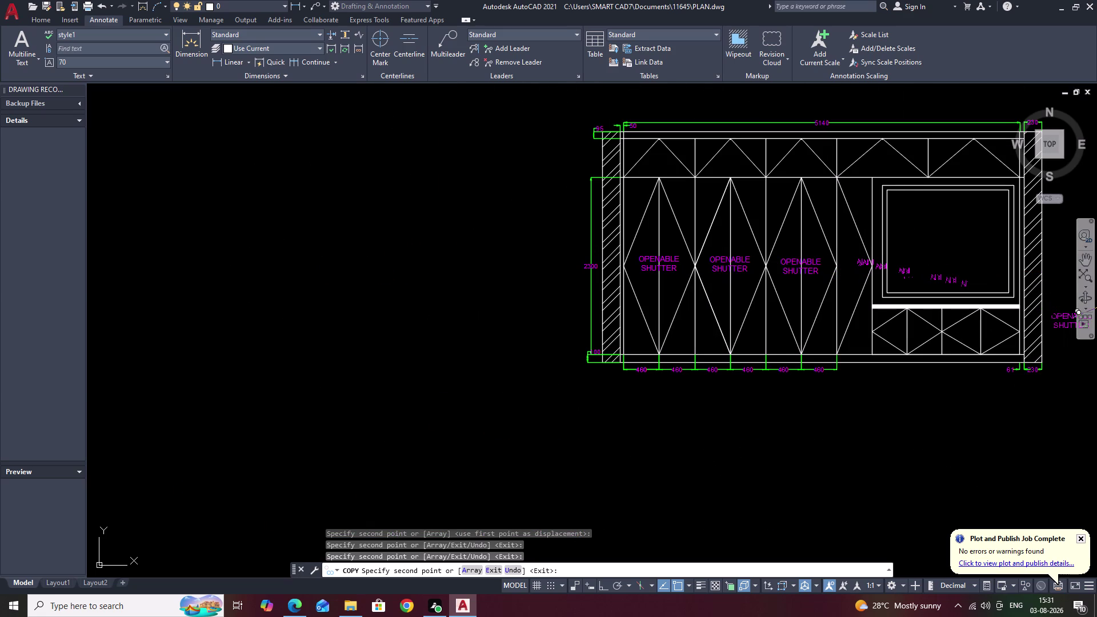
key(ctrl+z)
key(ctrl+z)
key(ctrl+z)
key(Escape)
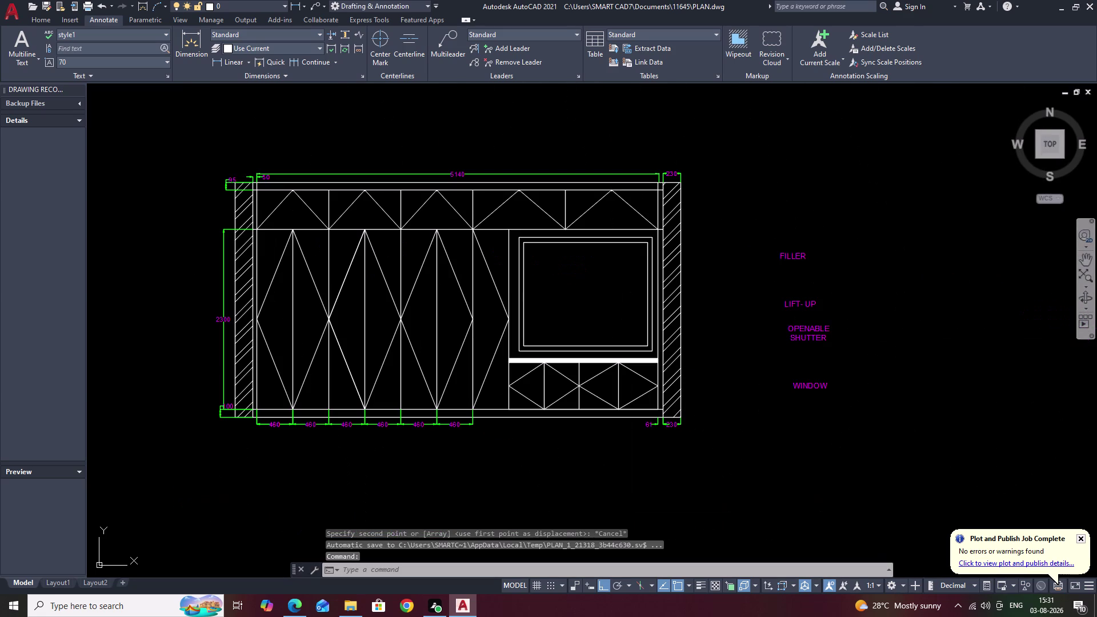
Window-select the four magenta text labels.
drag(853, 232, 762, 235)
right_click(853, 232)
key(Escape)
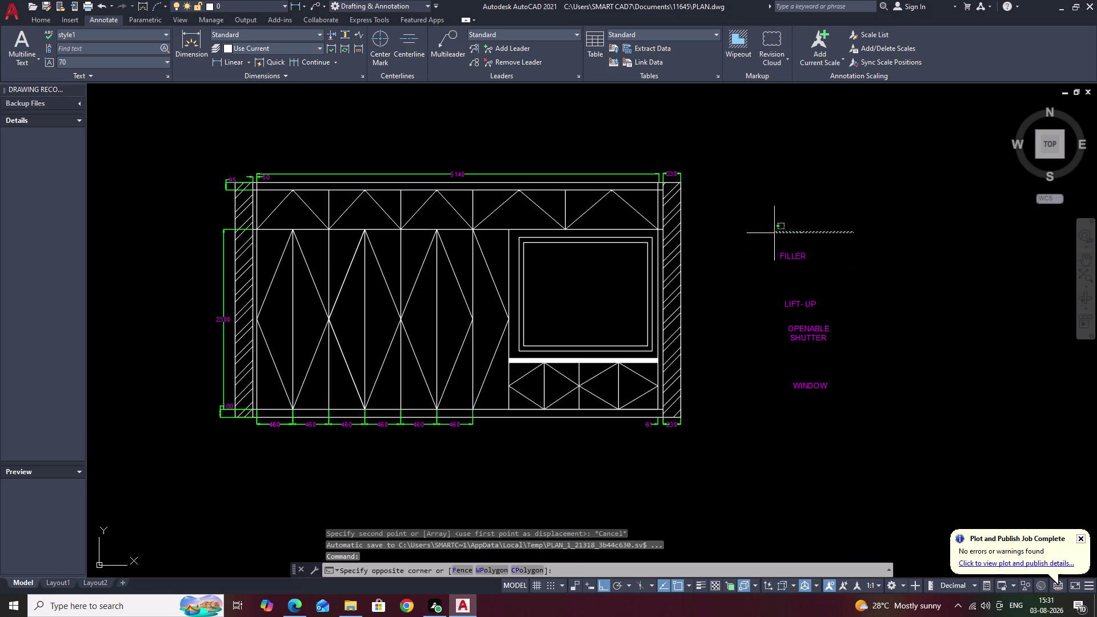
right_click(788, 232)
drag(788, 232, 770, 249)
drag(749, 313, 751, 399)
key(Escape)
drag(818, 236, 754, 373)
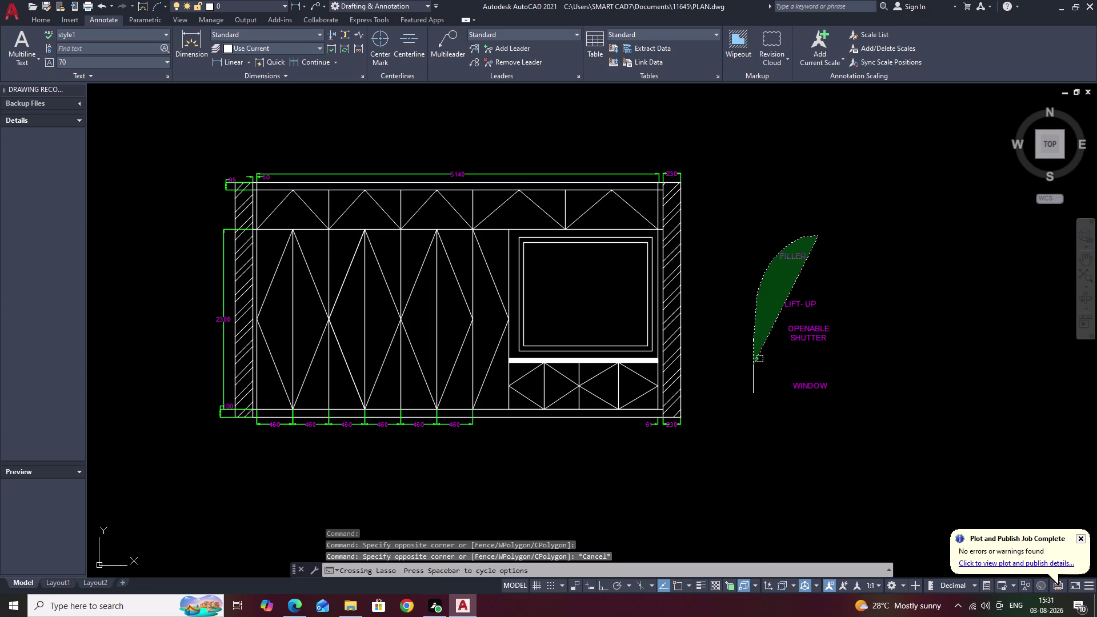
drag(753, 373, 920, 405)
drag(926, 382, 928, 377)
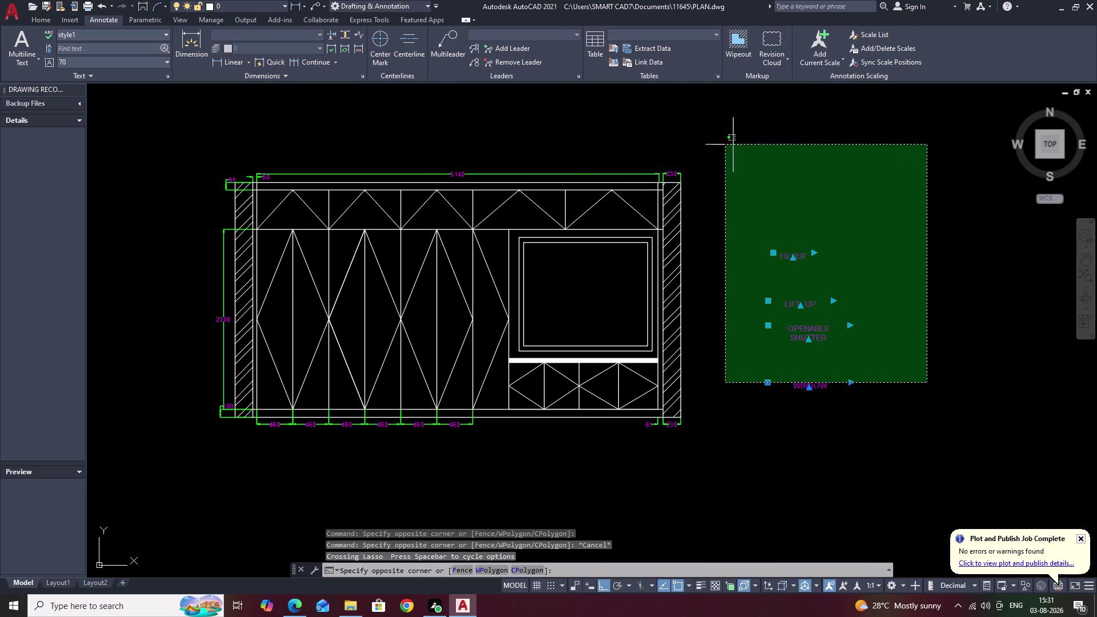
click(839, 145)
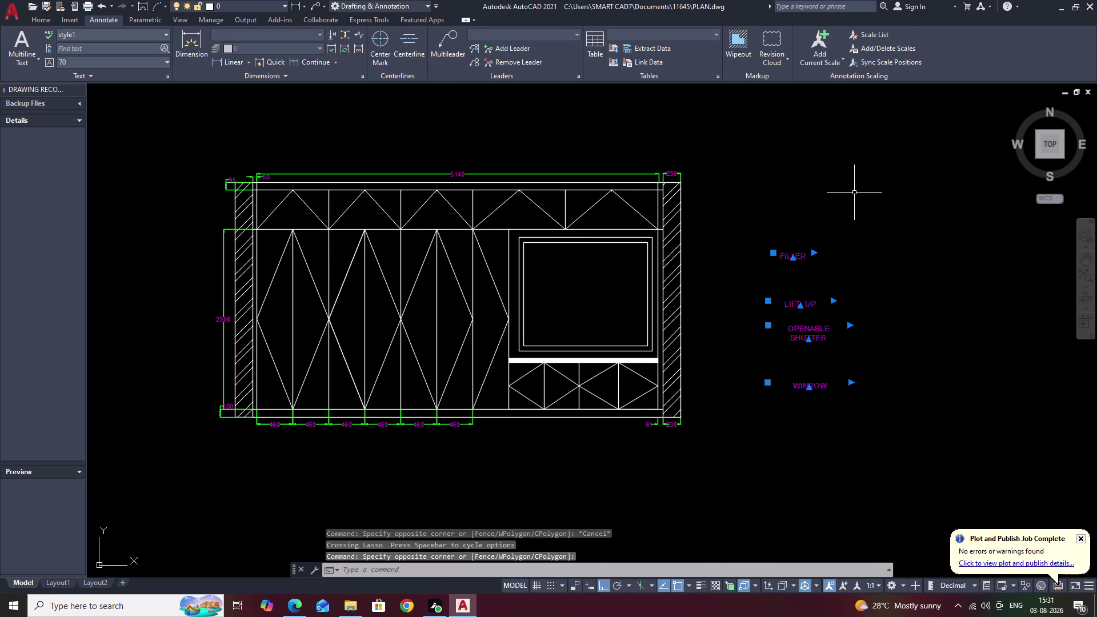
Set the Annotate tab's Text Height to 60, then deselect the labels.
click(106, 58)
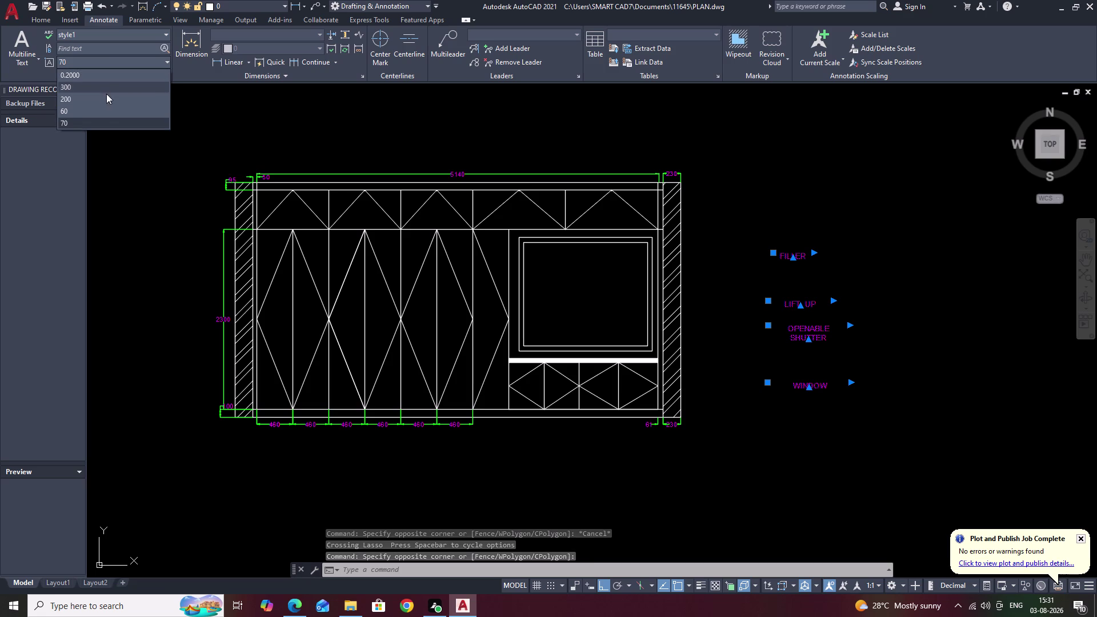
click(97, 59)
click(96, 60)
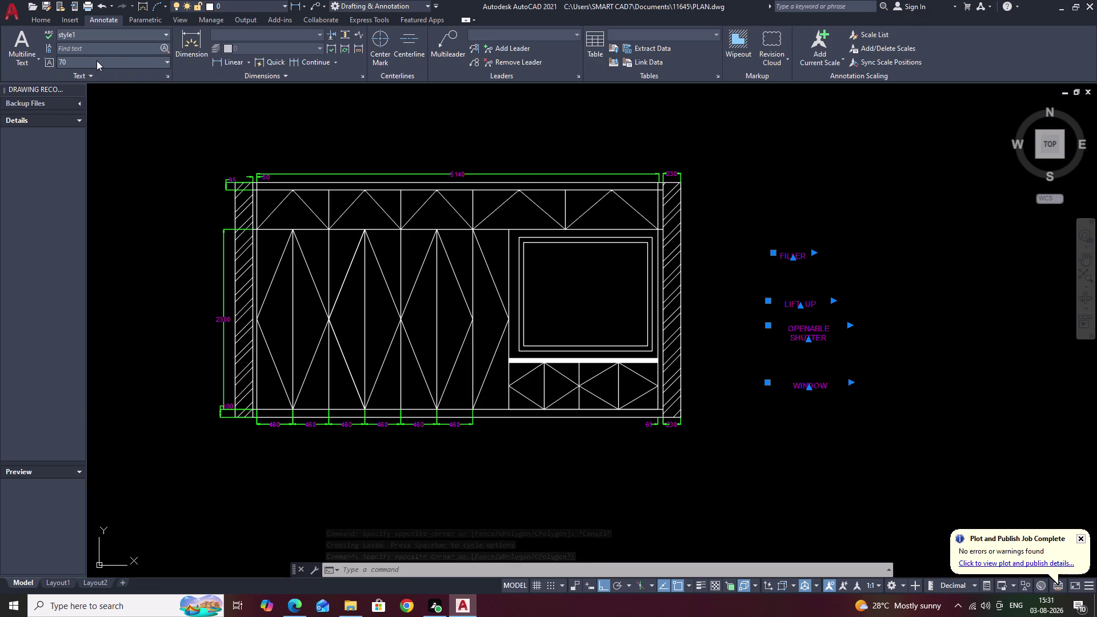
click(166, 60)
click(69, 61)
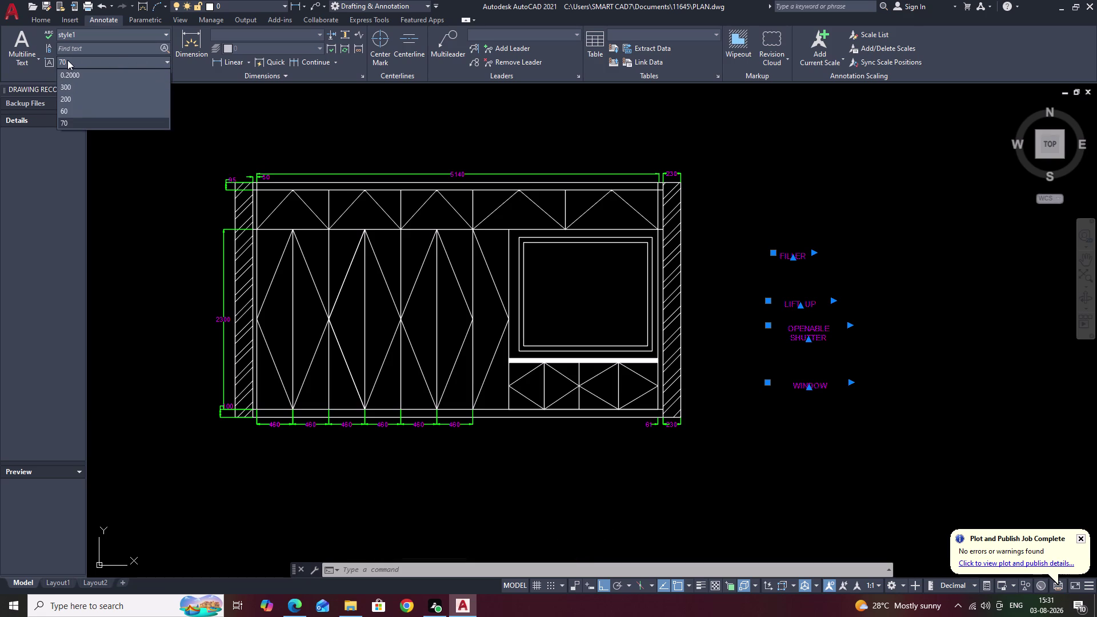
triple_click(71, 60)
click(70, 60)
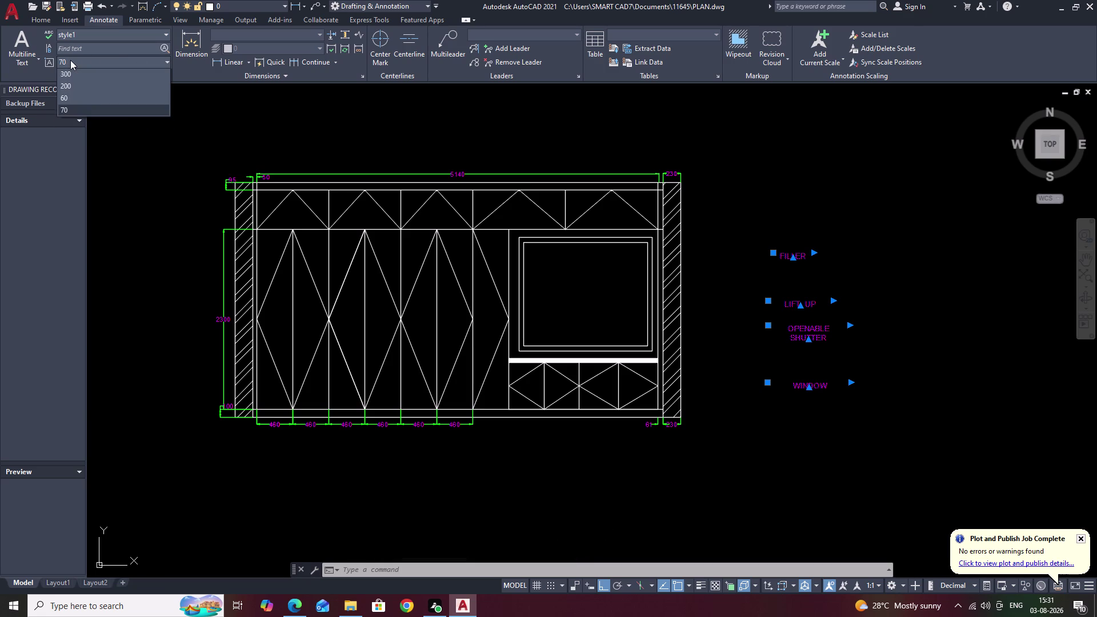
click(80, 110)
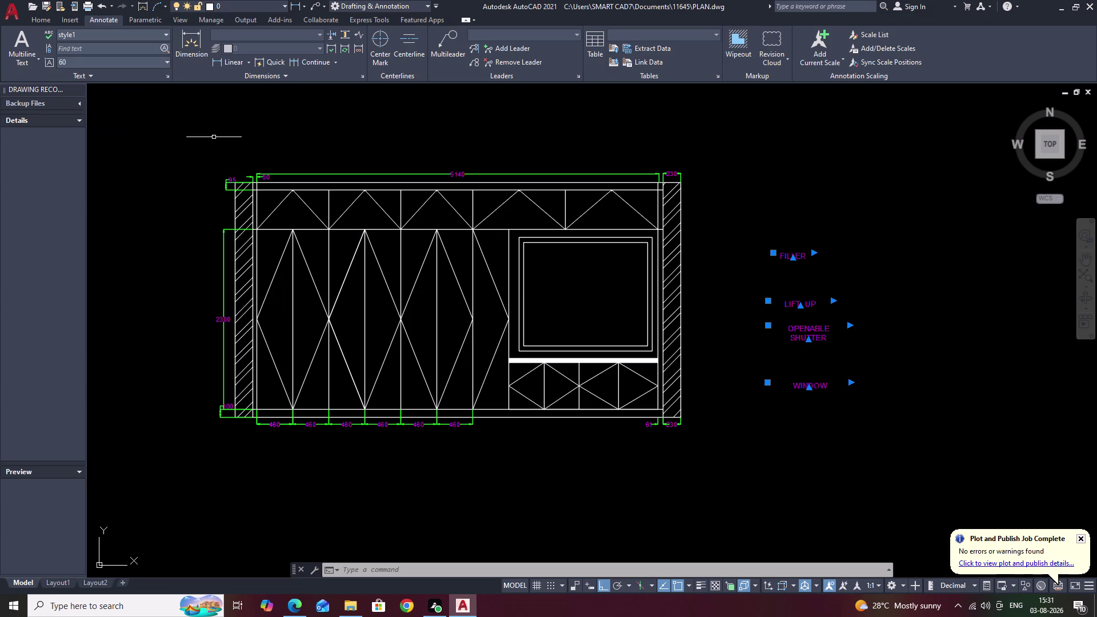
key(Escape)
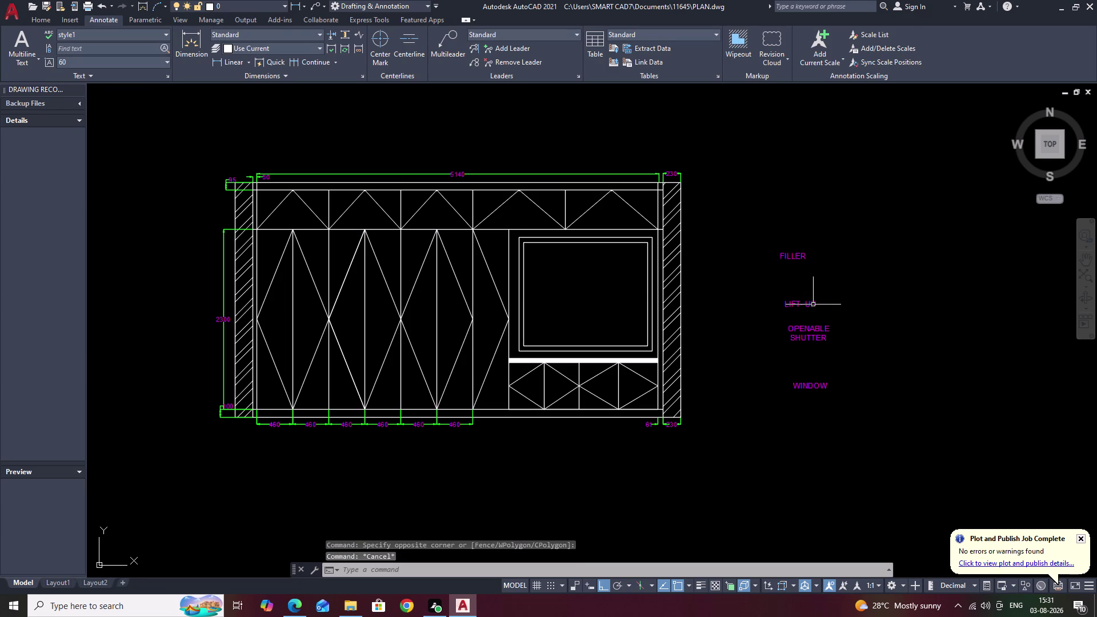
Select the OPENABLE SHUTTER label and start copying it with CO.
right_click(817, 329)
click(816, 329)
text(COP)
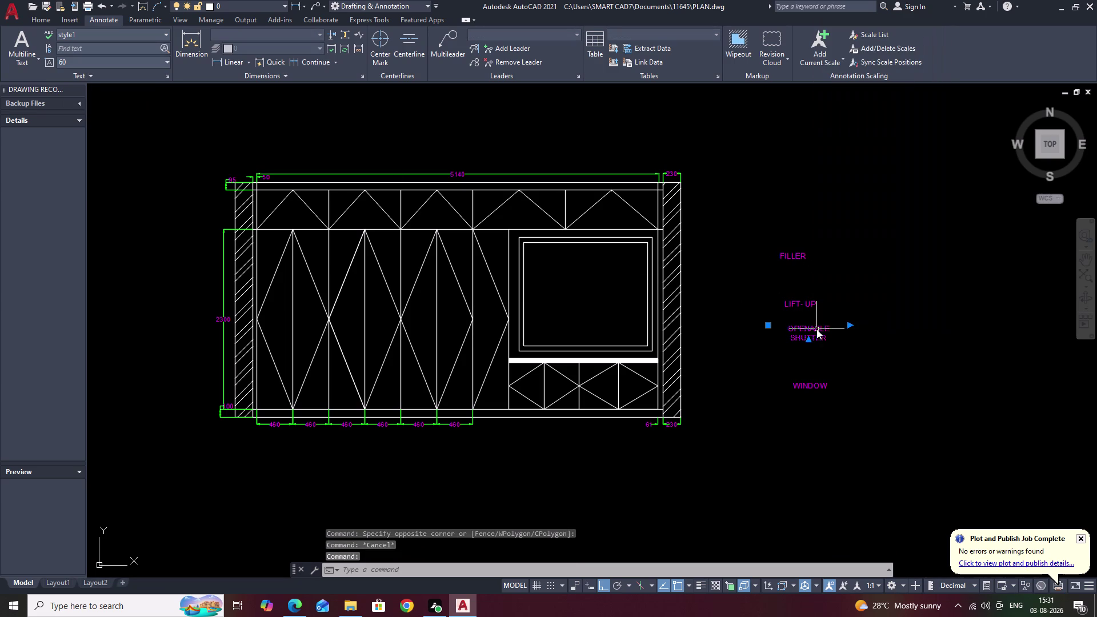
key(Escape)
key(Escape)
click(816, 336)
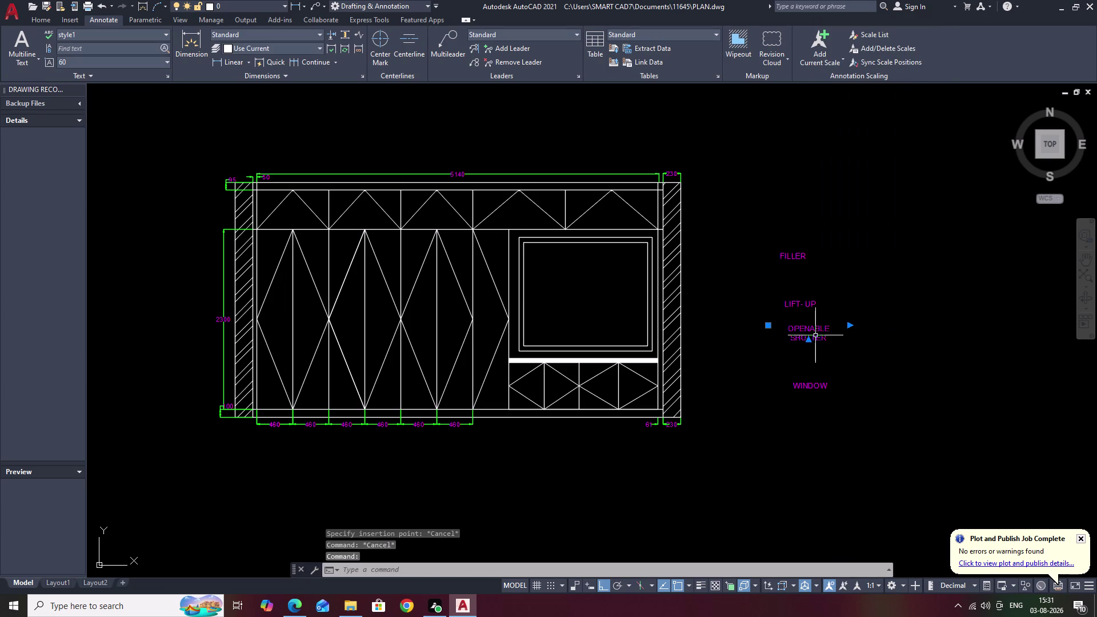
text(CO)
key(space)
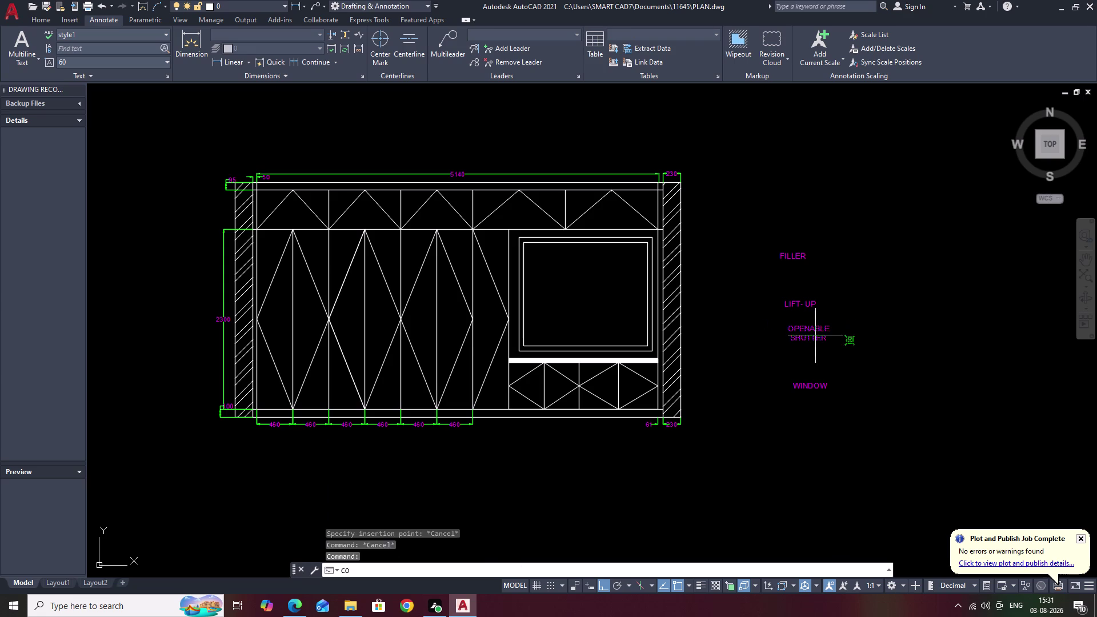
scroll(up, 3)
Cancel the OPENABLE SHUTTER copy after picking its base point, then open Dimension Style Manager.
click(784, 313)
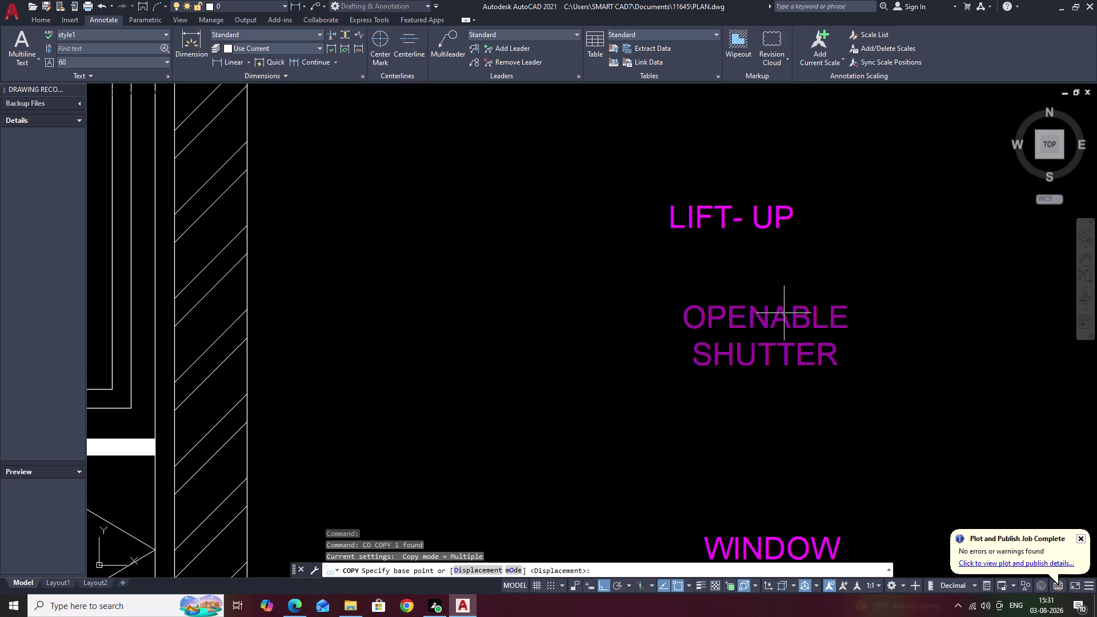
scroll(down, 3)
middle_drag(593, 310, 1096, 334)
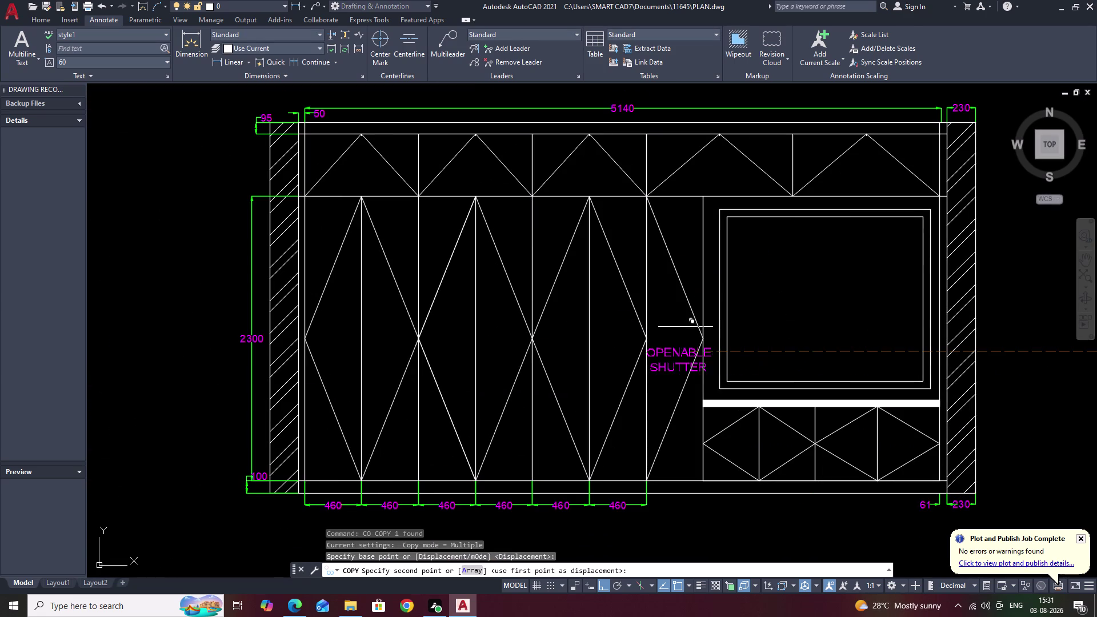
key(F8)
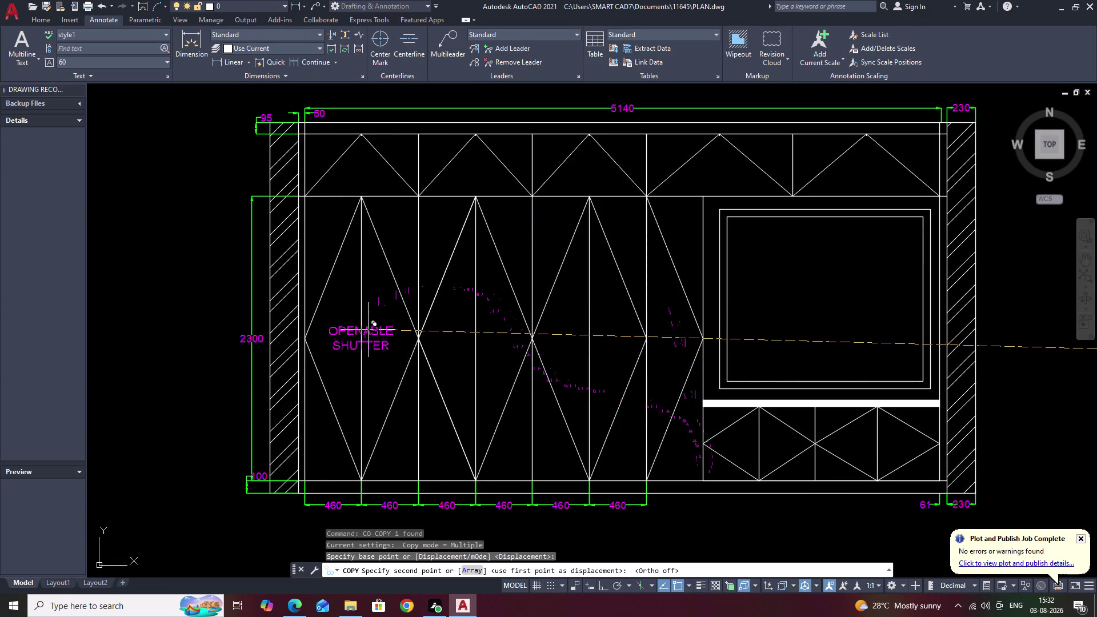
key(Escape)
key(Escape)
scroll(down, 3)
middle_drag(856, 391, 718, 388)
scroll(up, 3)
text(D)
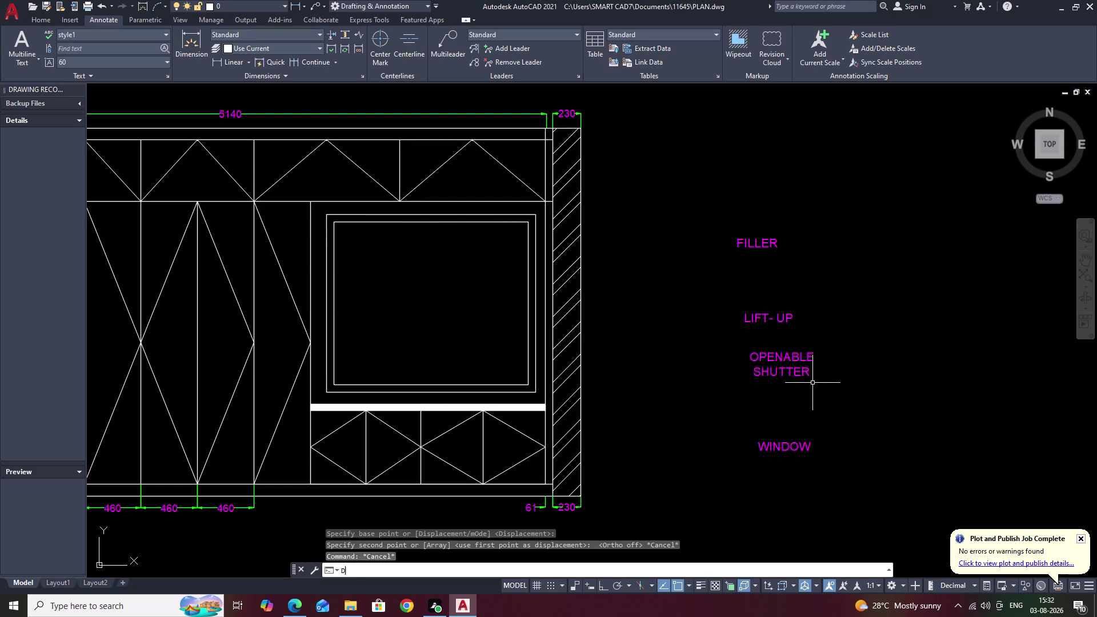
key(space)
Close the Dimension Style Manager without changing the Standard style.
click(663, 275)
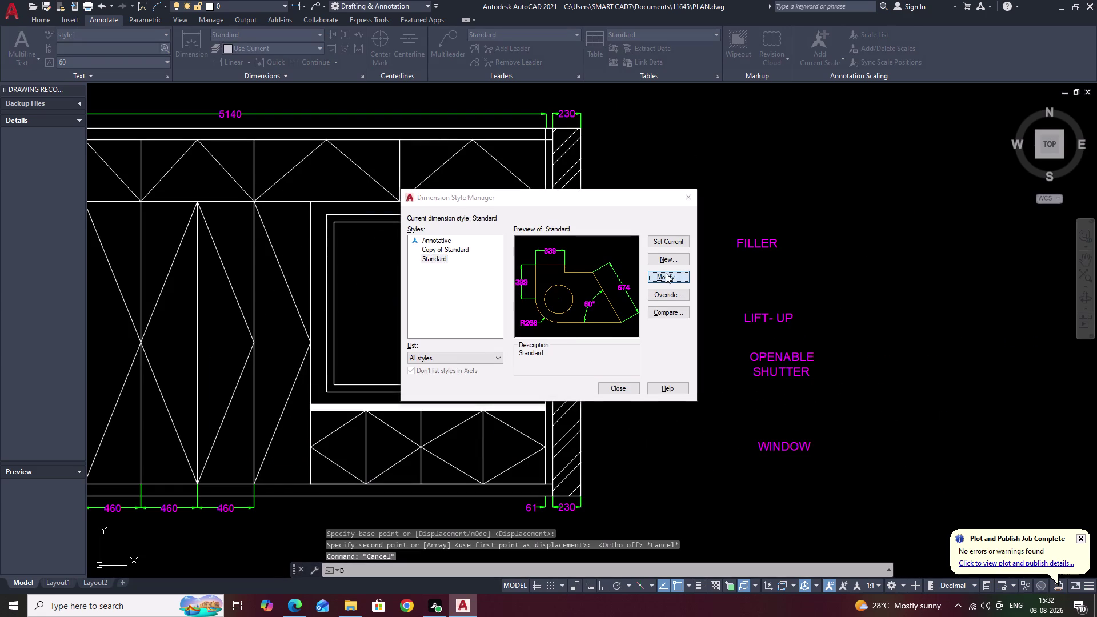
click(487, 173)
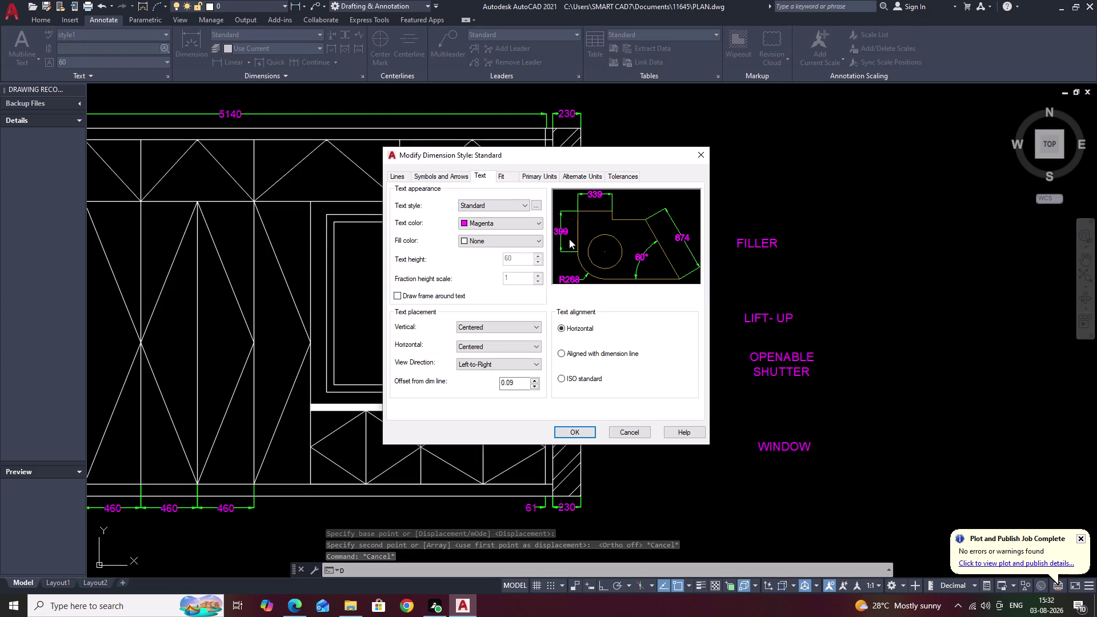
click(698, 159)
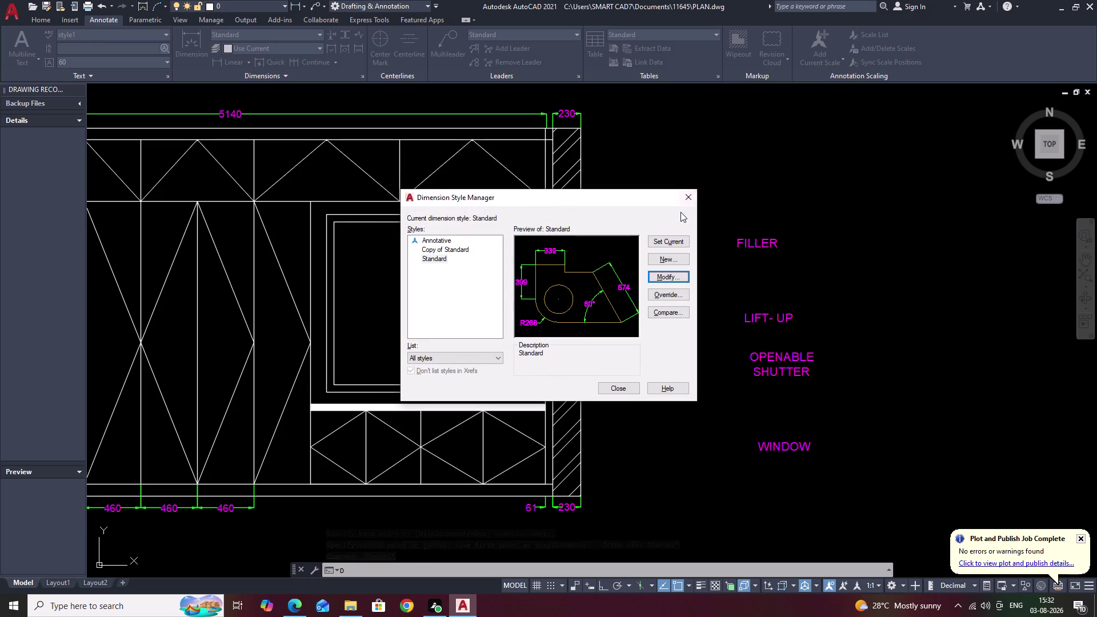
click(686, 195)
Change text style style1's height from 70 to 40 and apply it.
text(STY)
key(space)
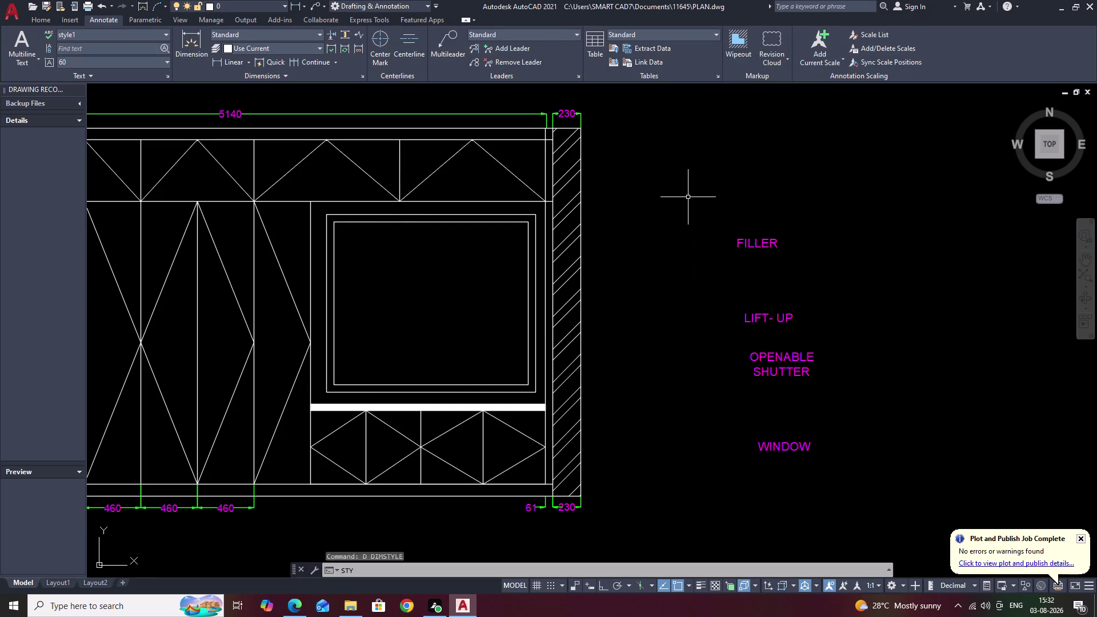
key(Escape)
text(S)
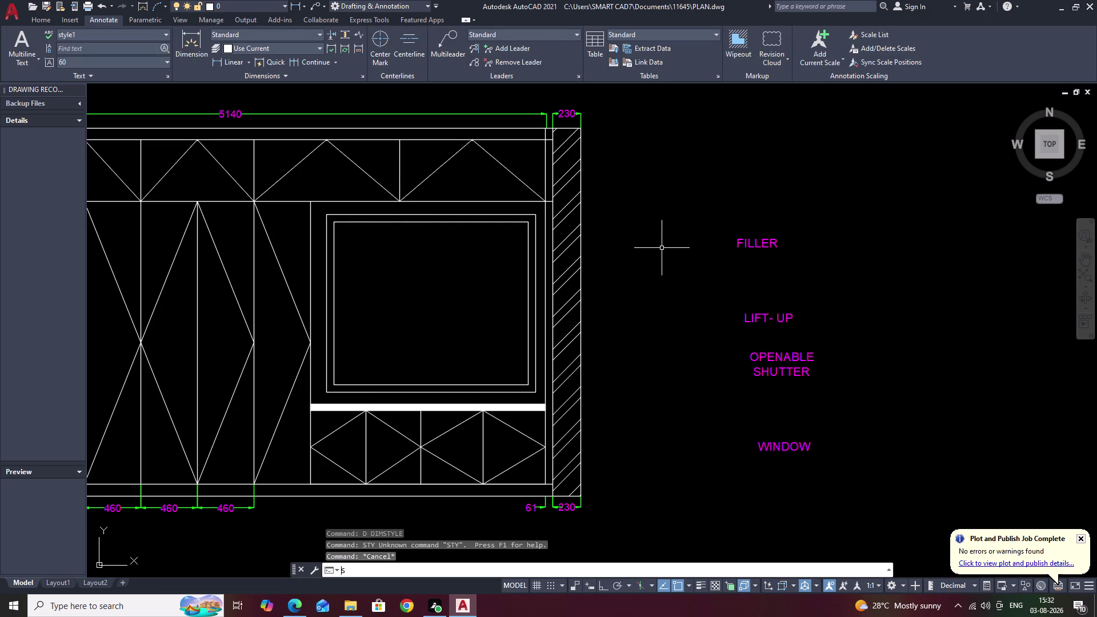
text(T)
text(Y)
key(space)
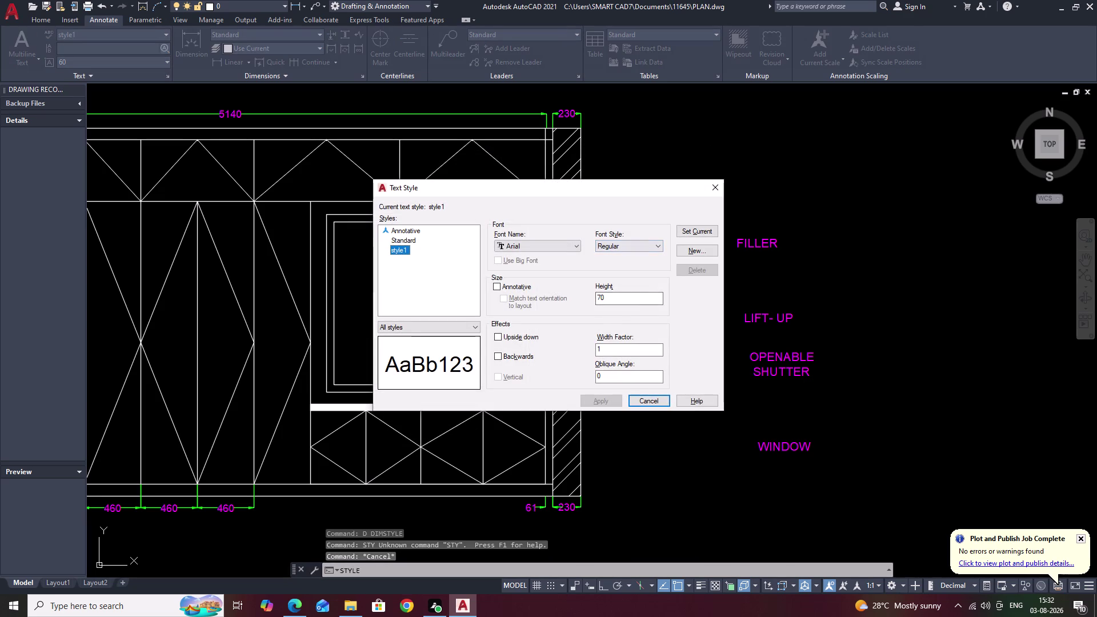
drag(611, 297, 568, 294)
key(BackSpace)
text(4)
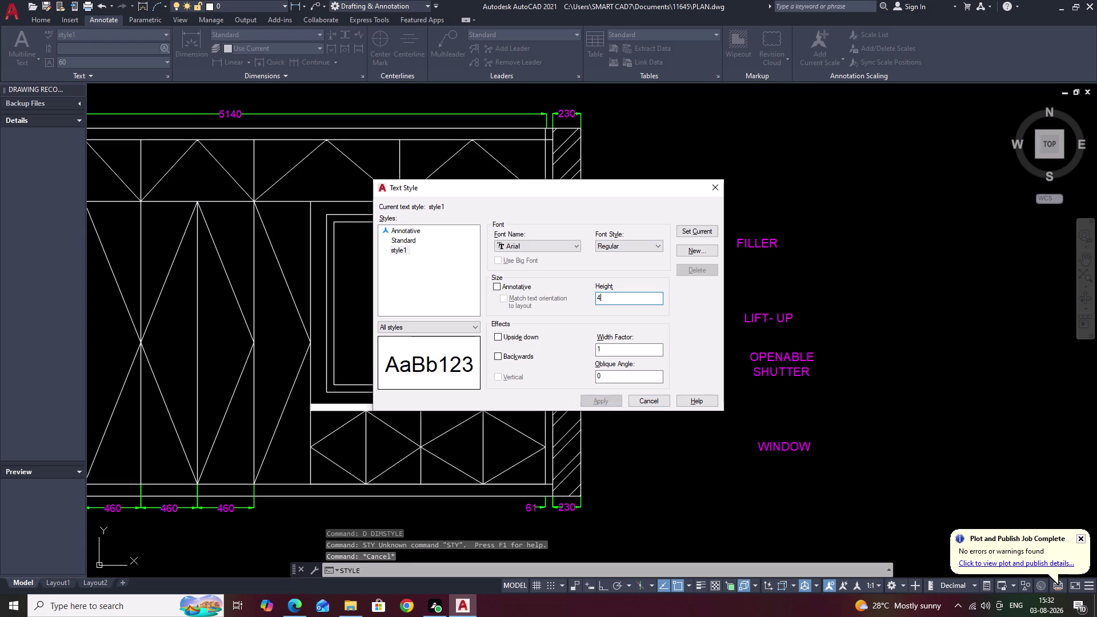
text(0)
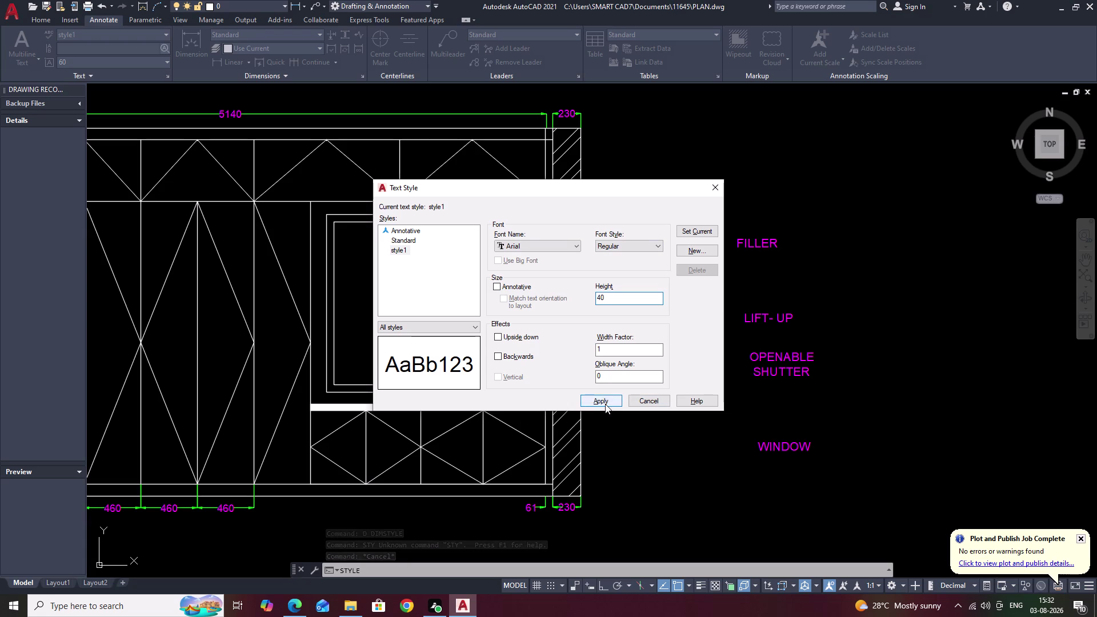
click(605, 404)
click(717, 183)
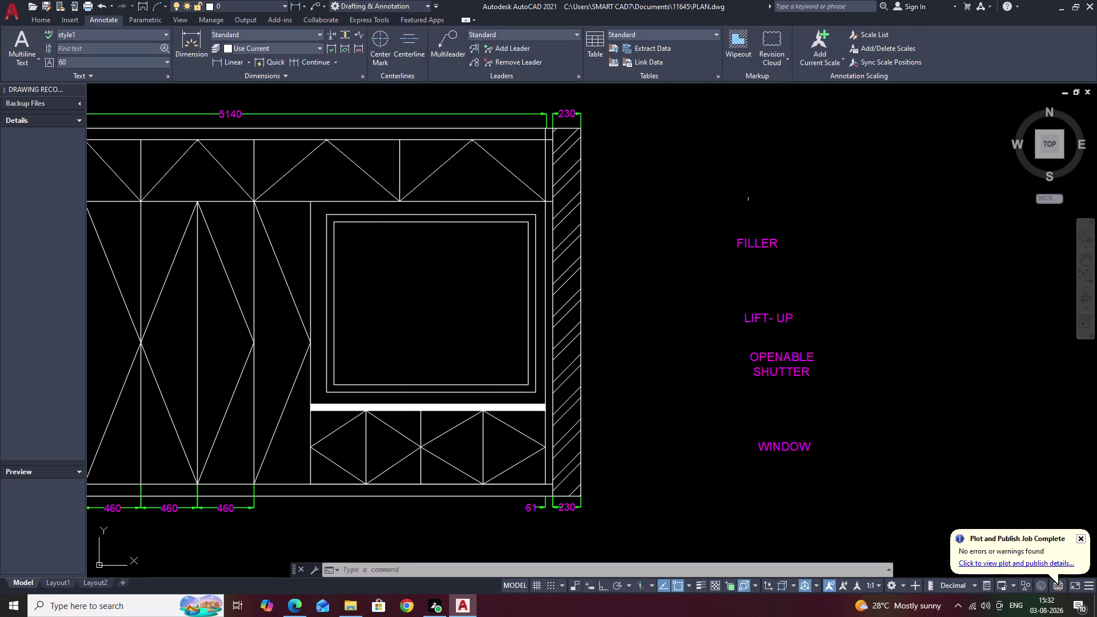
drag(811, 221, 858, 579)
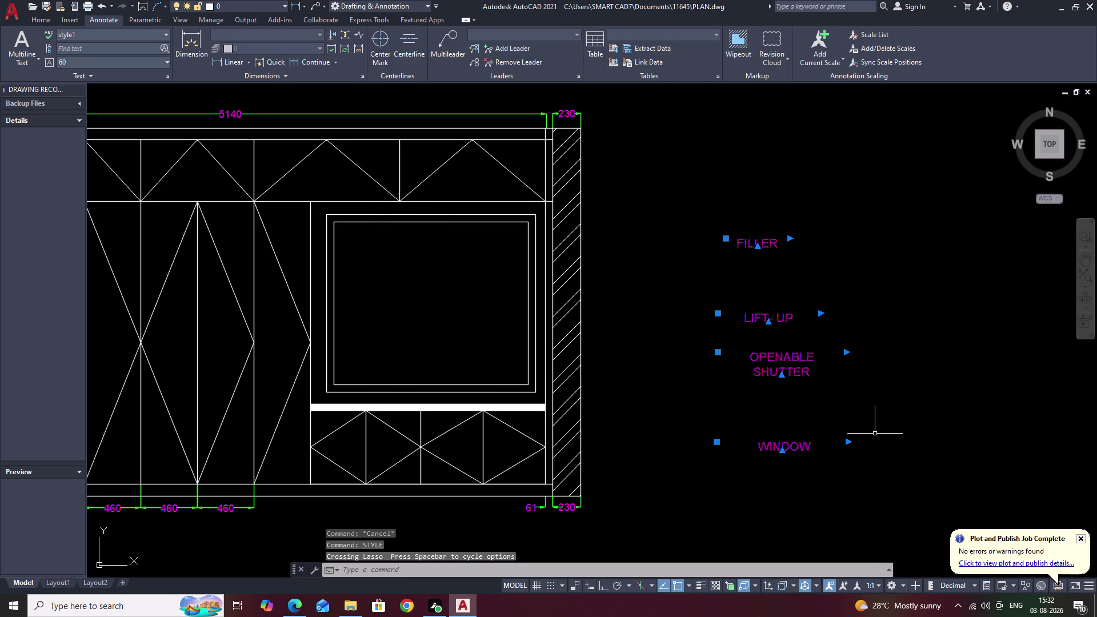
click(168, 61)
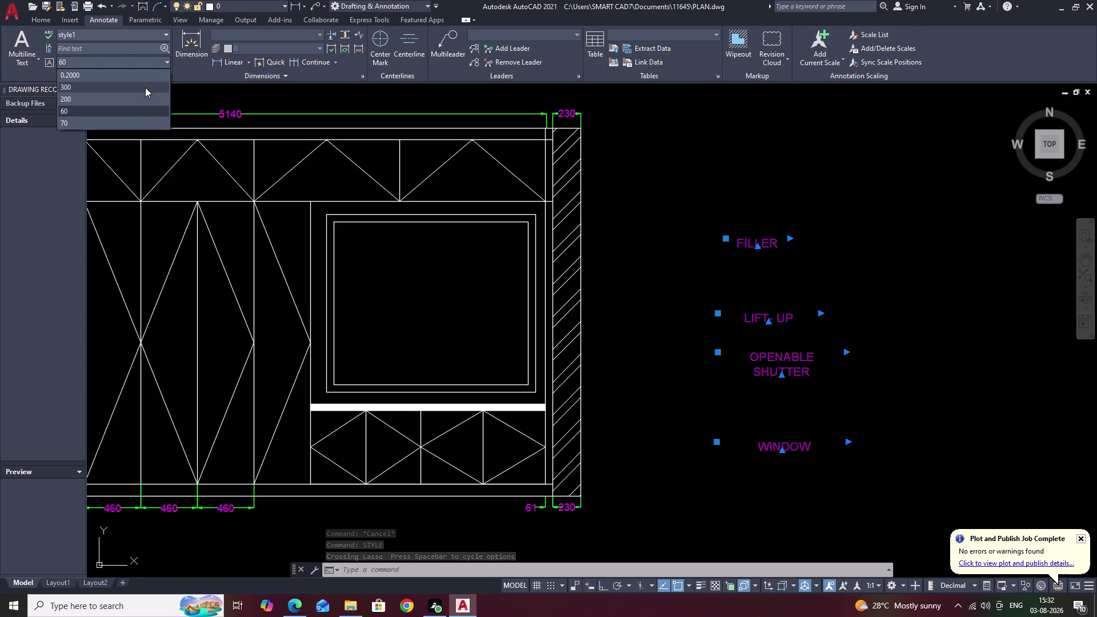
click(141, 119)
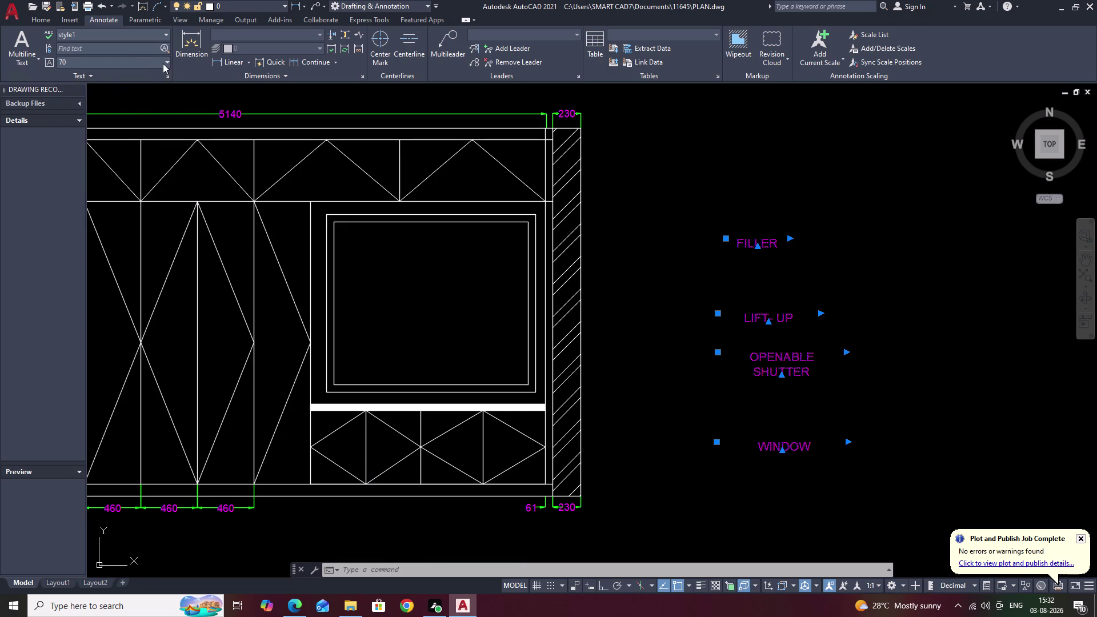
click(167, 59)
click(149, 99)
click(165, 64)
click(141, 112)
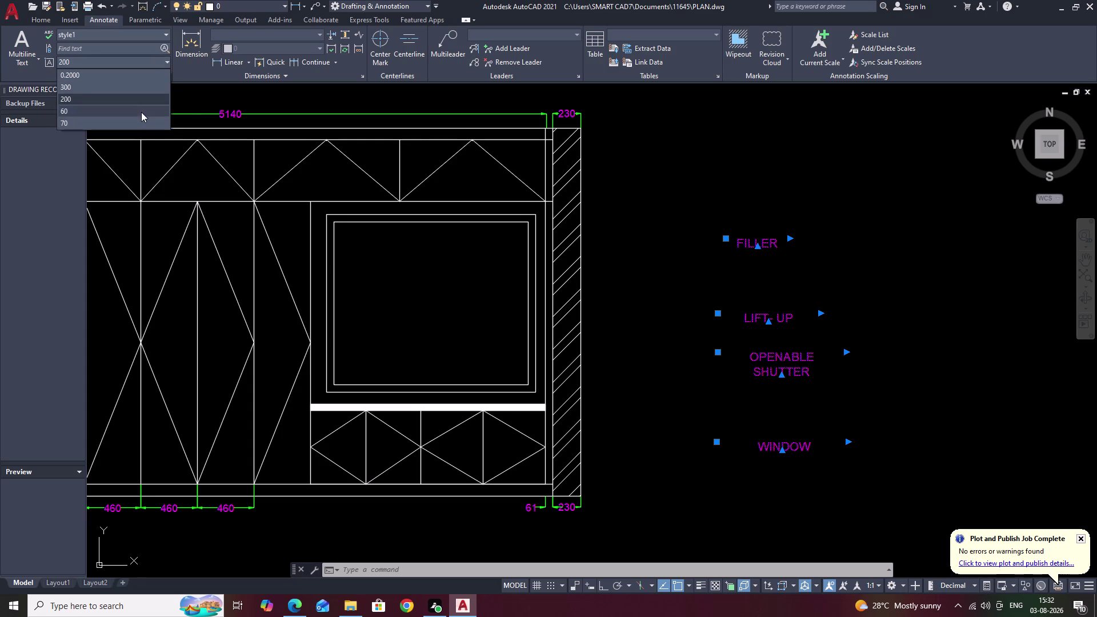
key(Escape)
scroll(down, 3)
middle_drag(862, 348, 838, 255)
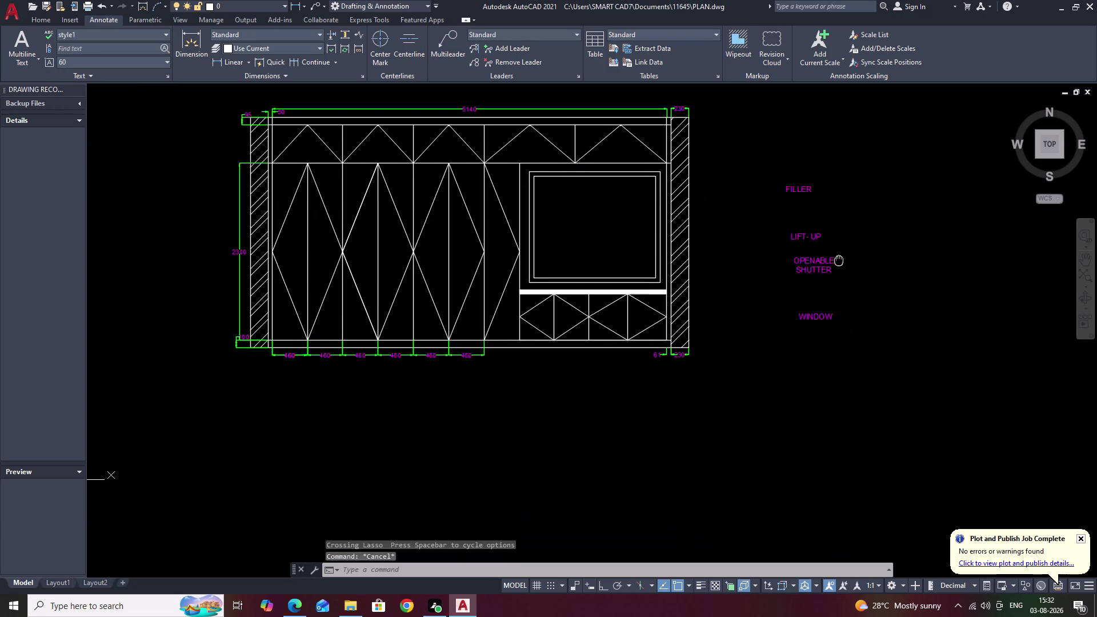
middle_drag(839, 255, 811, 336)
middle_drag(872, 380, 795, 383)
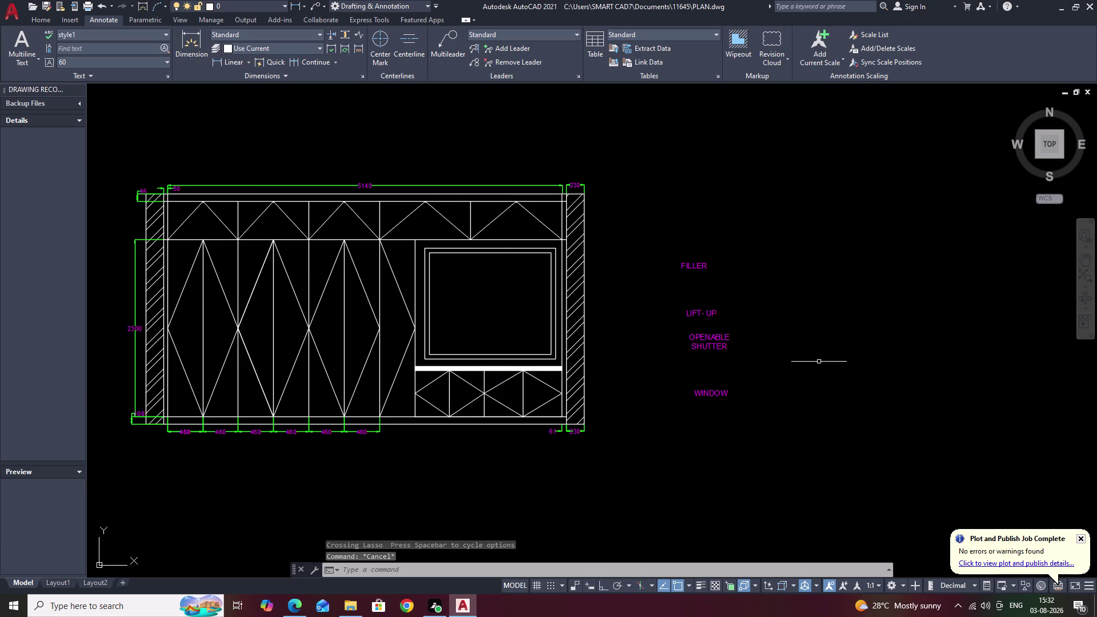
Add a multiline text label reading FILLER beside the magenta labels.
key(t)
key(space)
drag(813, 264, 868, 286)
click(869, 288)
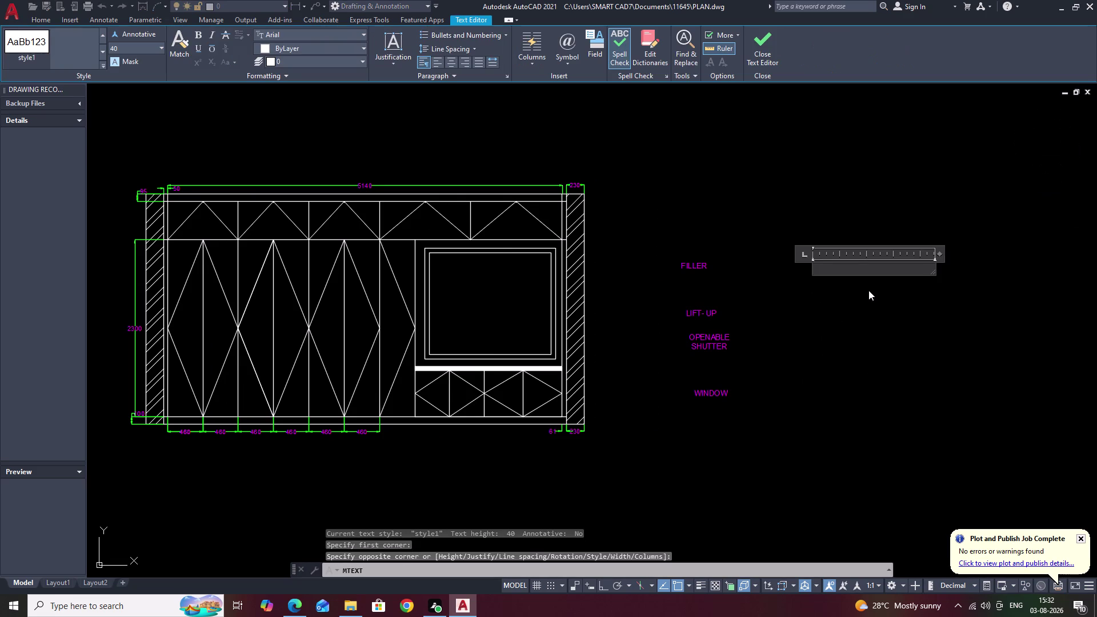
text(FU)
key(BackSpace)
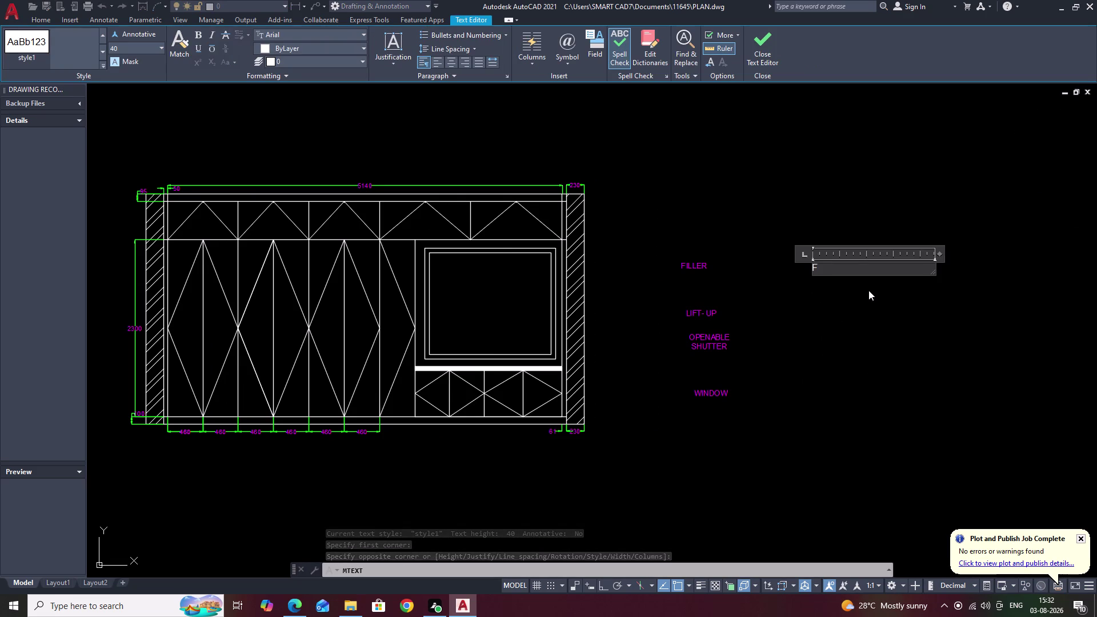
text(I)
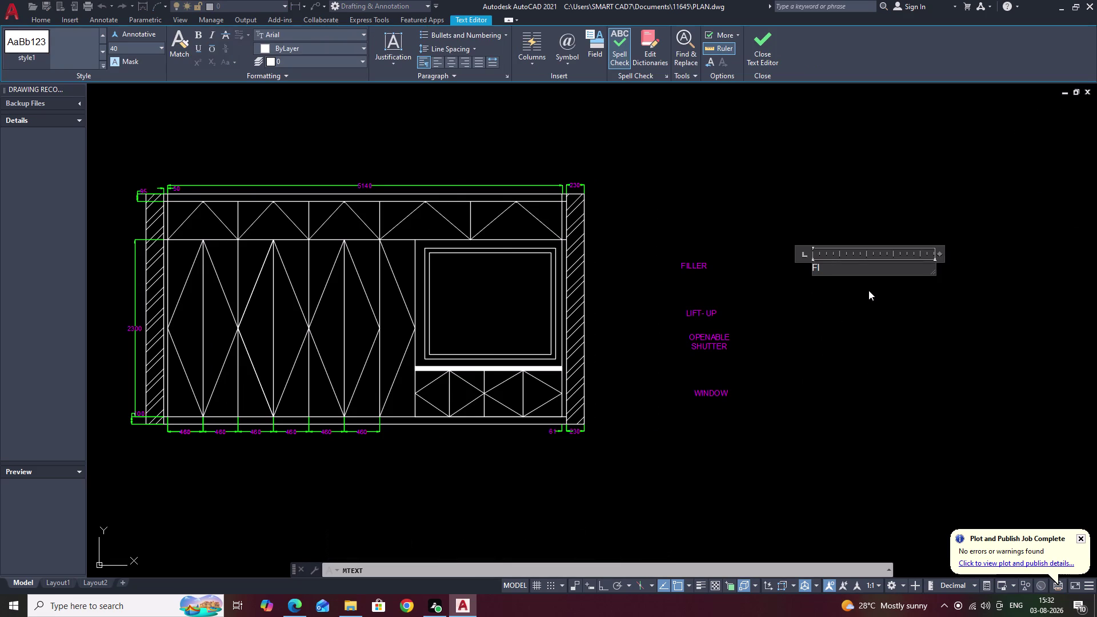
text(LL)
text(ER)
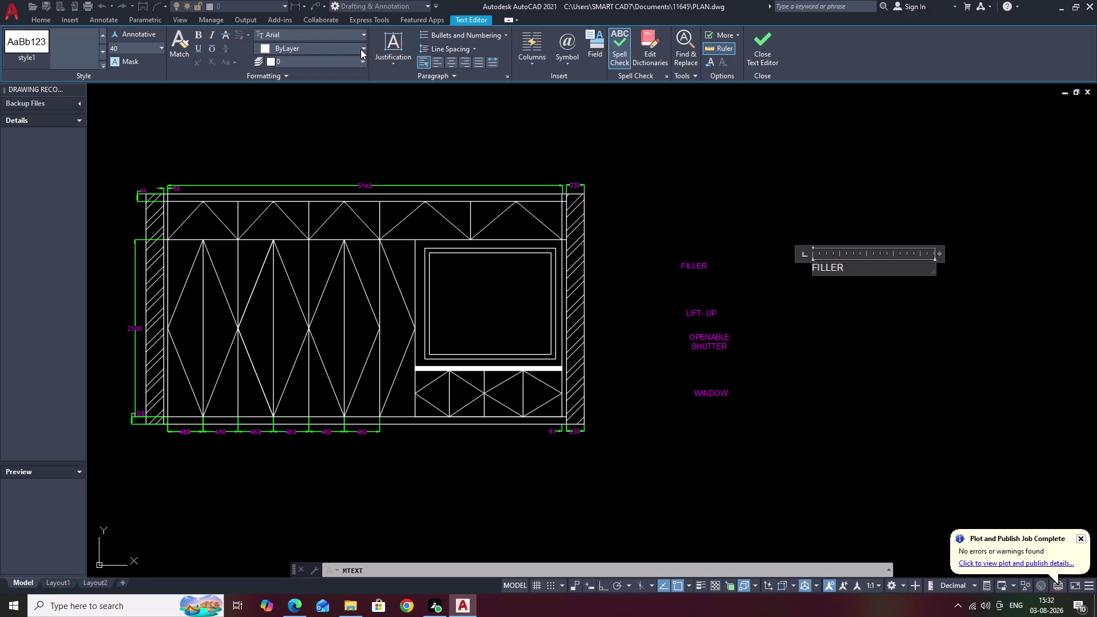
click(849, 336)
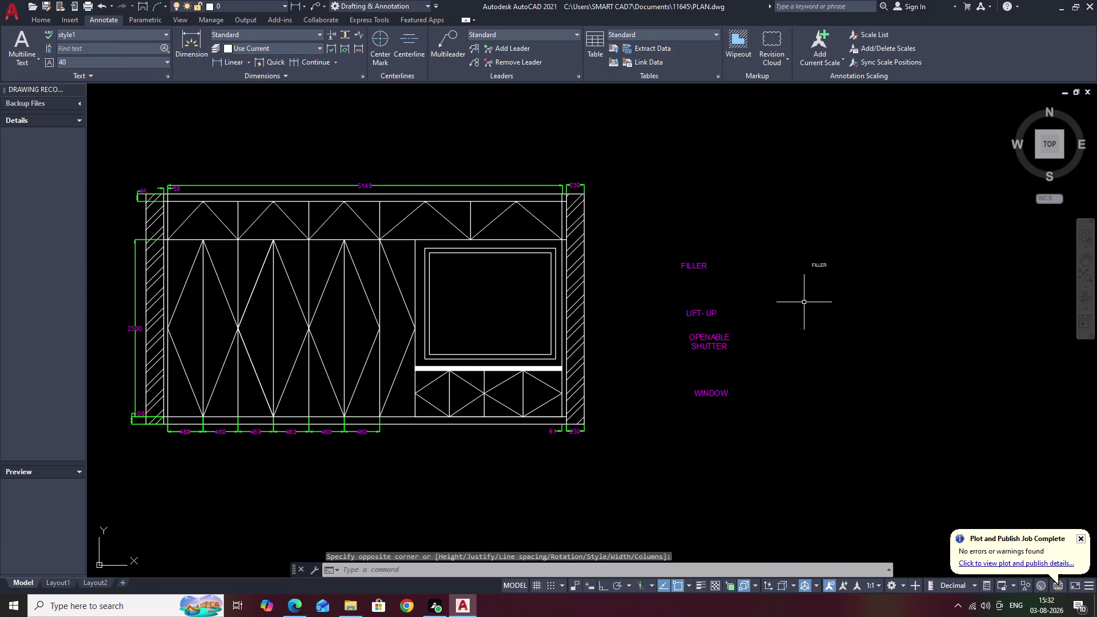
Begin another multiline text label, then cancel its placement.
text(T)
key(space)
text(L)
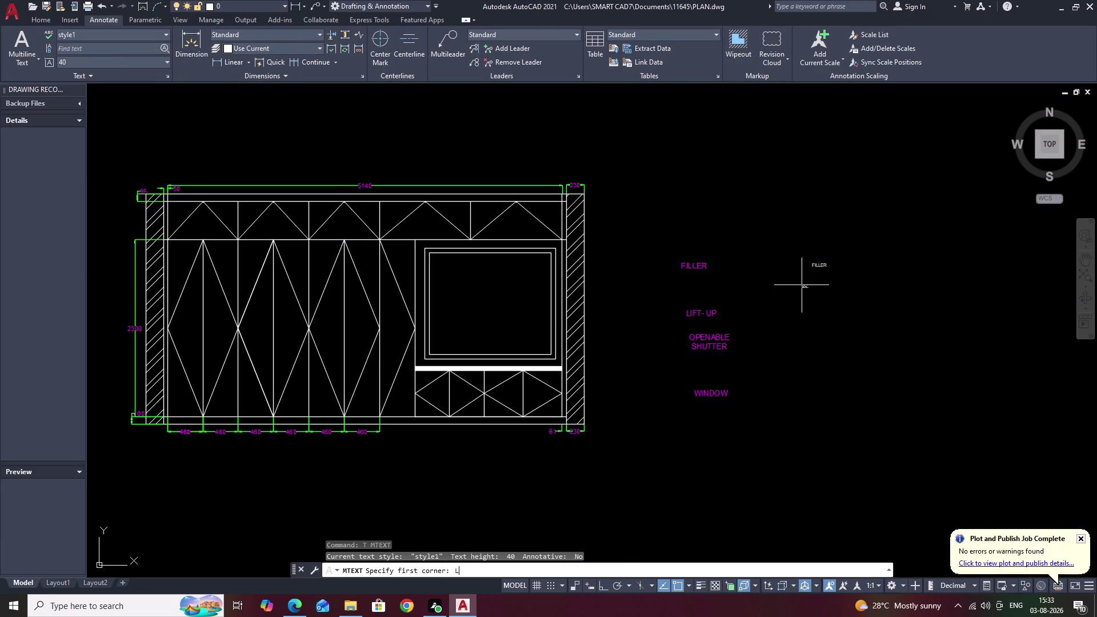
text(I)
scroll(up, 3)
drag(788, 289, 812, 299)
drag(791, 302, 871, 327)
key(Escape)
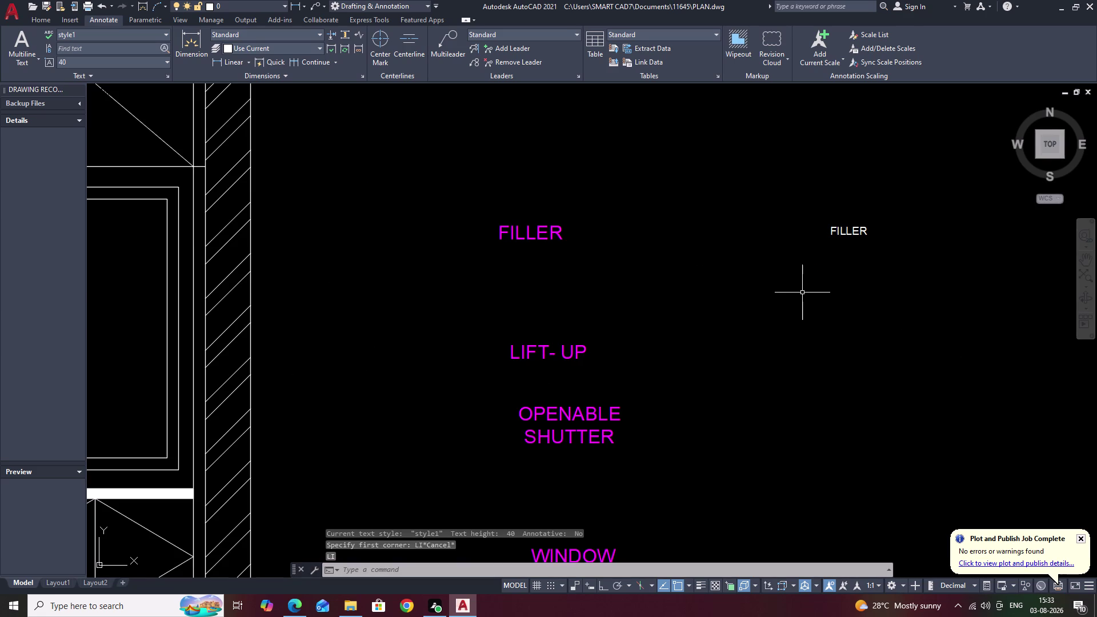
Add a LIFT-UP multiline text label below FILLER.
text(T)
key(space)
click(797, 283)
drag(798, 286, 820, 296)
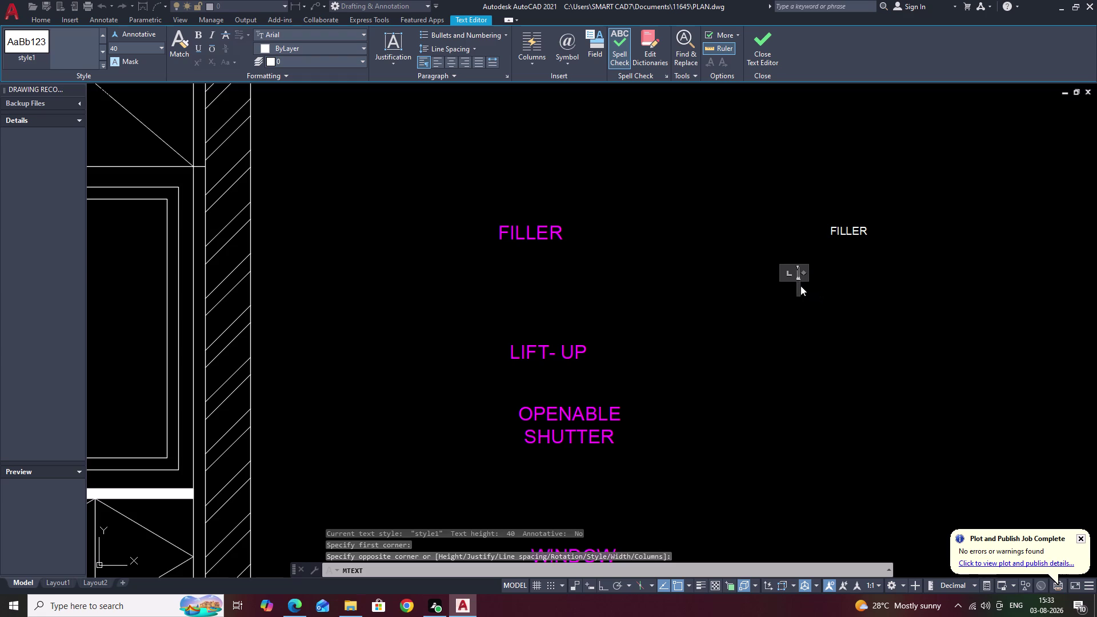
drag(799, 285, 902, 295)
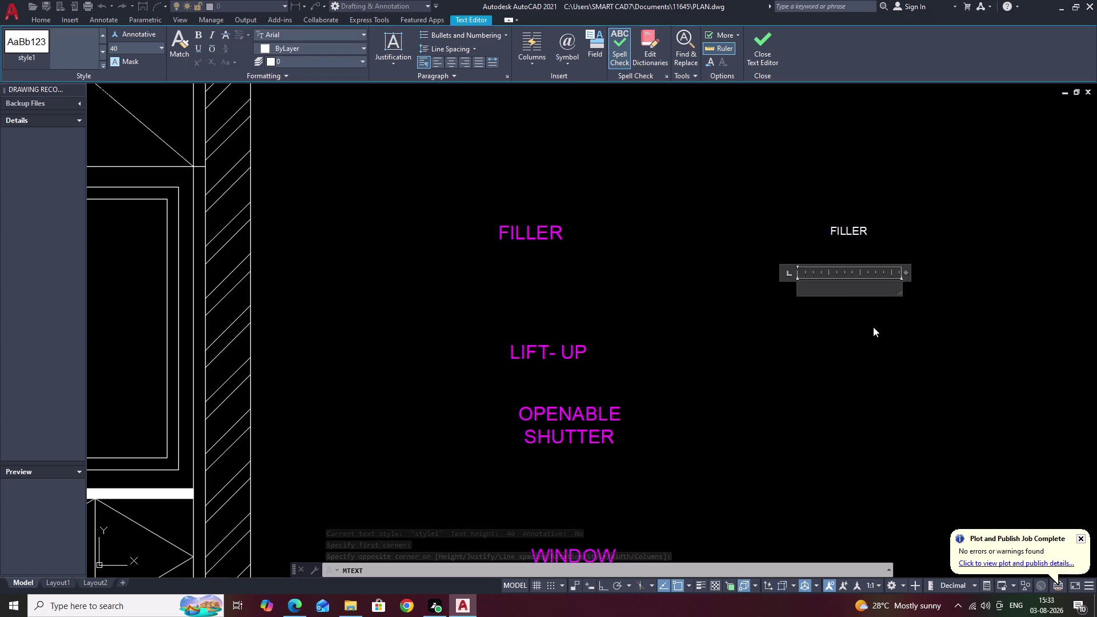
text(LI)
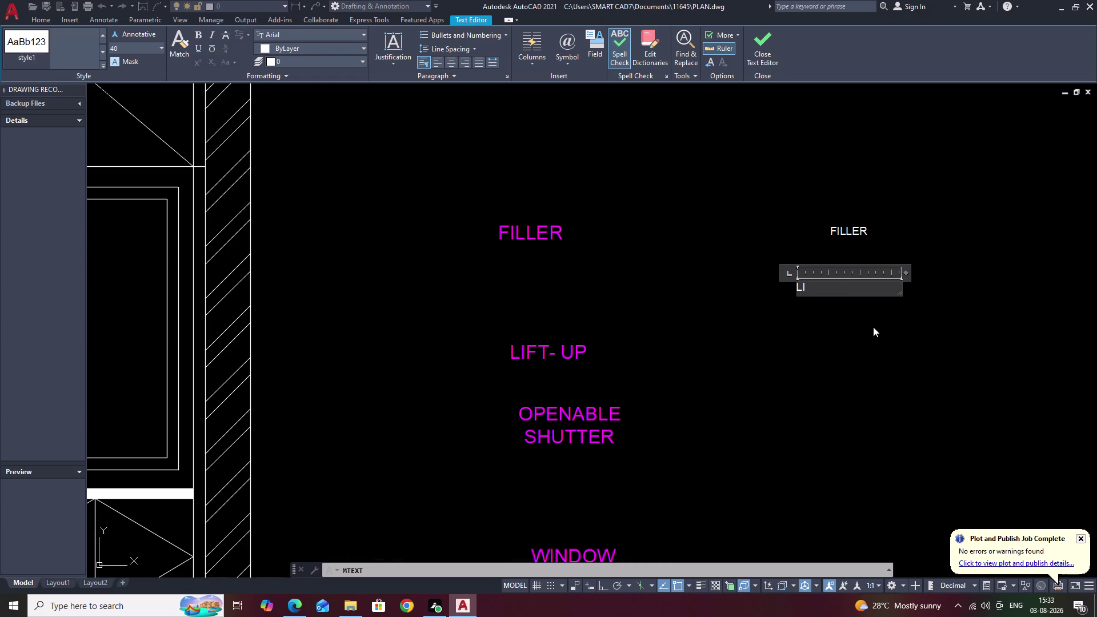
text(FT)
key(space)
key(BackSpace)
text(-UP)
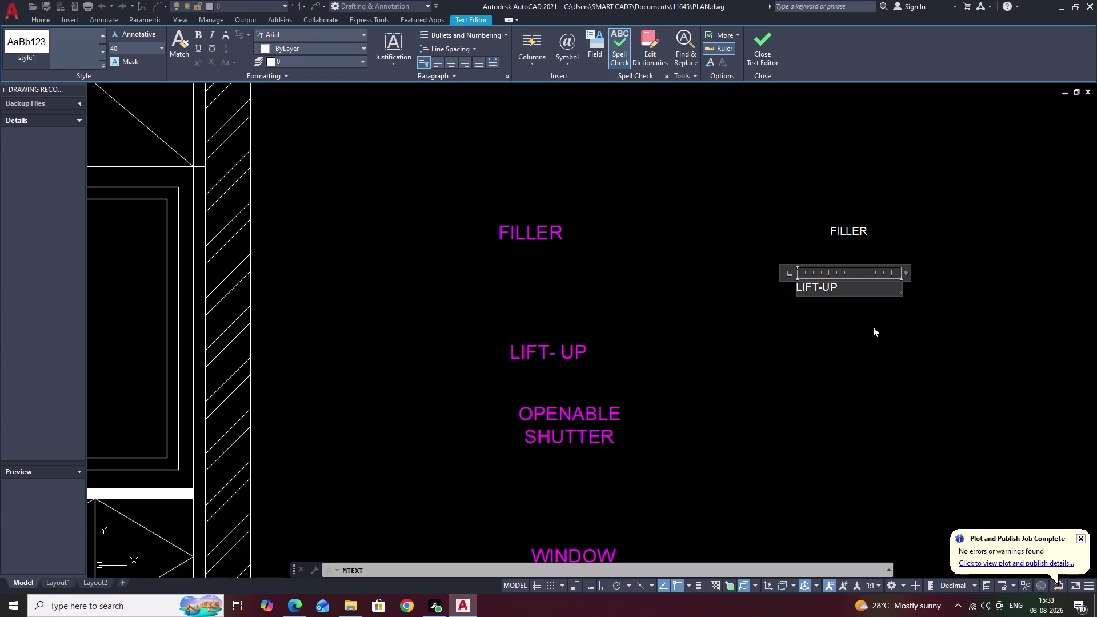
click(870, 339)
right_click(870, 340)
click(870, 339)
click(779, 352)
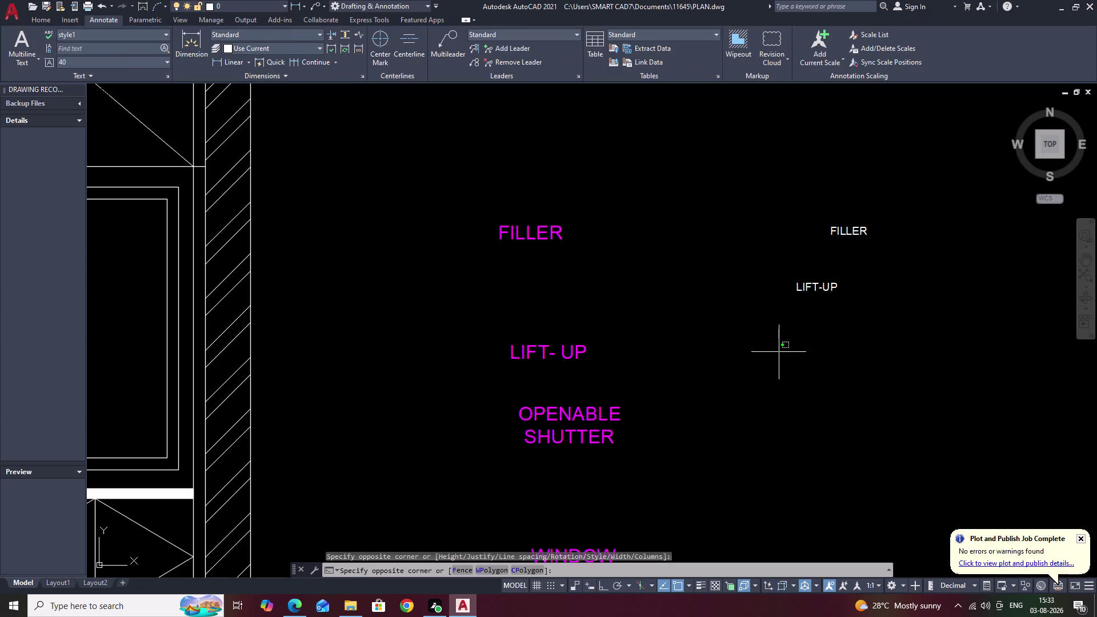
Add a two-line OPENABLE SHUTTER text label below LIFT-UP.
text(T)
key(space)
drag(780, 335, 836, 347)
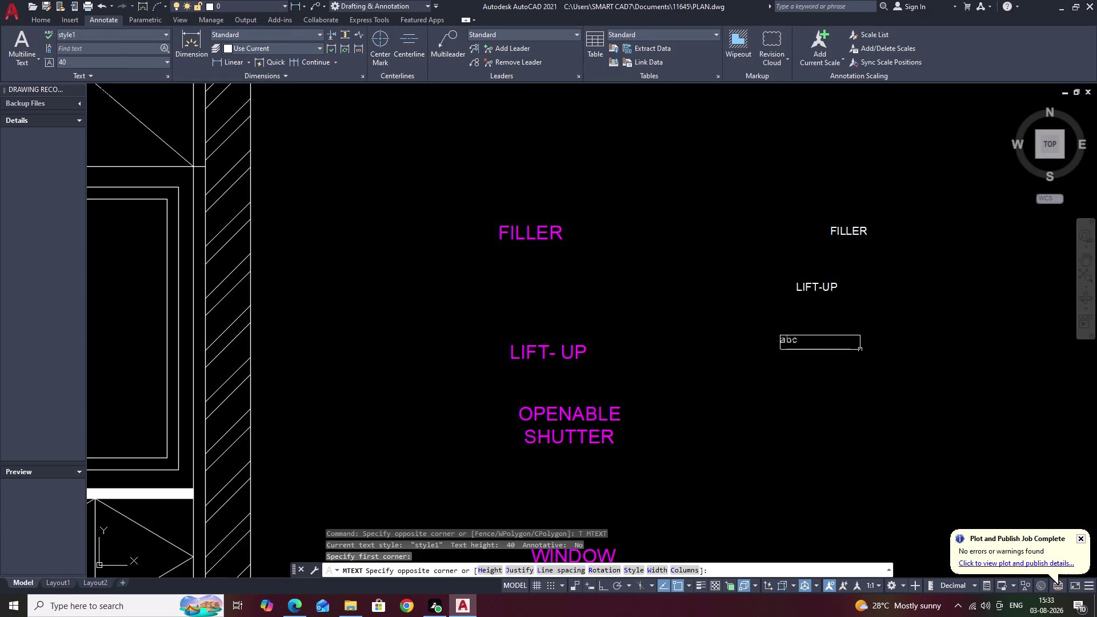
click(860, 350)
text(O)
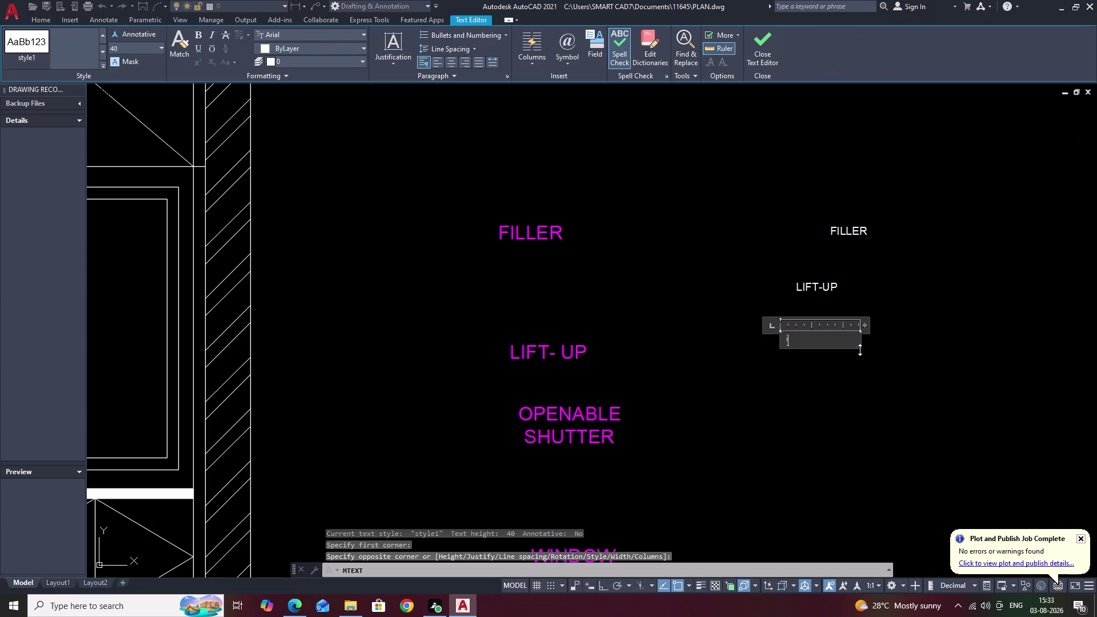
text(P)
text(EM)
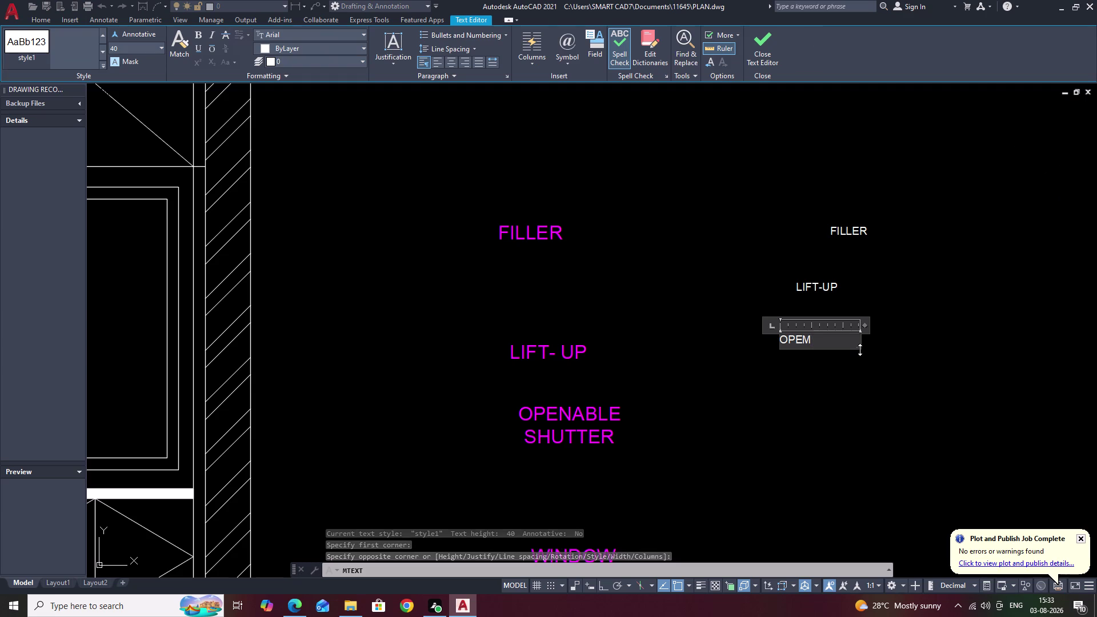
key(BackSpace)
key(n)
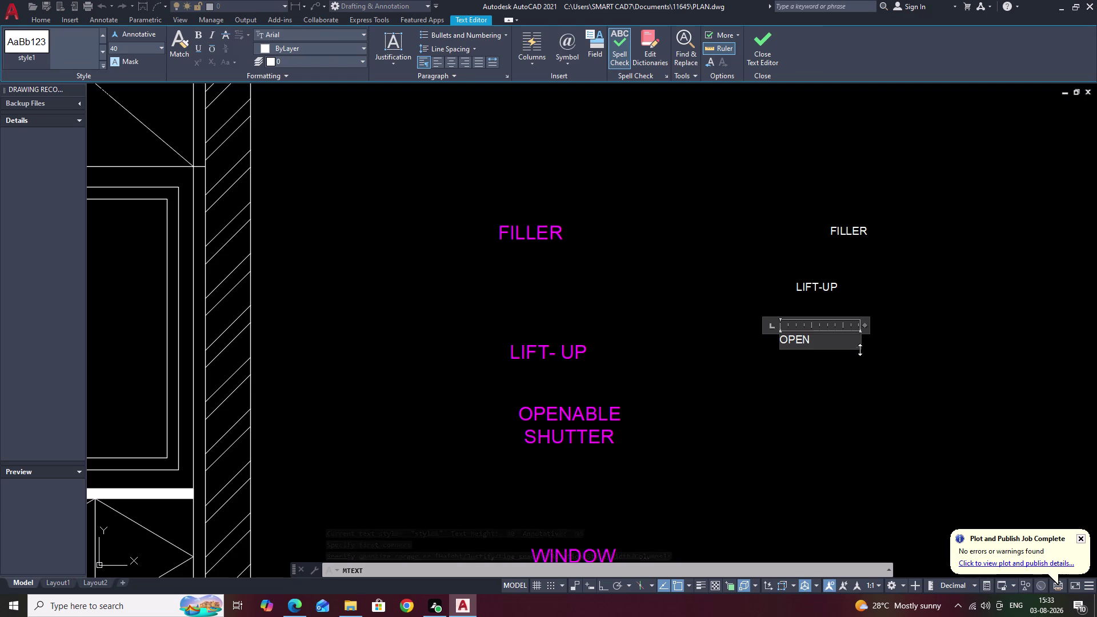
key(a)
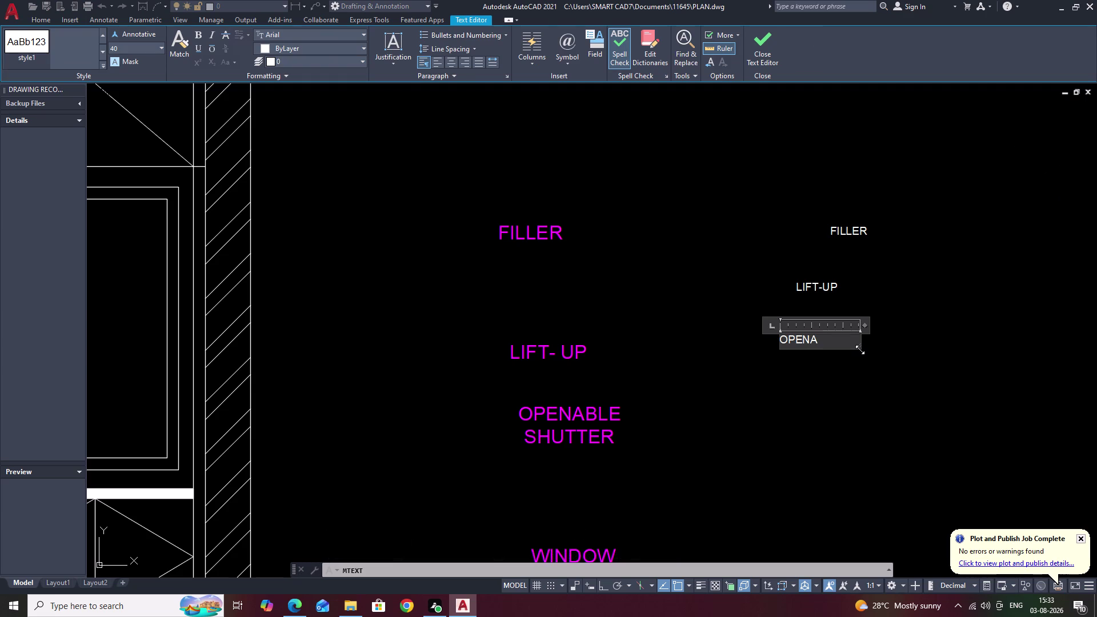
text(BLE)
key(Return)
text(SH)
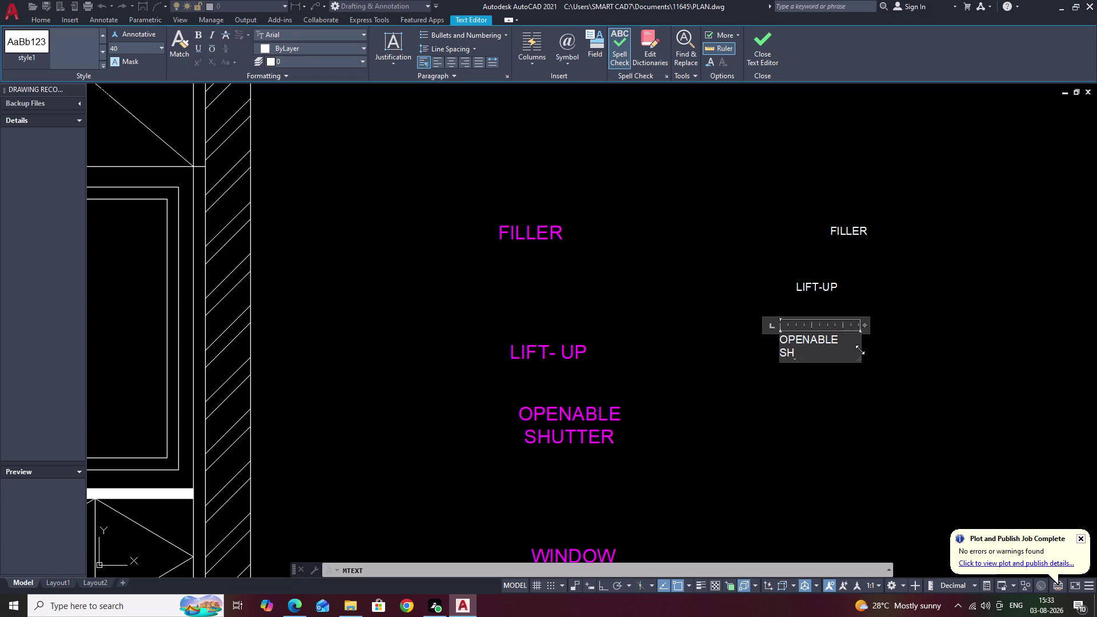
text(UTTER)
click(819, 391)
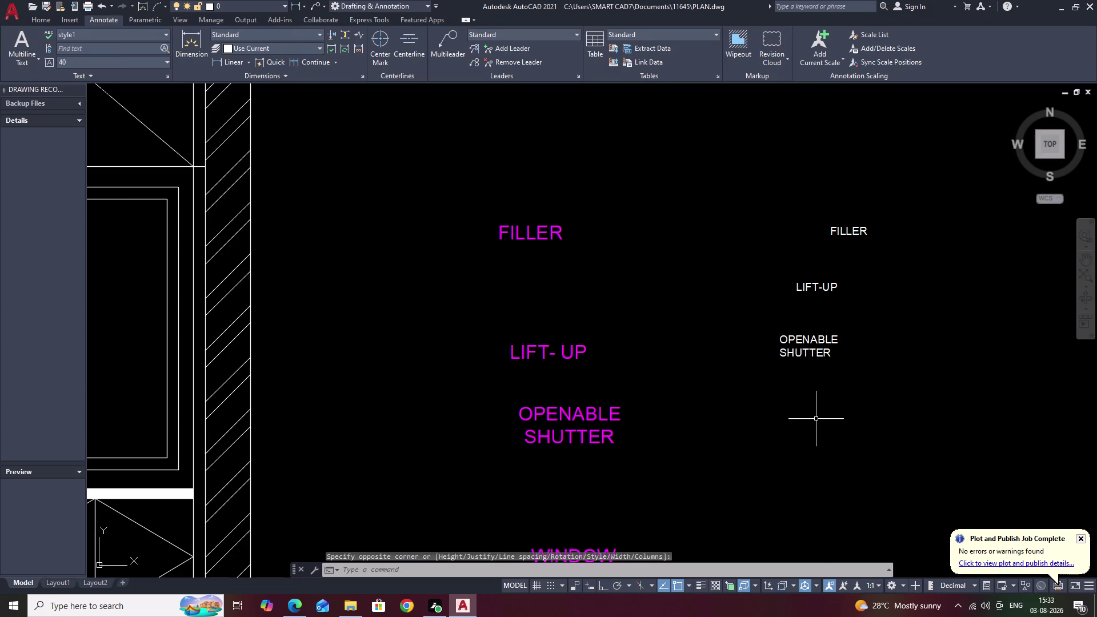
Add a WINDOW multiline text label below OPENABLE SHUTTER.
middle_drag(816, 421, 798, 322)
text(T)
key(space)
drag(744, 328, 765, 330)
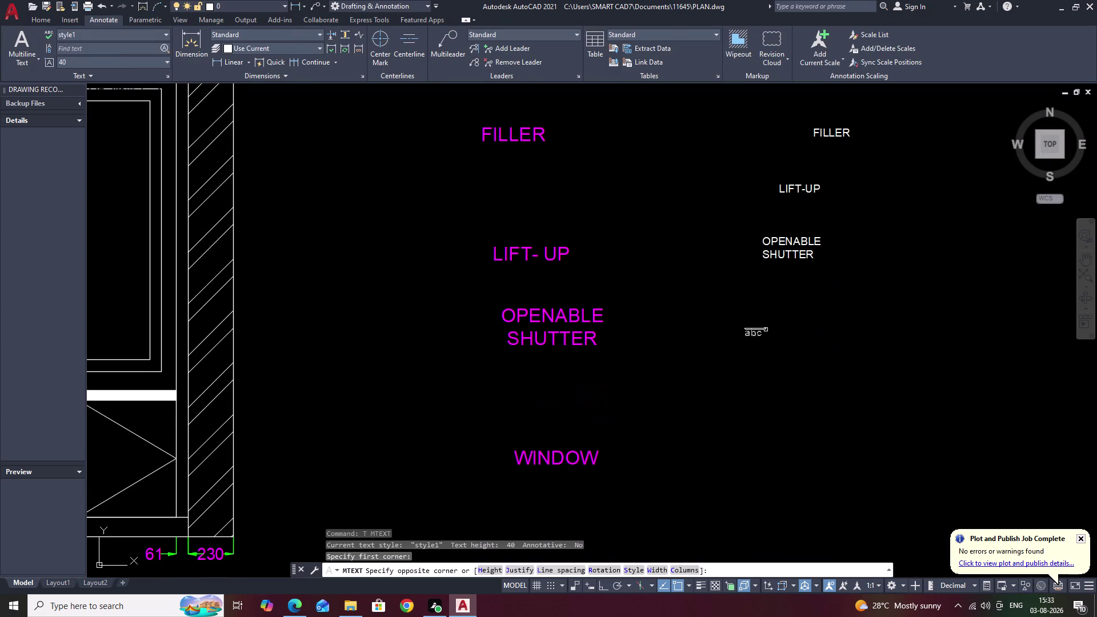
drag(766, 330, 827, 332)
click(832, 342)
click(838, 347)
key(space)
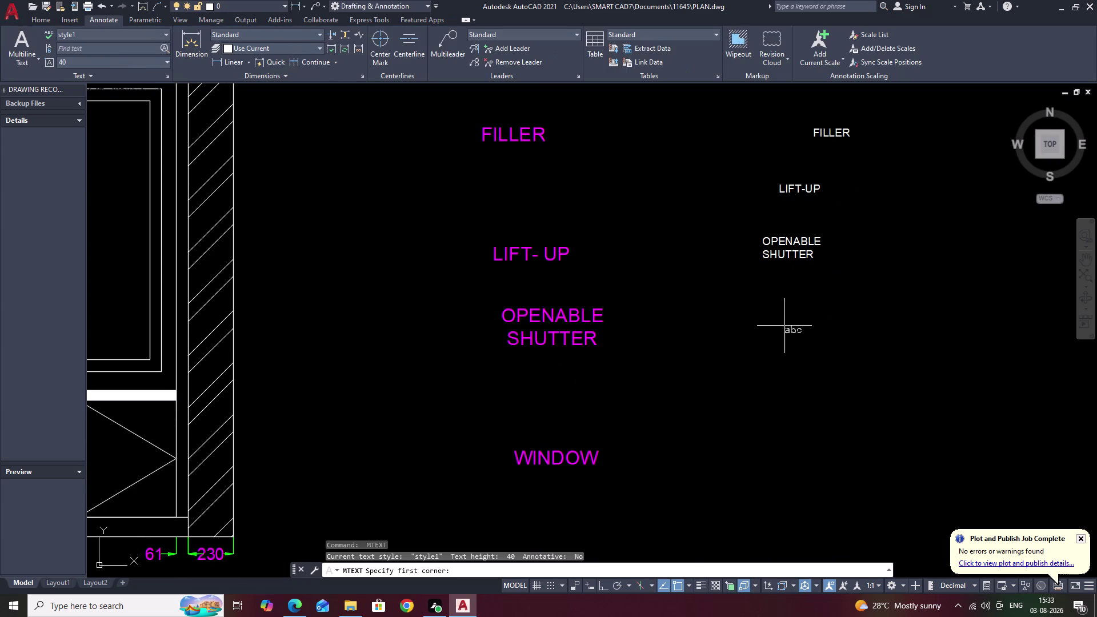
drag(736, 319, 811, 340)
click(811, 340)
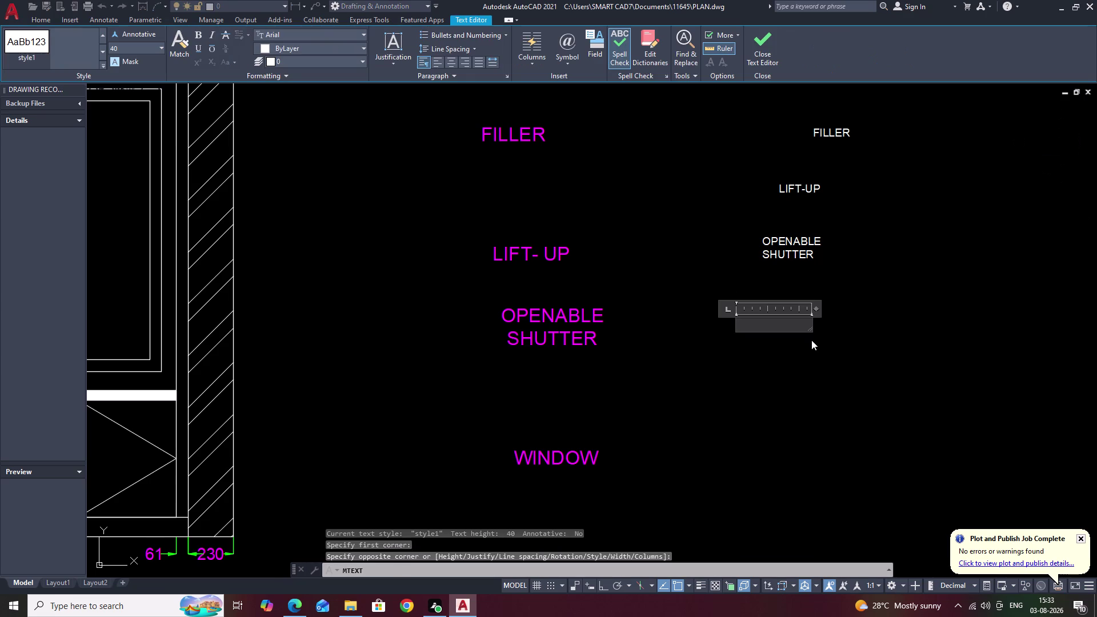
text(WINM)
key(BackSpace)
text(D)
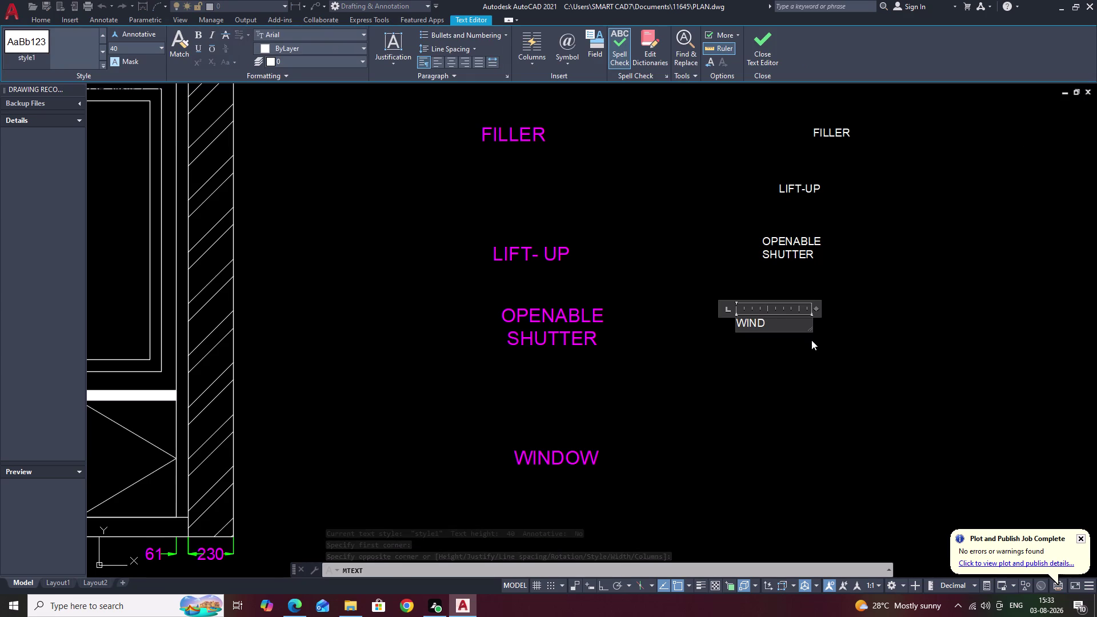
text(OW)
click(812, 355)
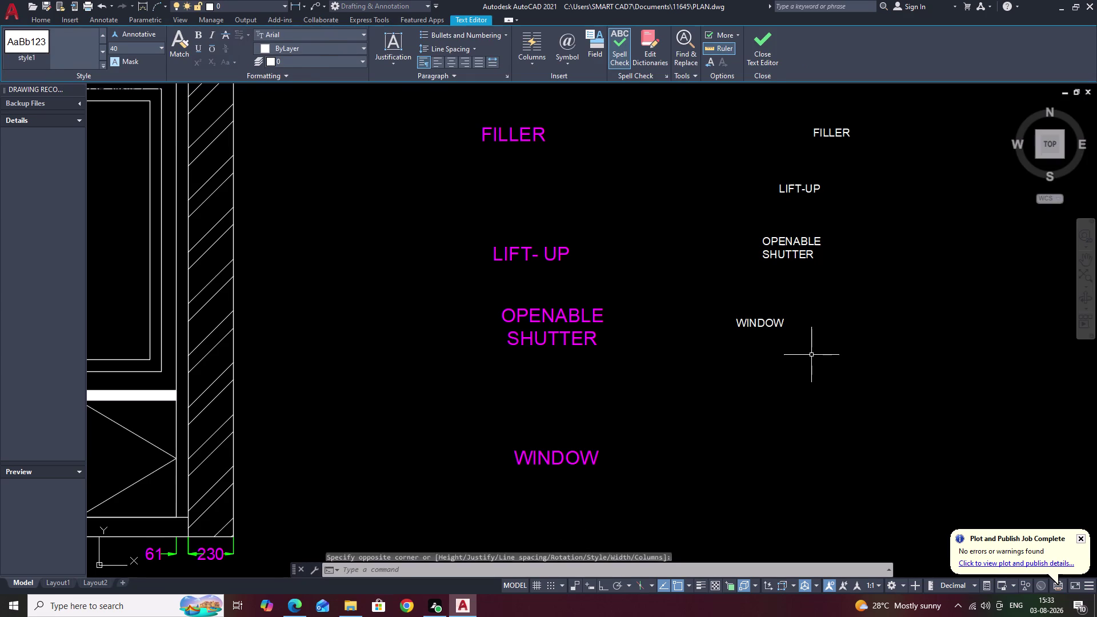
click(562, 97)
key(Escape)
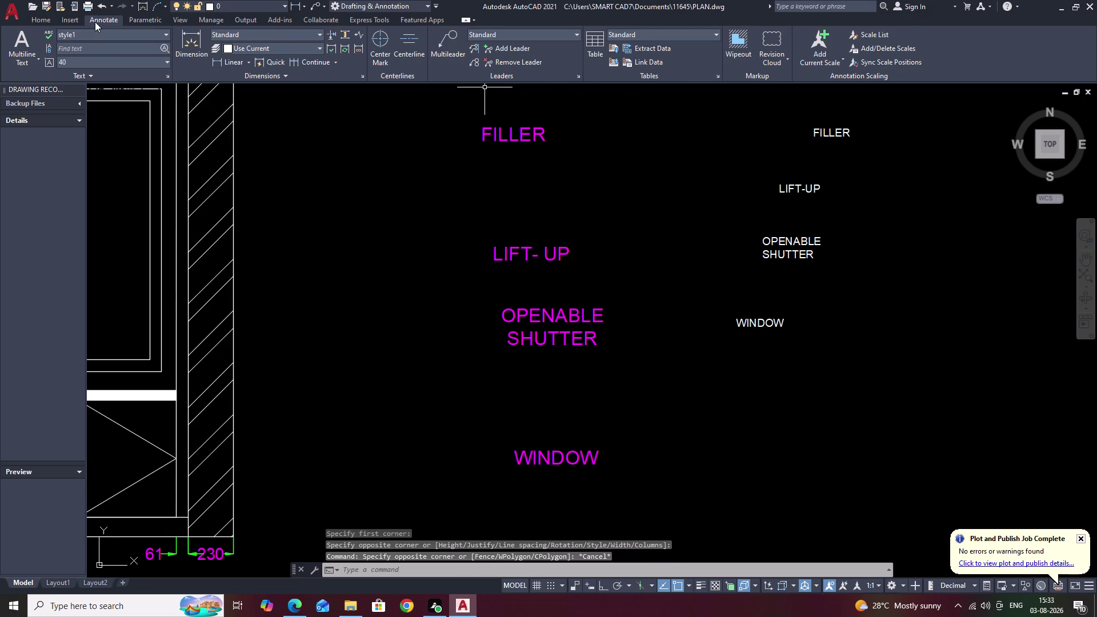
click(42, 19)
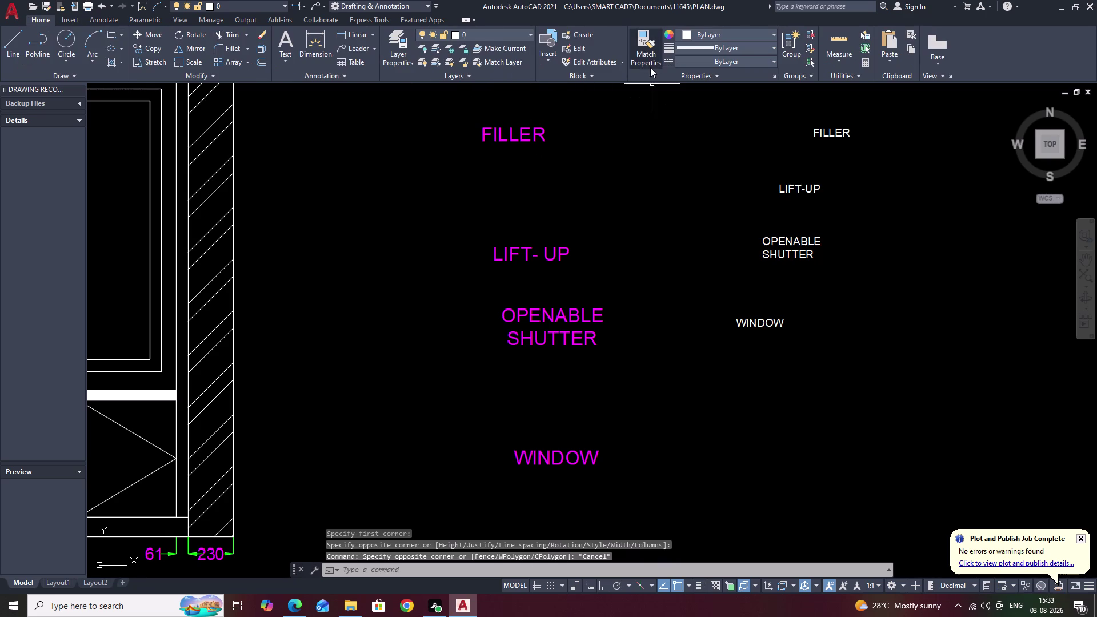
Match white FILLER's properties onto magenta FILLER, then undo and cancel the match.
click(650, 68)
click(512, 139)
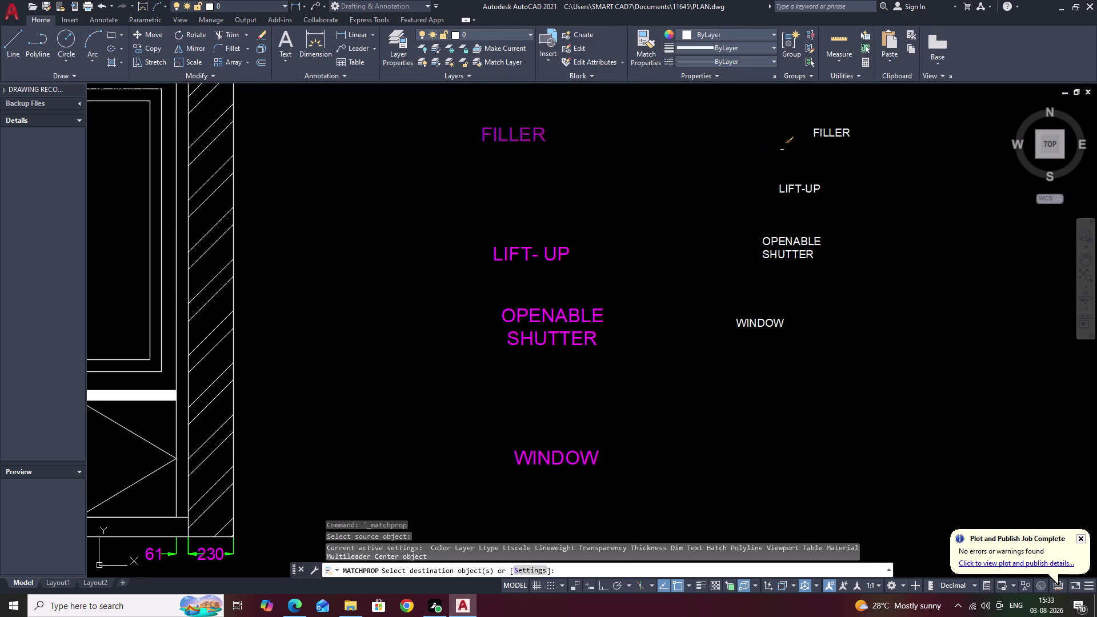
click(832, 136)
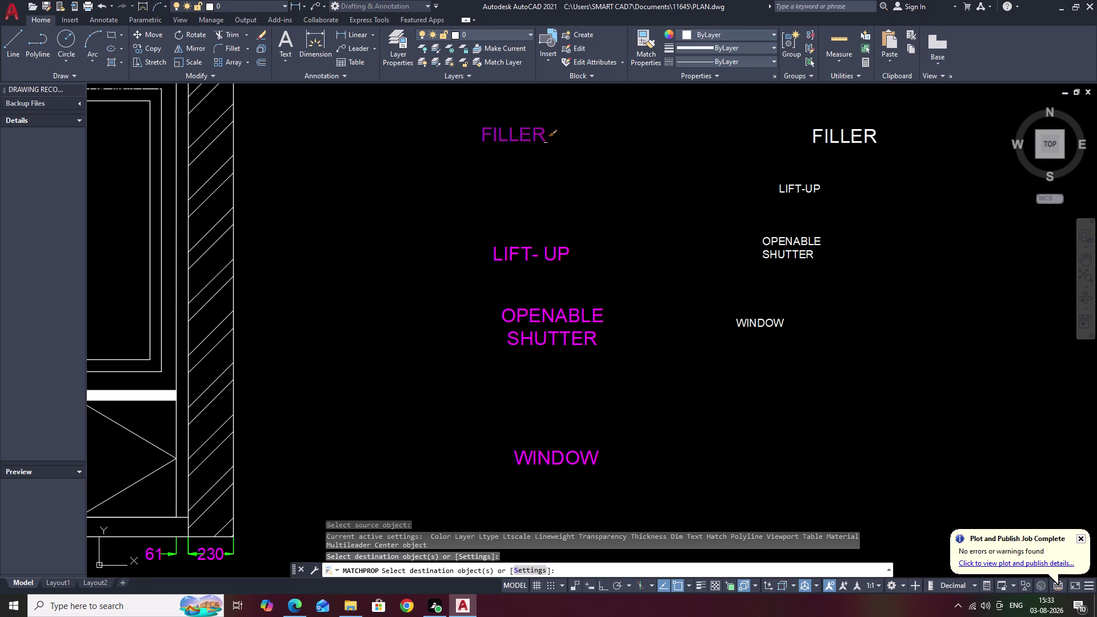
key(ctrl+z)
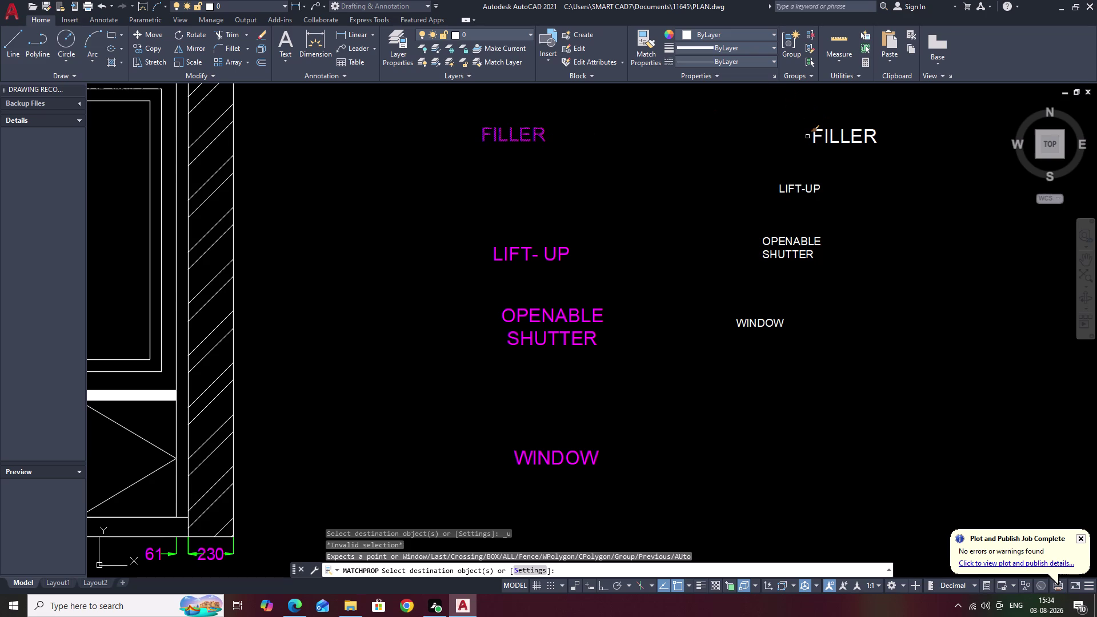
key(ctrl+z)
key(ctrl+z)
key(Escape)
key(ctrl+z)
key(Escape)
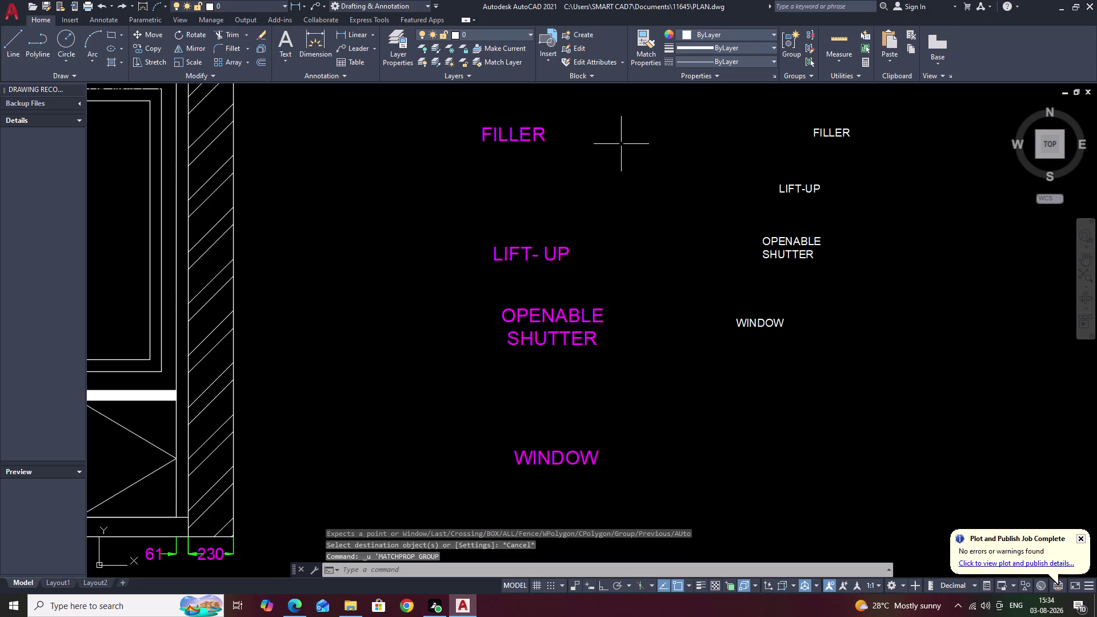
click(640, 52)
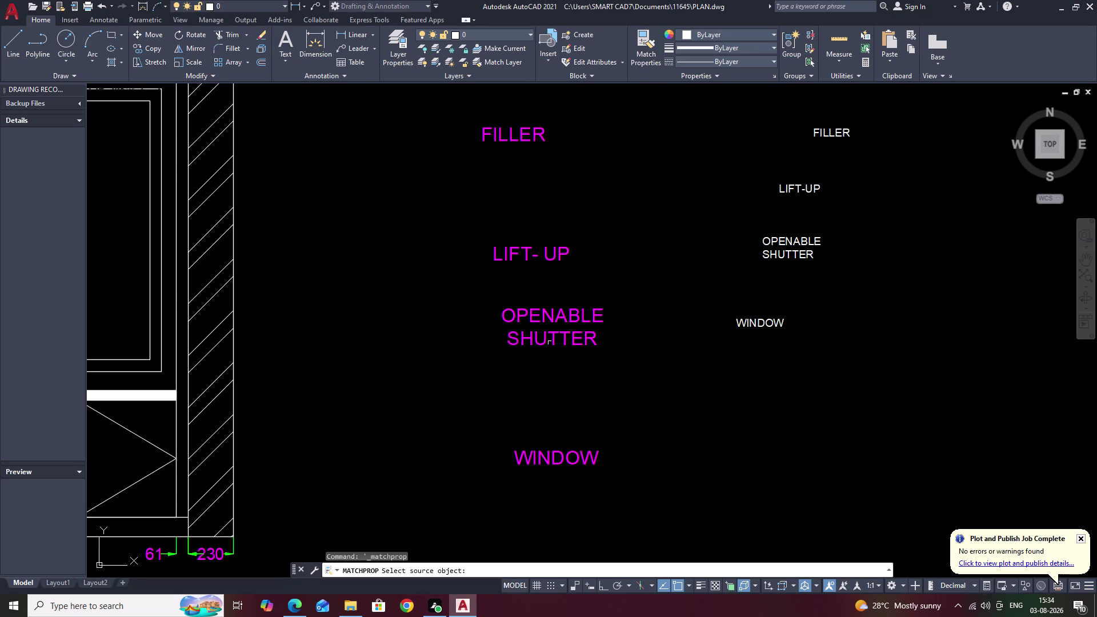
click(552, 343)
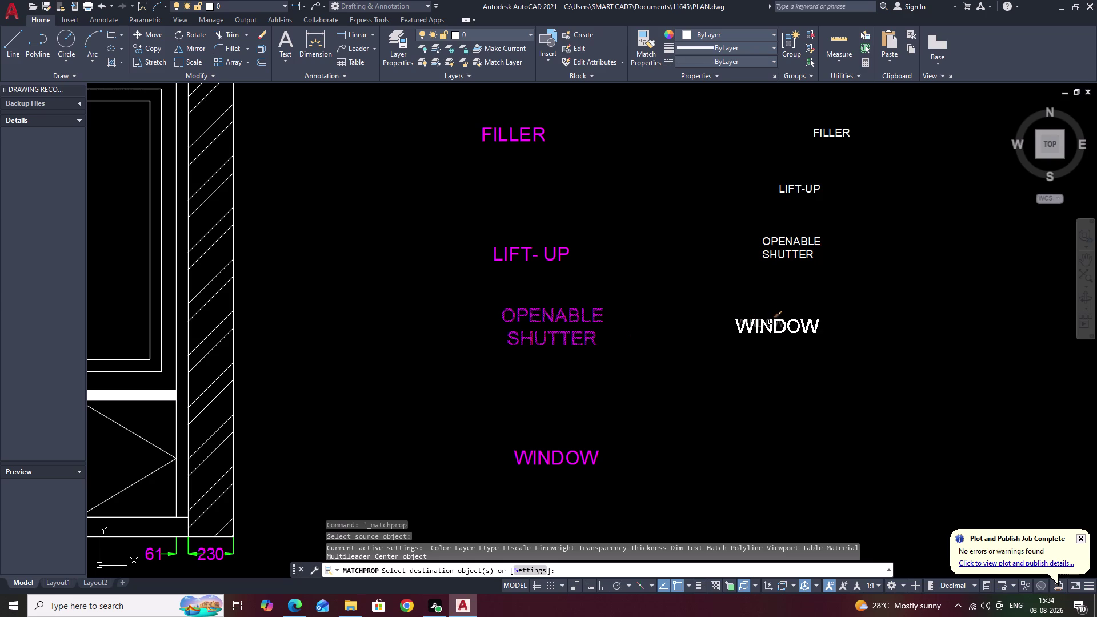
key(Escape)
Crossing-select the four magenta labels and erase them.
drag(591, 127, 463, 107)
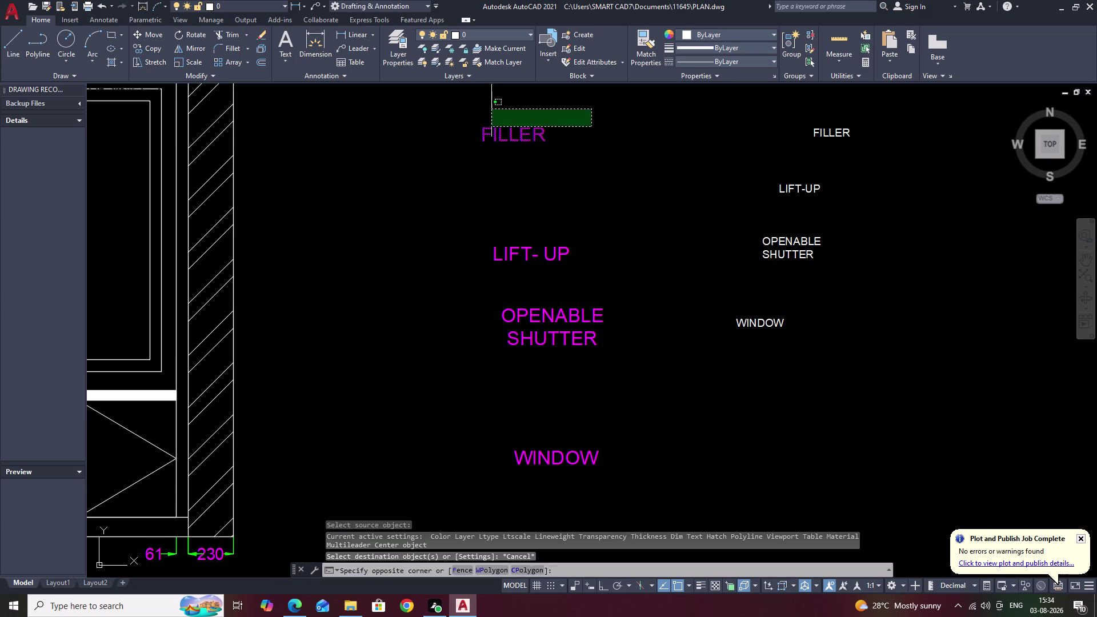
drag(462, 108, 513, 532)
drag(545, 530, 575, 526)
drag(641, 510, 666, 473)
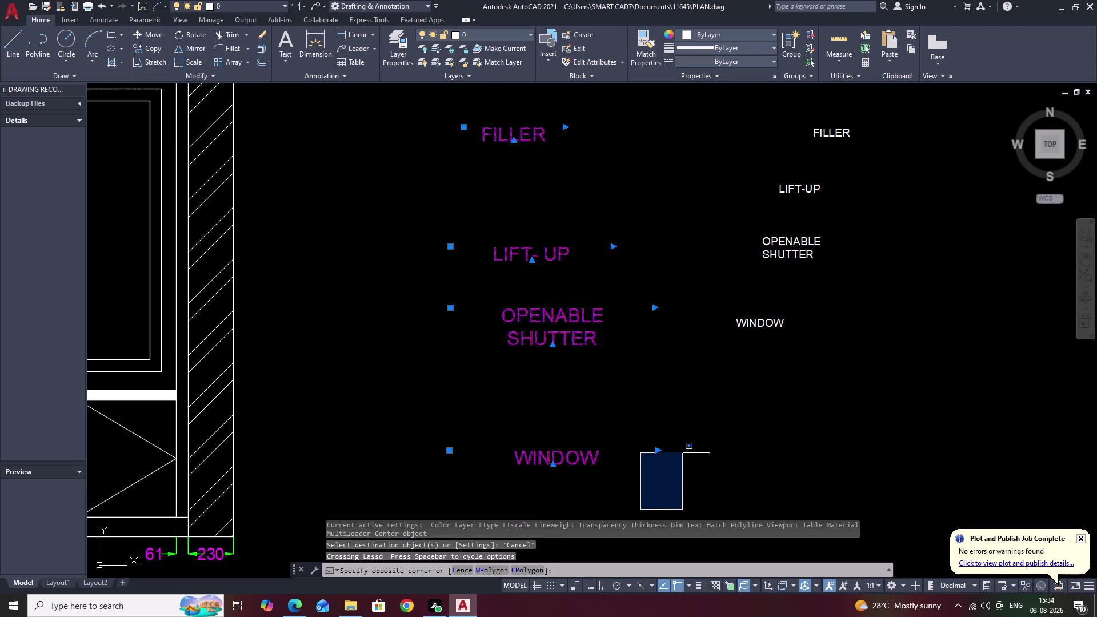
text(E)
key(space)
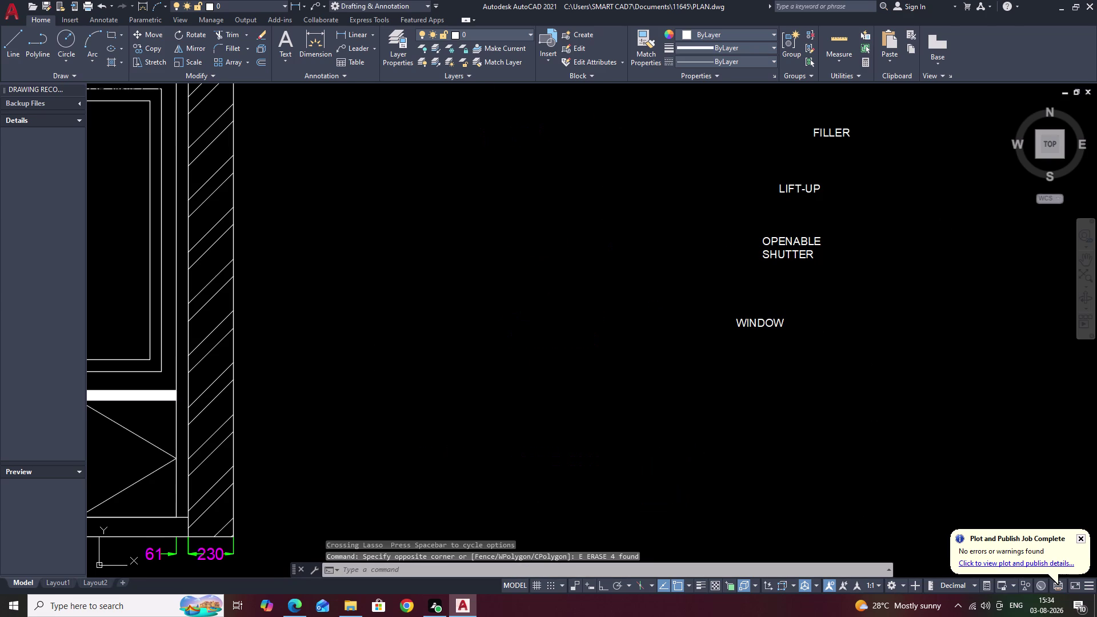
drag(862, 120, 862, 144)
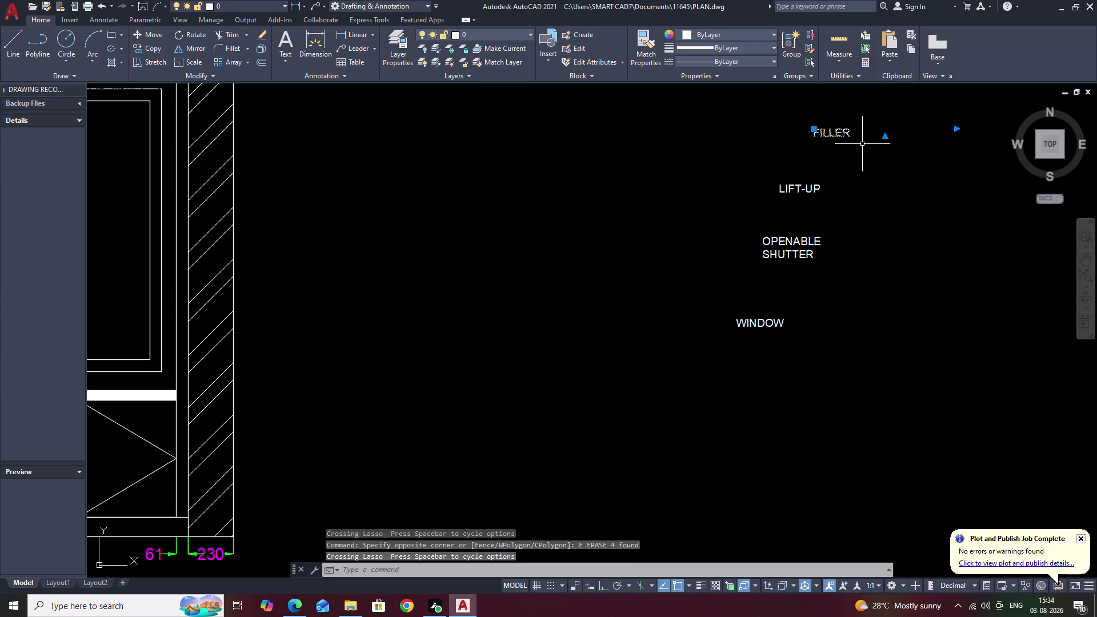
Copy the FILLER label to two spots along the cabinet's top strip.
text(CO)
key(space)
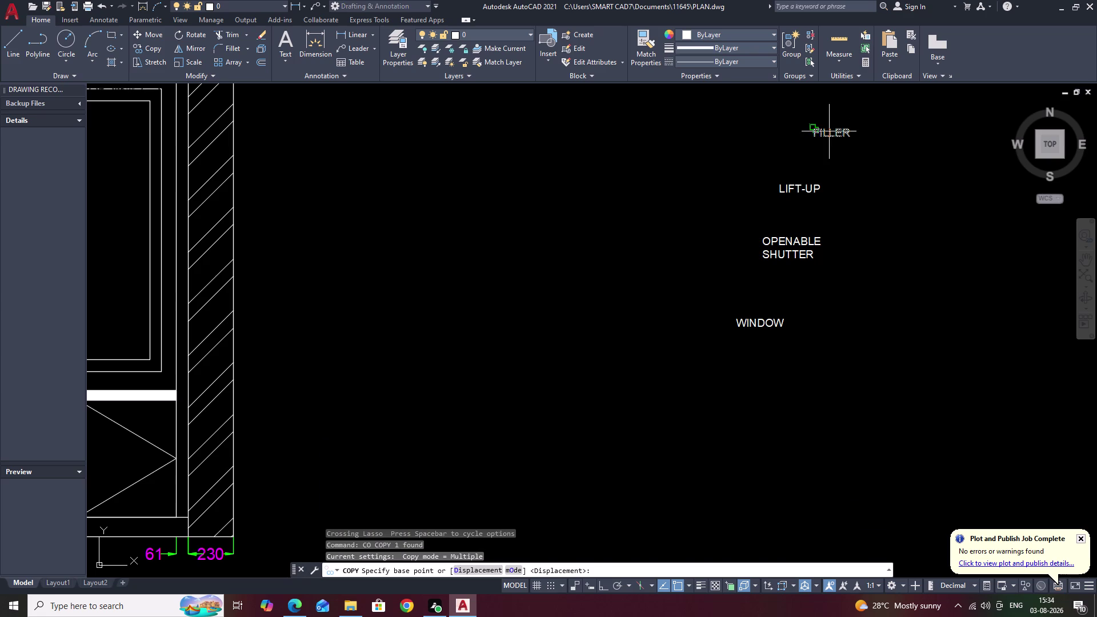
scroll(up, 3)
click(827, 140)
scroll(down, 3)
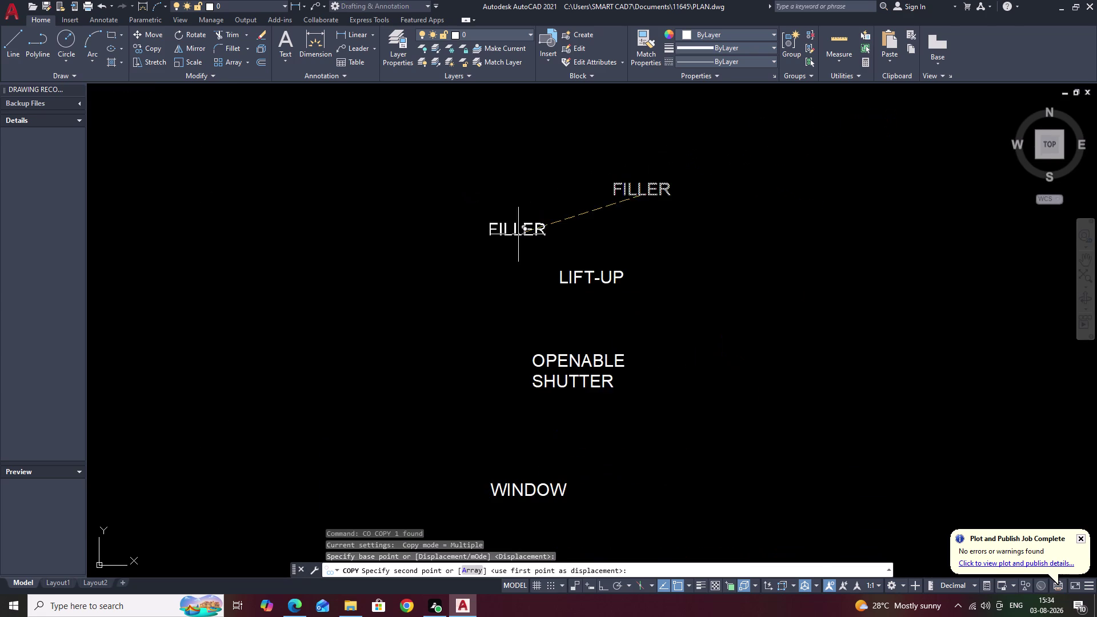
middle_drag(518, 234, 1082, 233)
middle_drag(696, 296, 1095, 271)
middle_drag(696, 294, 1096, 302)
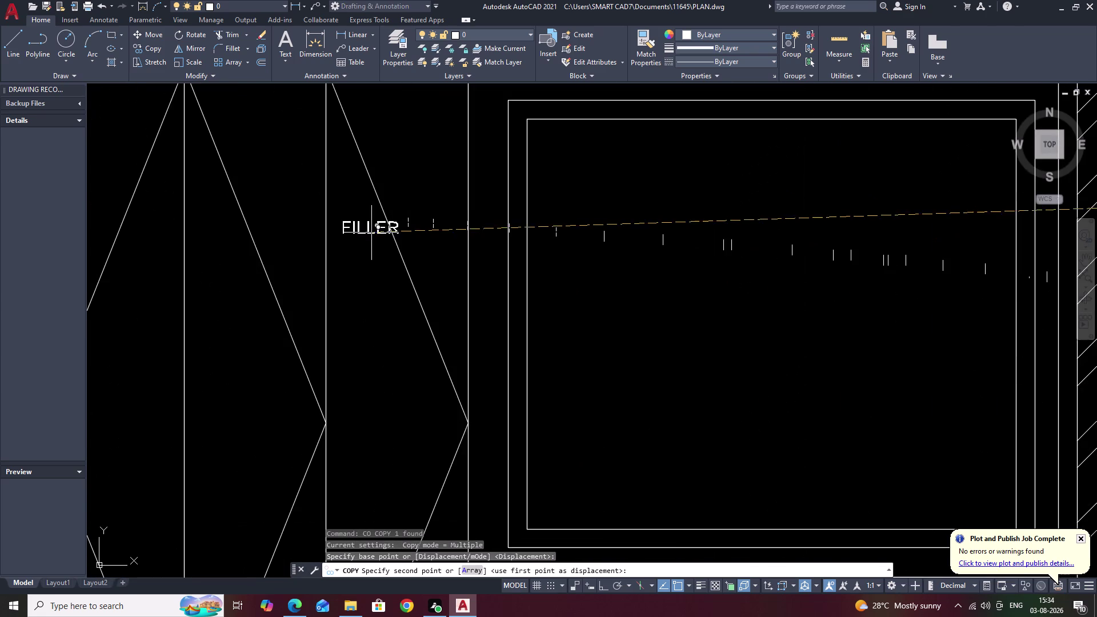
scroll(down, 3)
middle_drag(256, 128, 519, 180)
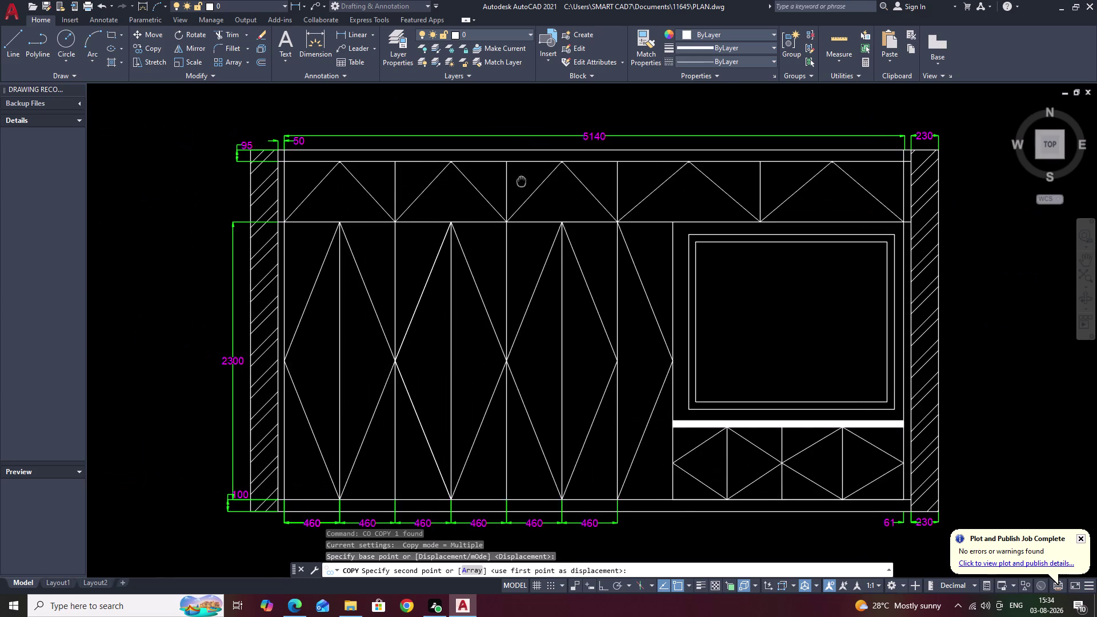
middle_drag(519, 181, 522, 181)
scroll(up, 3)
click(397, 161)
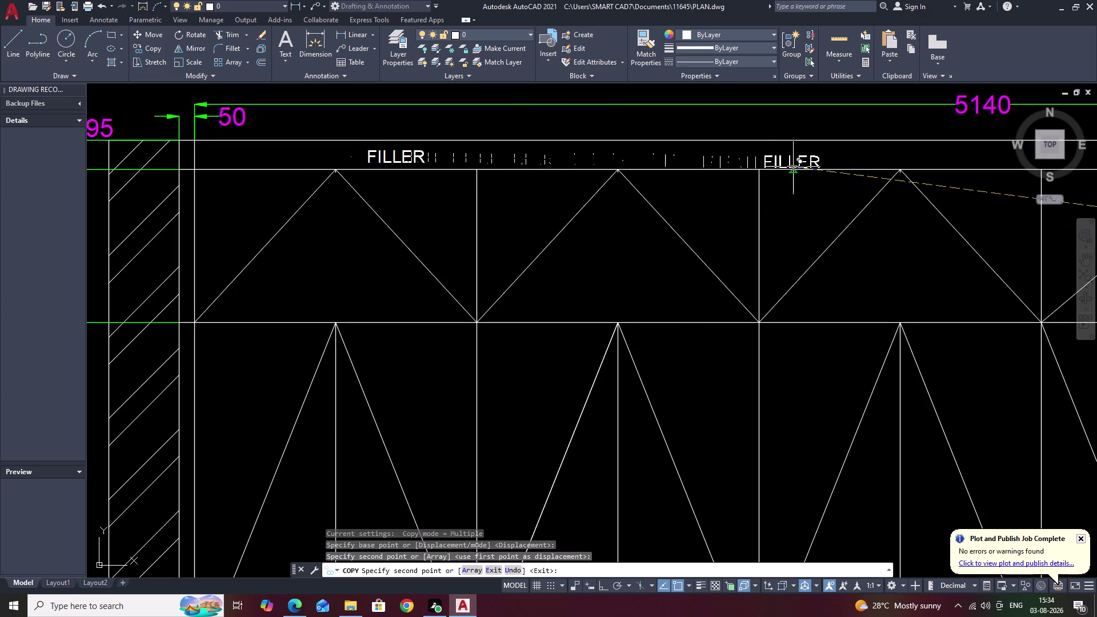
click(830, 160)
middle_drag(879, 223, 857, 234)
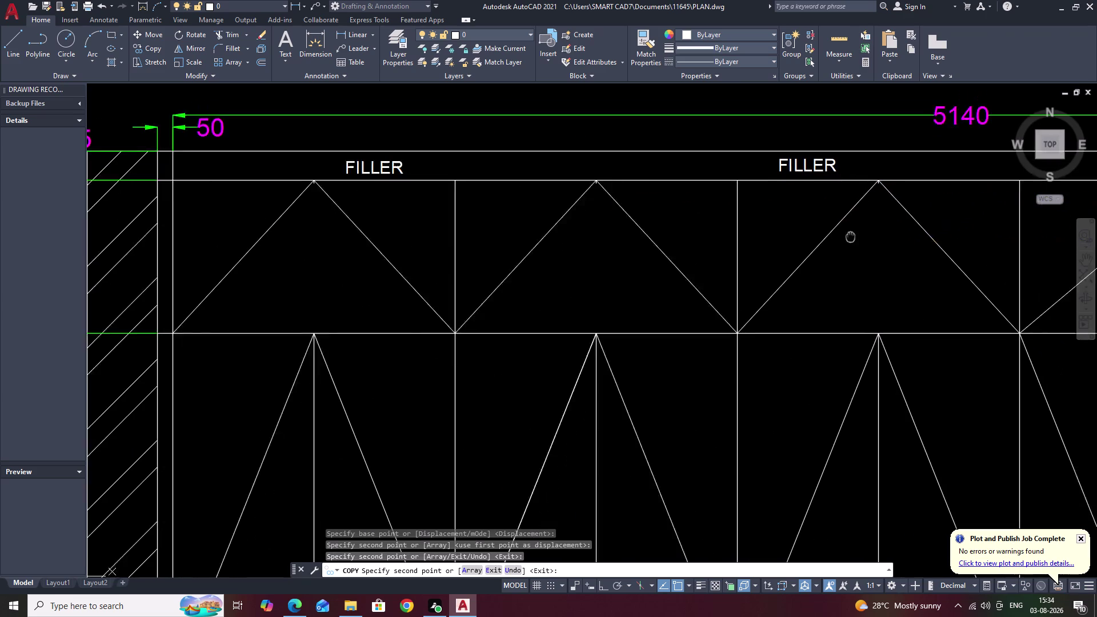
middle_drag(857, 234, 457, 355)
click(960, 292)
scroll(down, 3)
middle_drag(913, 222, 702, 211)
key(Escape)
Copy the LIFT-UP label into five places across the row of top panels.
middle_drag(986, 347, 612, 273)
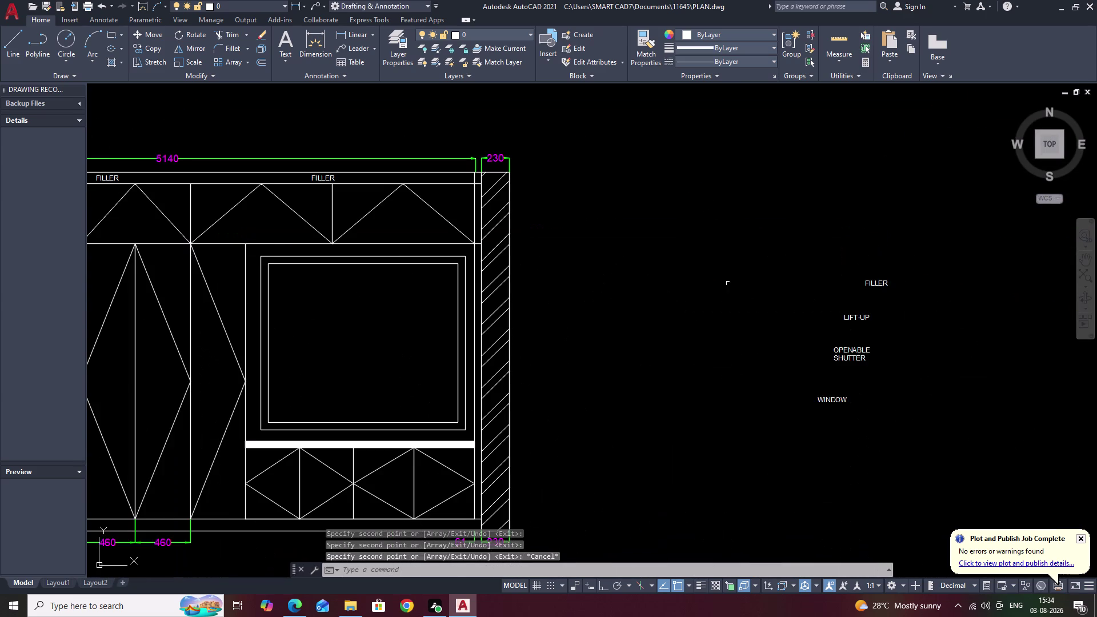
middle_drag(785, 286, 775, 285)
scroll(up, 3)
drag(825, 309, 781, 362)
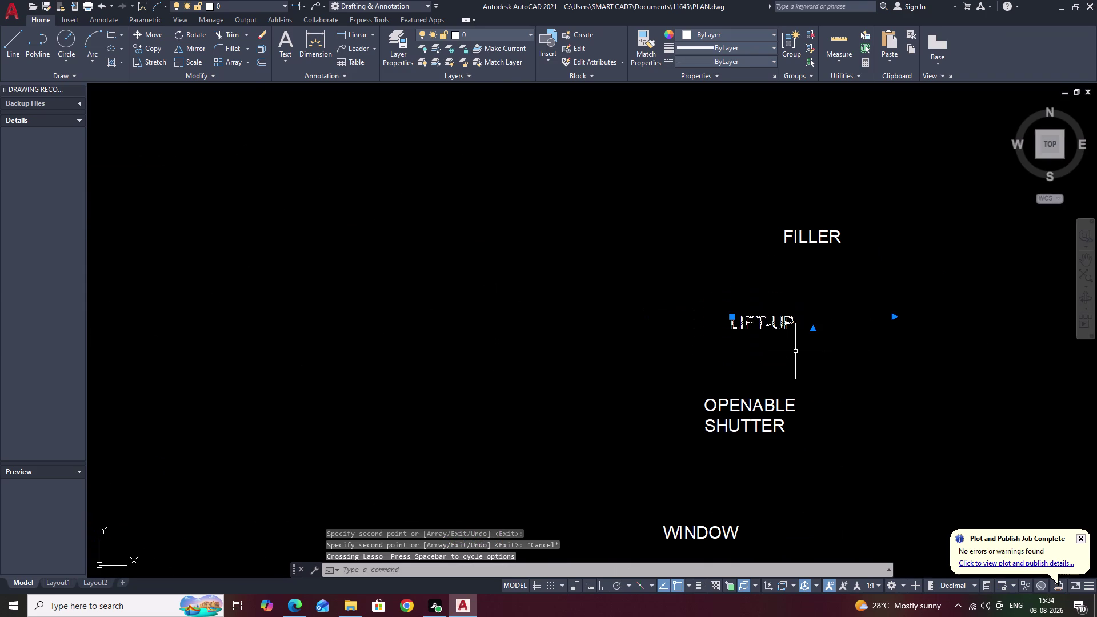
key(c)
key(o)
key(space)
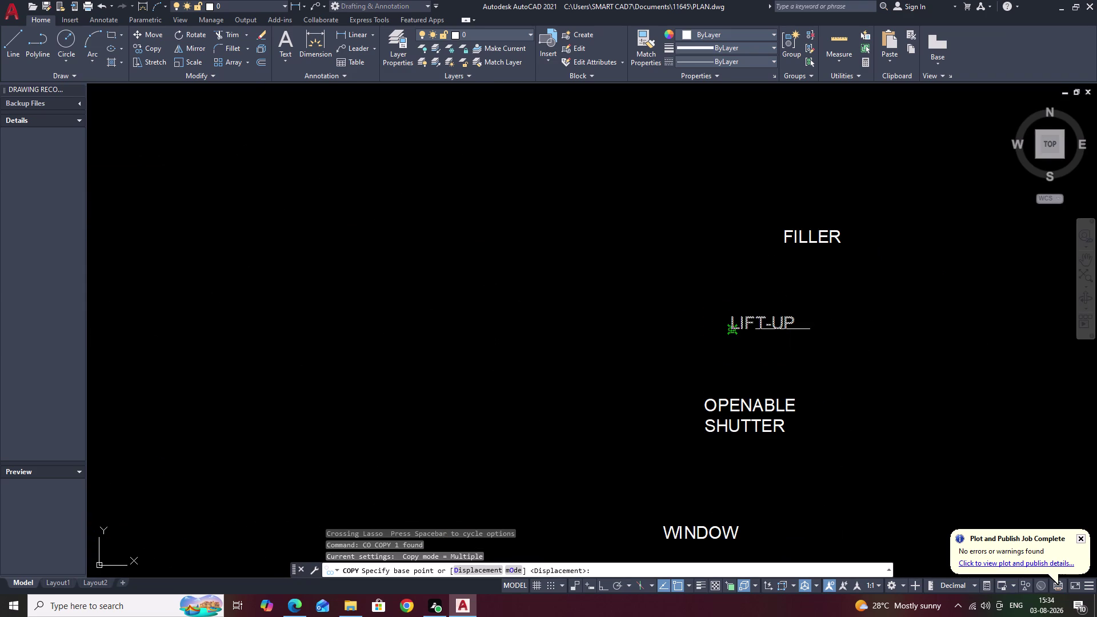
click(779, 327)
scroll(down, 3)
middle_drag(453, 321, 1096, 322)
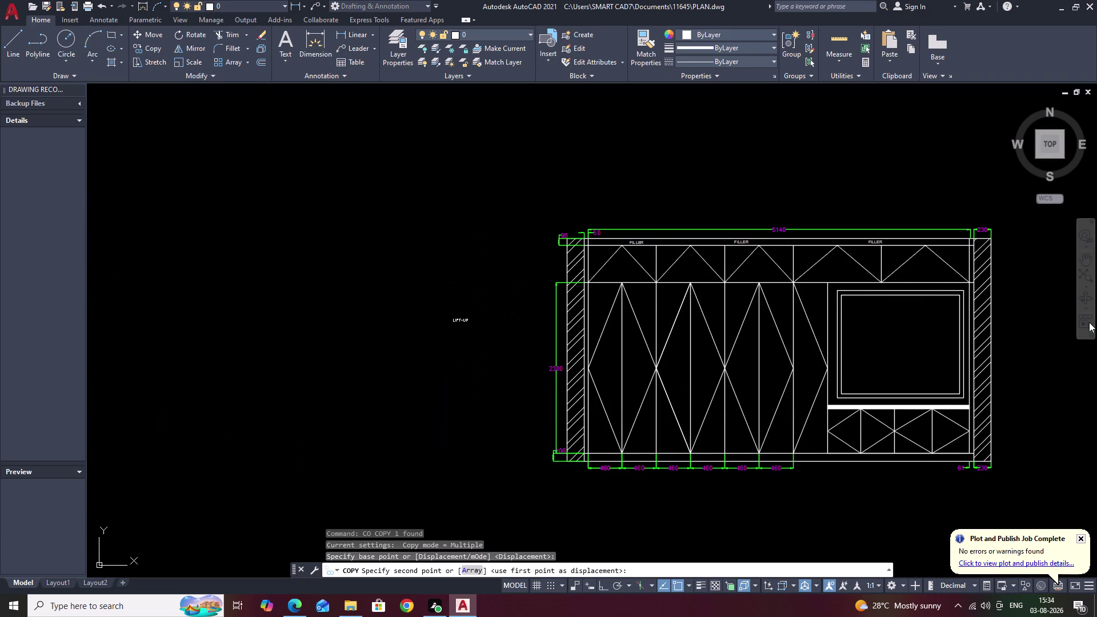
scroll(up, 3)
click(586, 281)
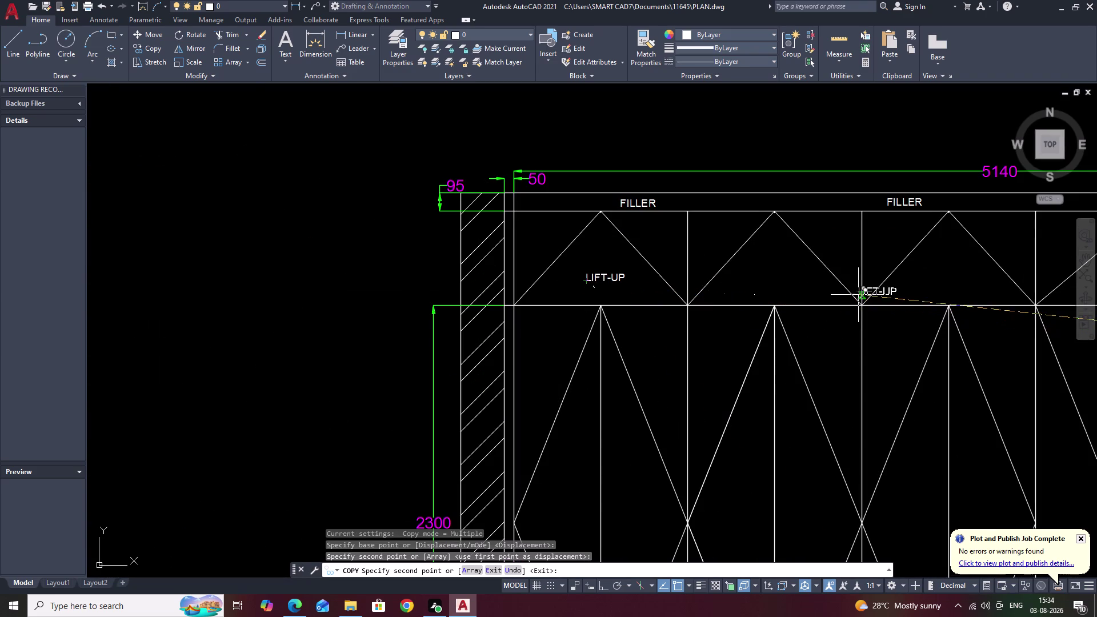
click(760, 285)
click(927, 283)
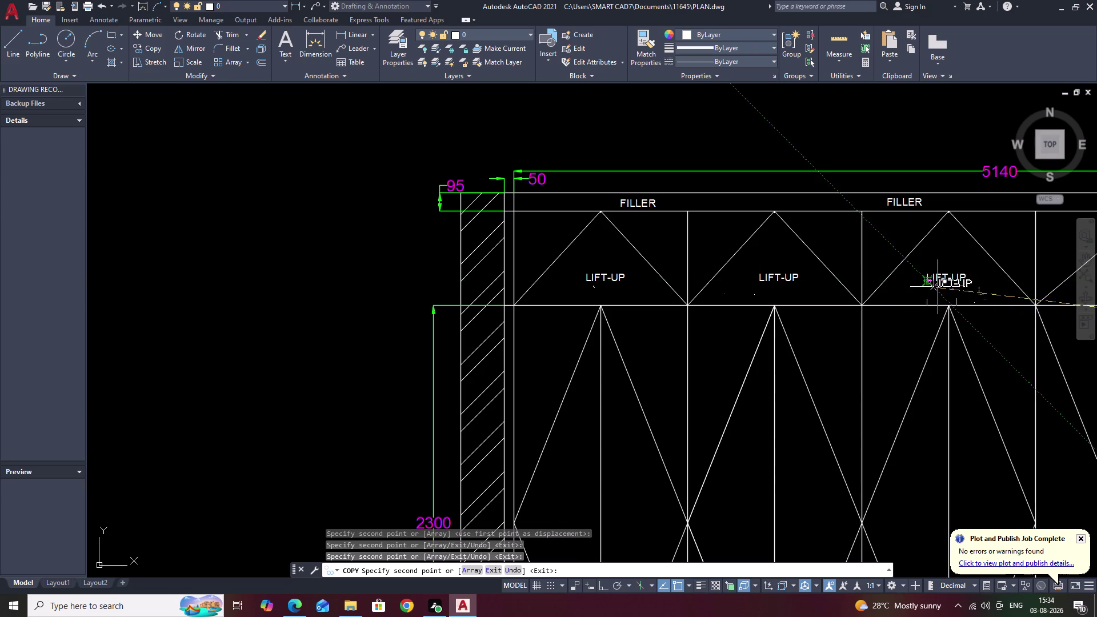
middle_drag(978, 284, 584, 292)
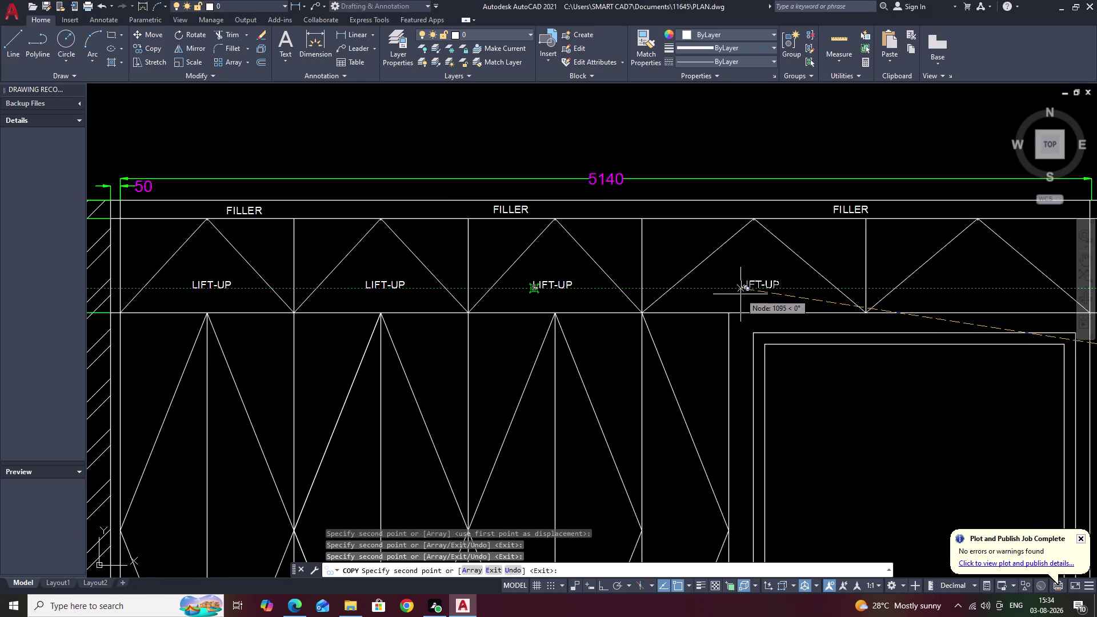
click(741, 294)
click(949, 291)
scroll(down, 3)
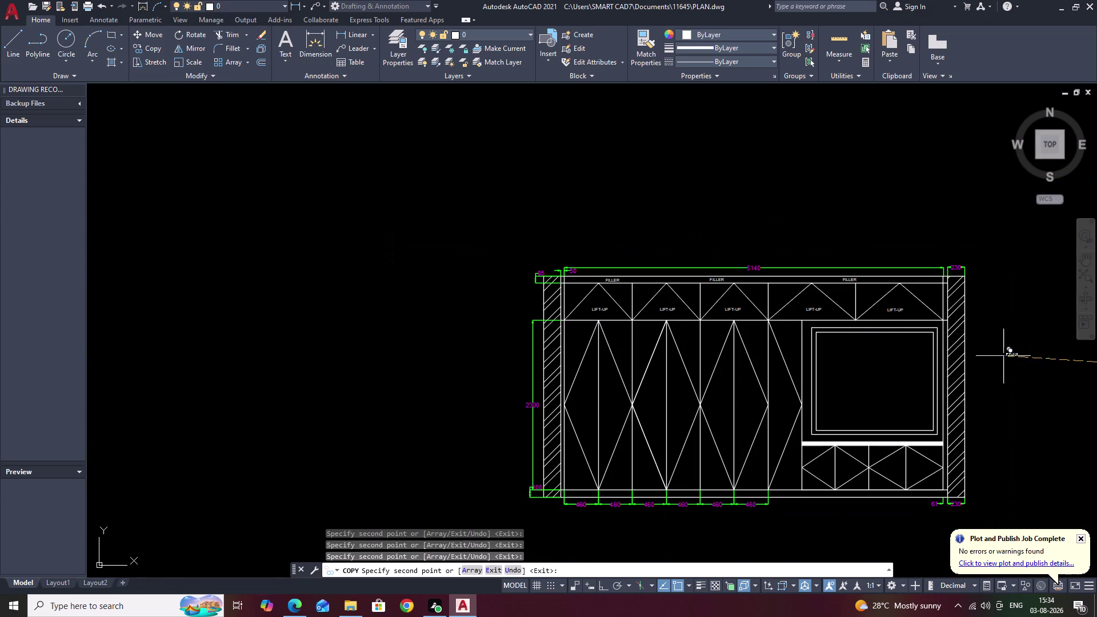
key(Escape)
Copy the OPENABLE SHUTTER sample label into each of the four tall panels.
middle_drag(1014, 343, 725, 277)
scroll(up, 3)
drag(885, 304, 828, 295)
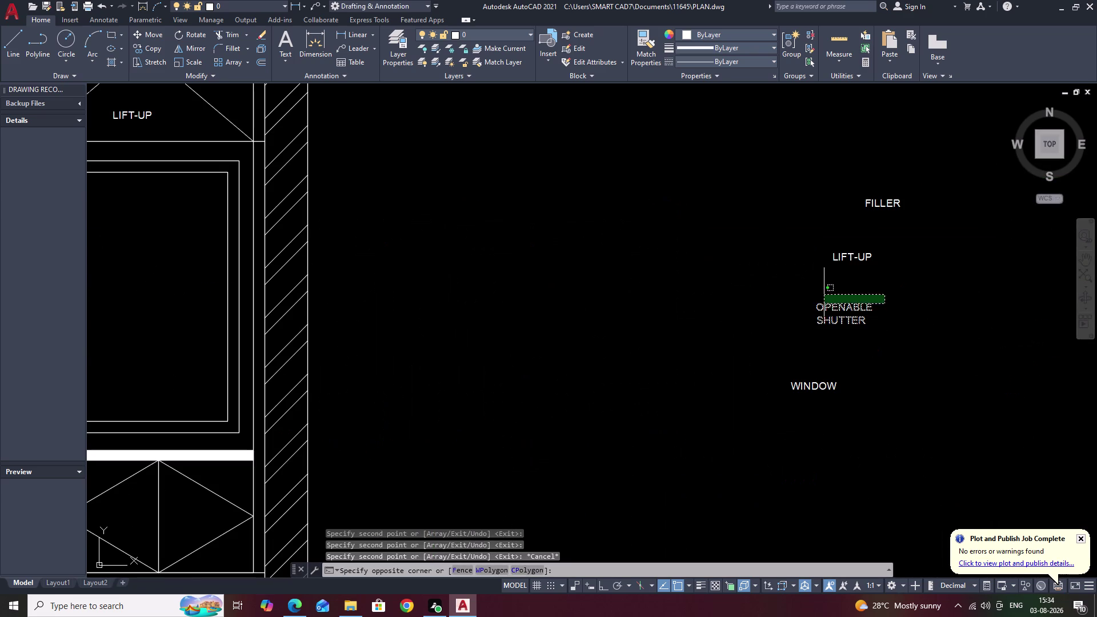
drag(828, 295, 852, 343)
key(c)
key(o)
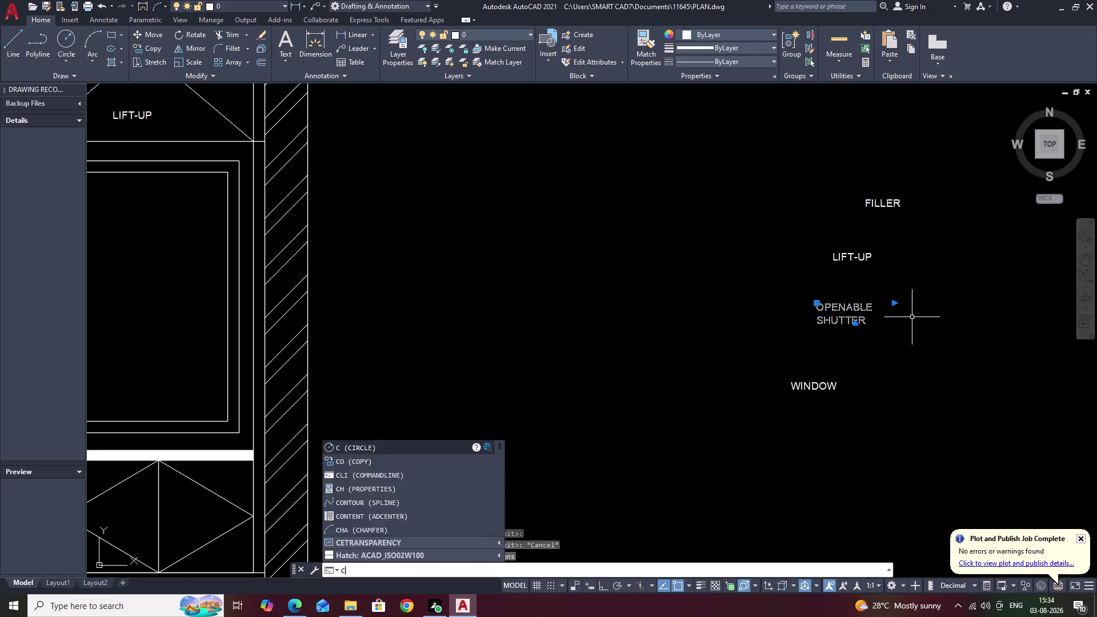
key(space)
scroll(up, 3)
click(847, 325)
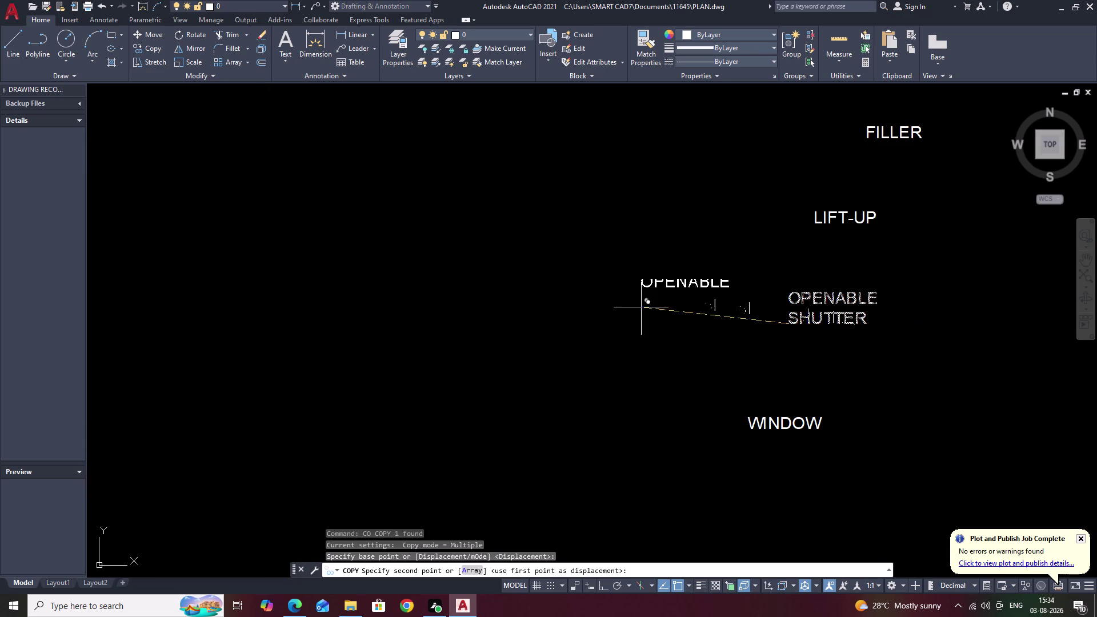
scroll(down, 3)
middle_drag(508, 319, 976, 318)
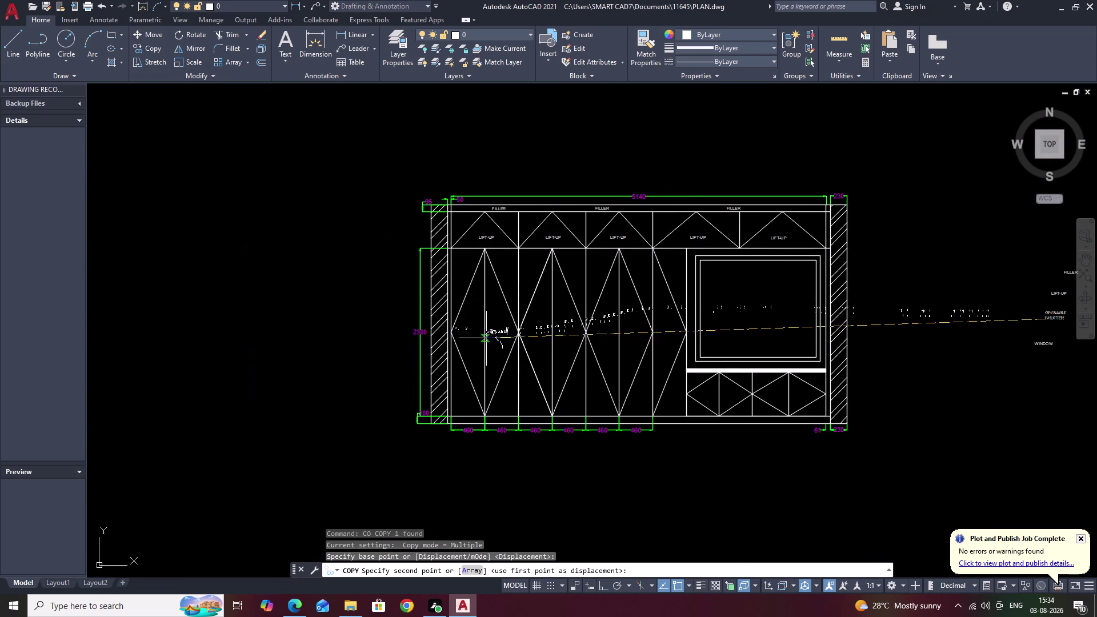
scroll(up, 3)
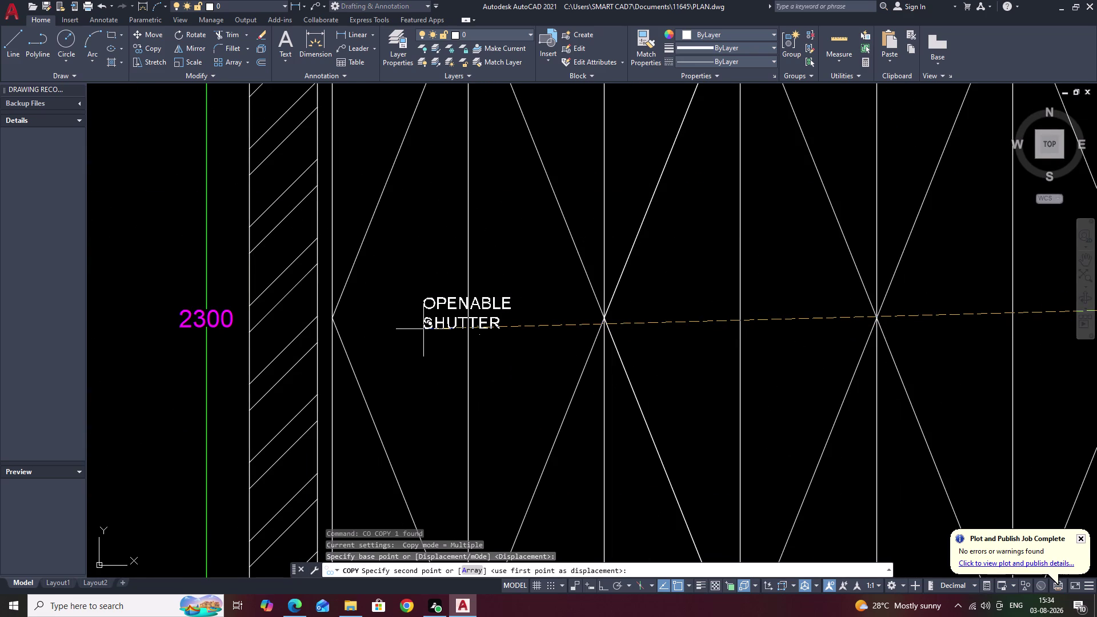
click(424, 329)
click(693, 331)
middle_drag(851, 340, 534, 335)
click(651, 325)
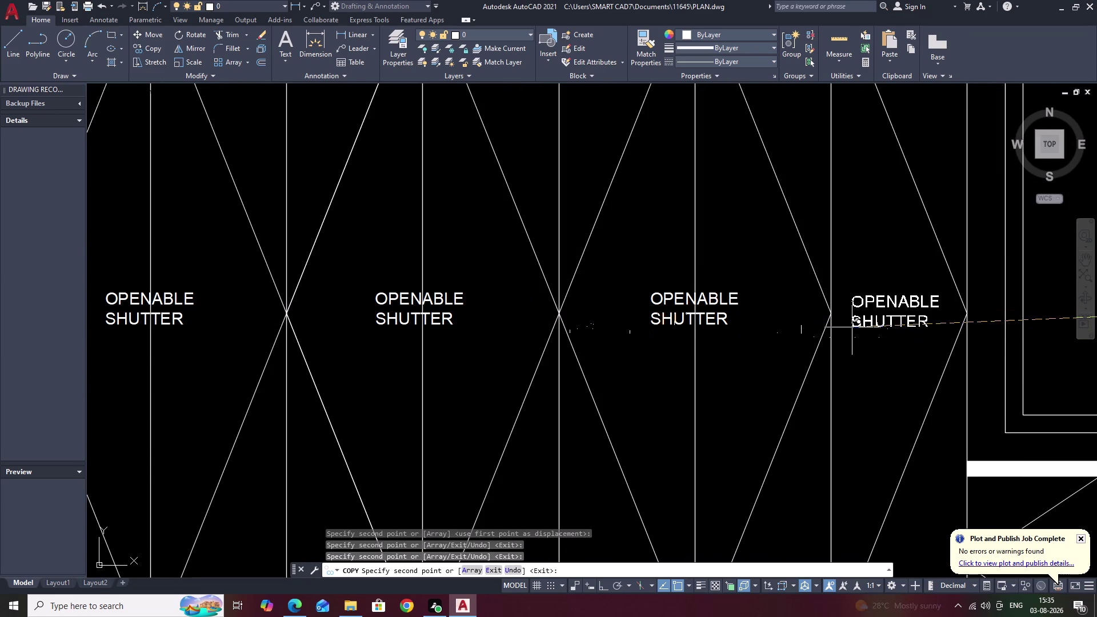
click(851, 327)
scroll(down, 3)
middle_drag(893, 389, 760, 259)
key(Escape)
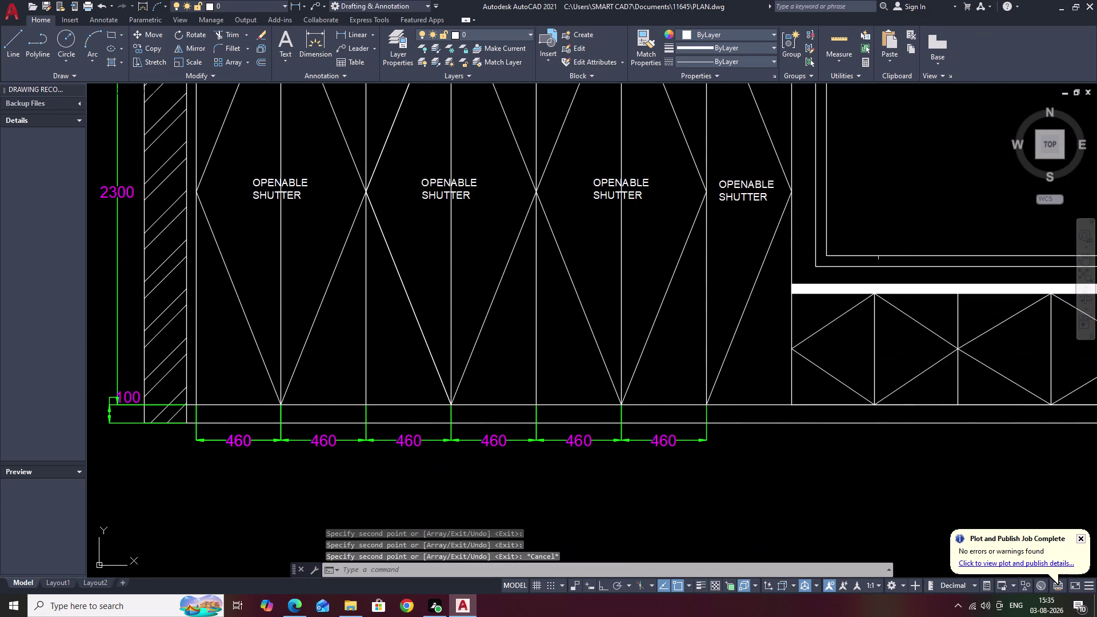
Review the labelled cabinet, then return to the OPENABLE SHUTTER sample label to reselect it.
middle_drag(885, 252, 507, 344)
middle_drag(540, 339, 490, 275)
scroll(down, 3)
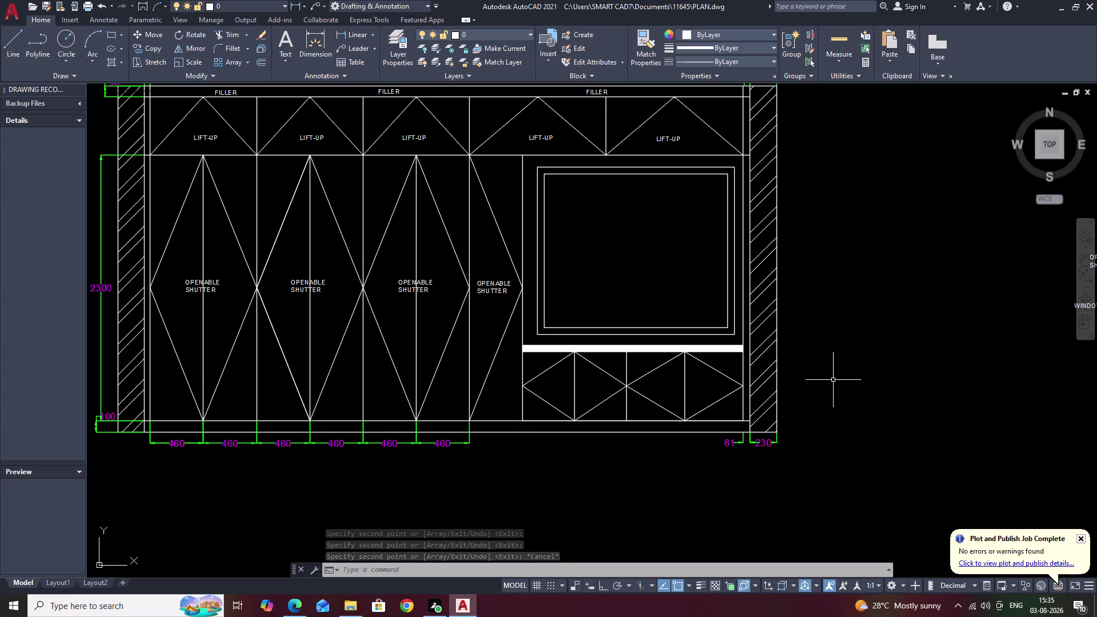
middle_drag(833, 380, 635, 373)
drag(917, 245, 887, 262)
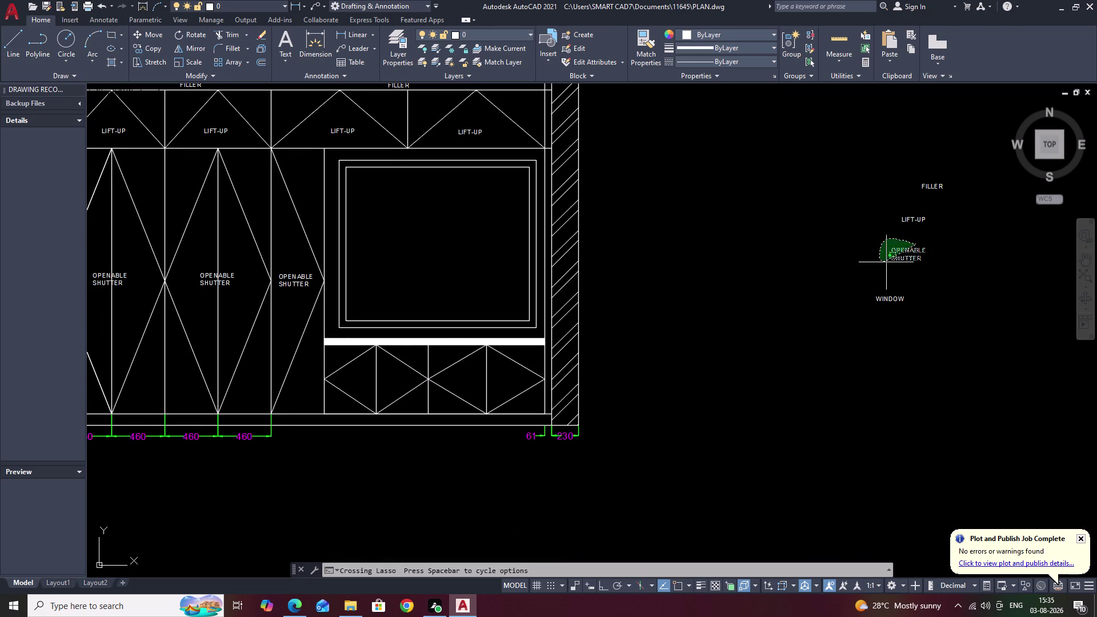
Copy OPENABLE SHUTTER into the two lower panels beneath the window.
drag(886, 262, 918, 265)
text(CO)
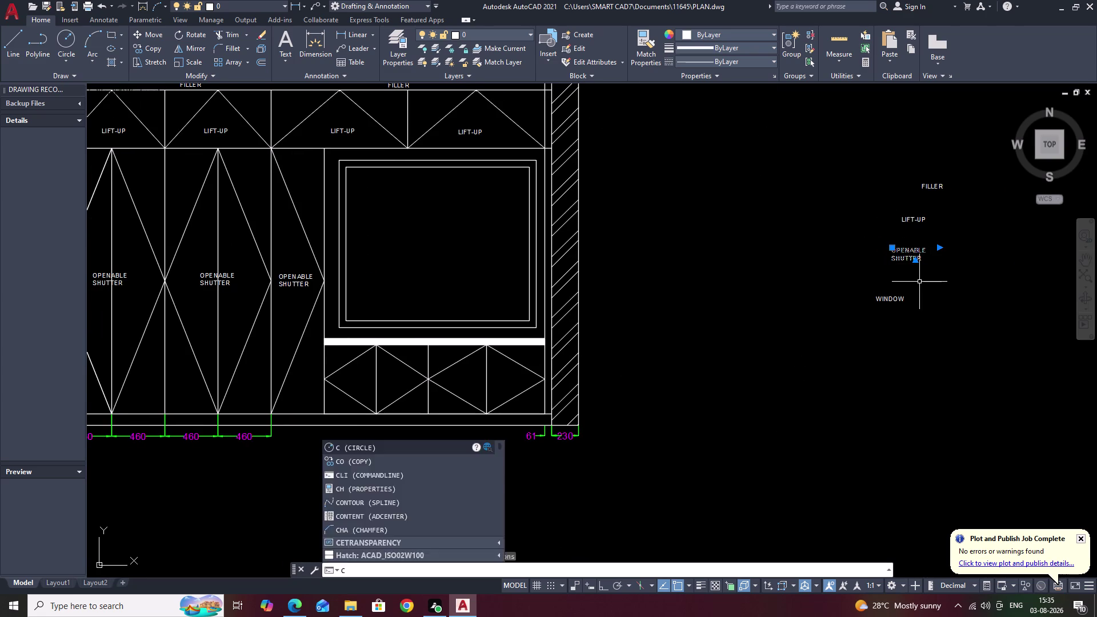
key(space)
scroll(up, 3)
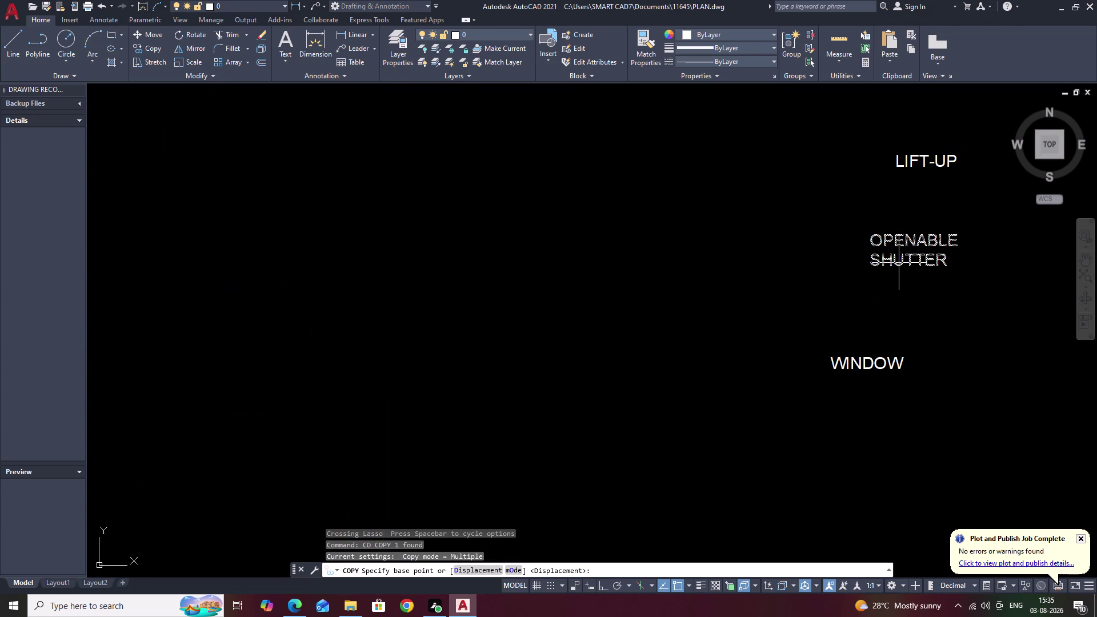
click(898, 263)
scroll(down, 3)
middle_drag(701, 318, 867, 274)
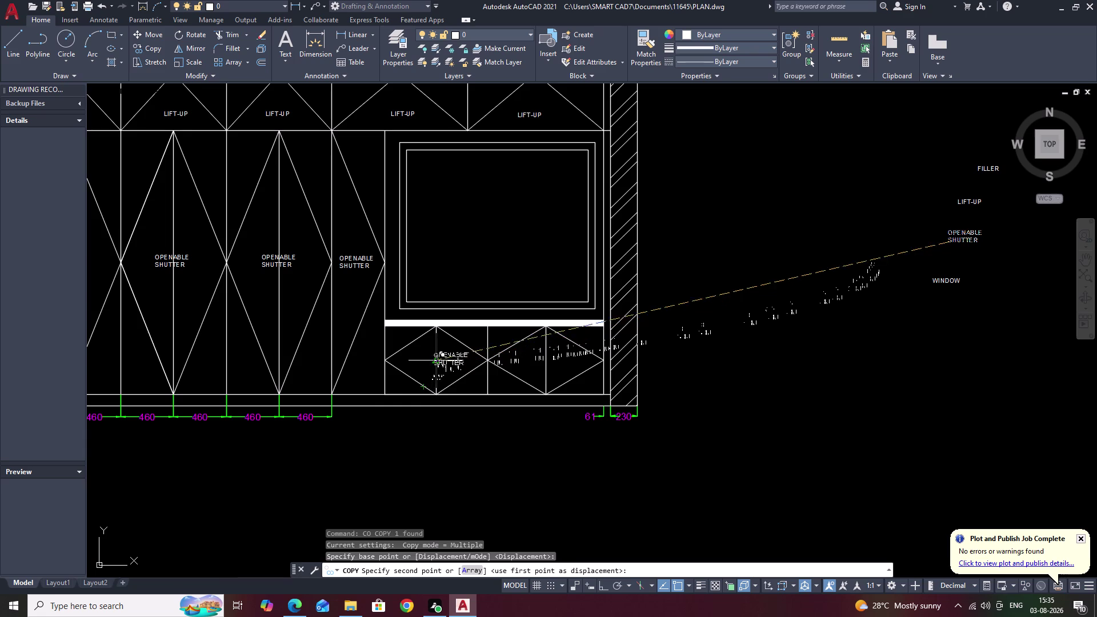
click(422, 369)
click(535, 366)
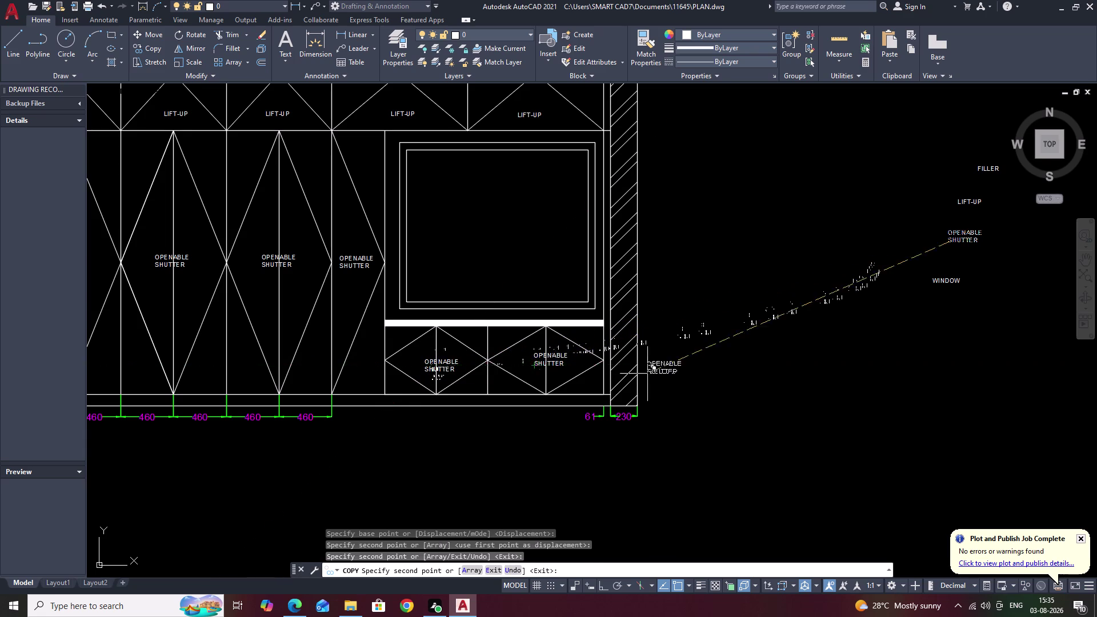
scroll(down, 3)
key(Escape)
middle_drag(712, 388, 732, 343)
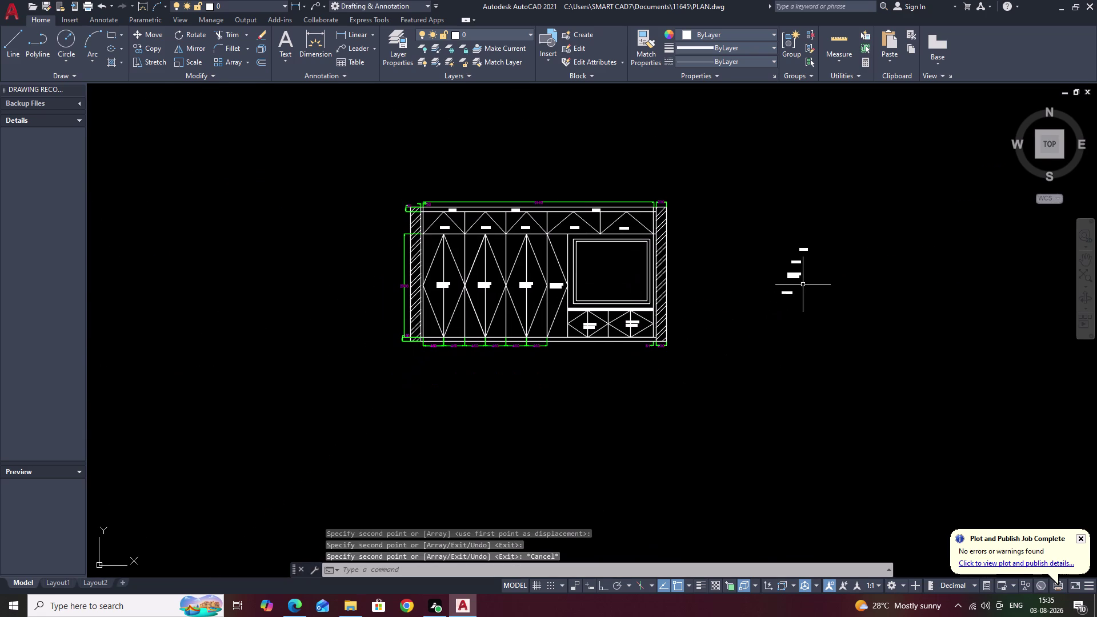
Copy the WINDOW sample label into the window frame.
scroll(up, 3)
drag(780, 295, 682, 369)
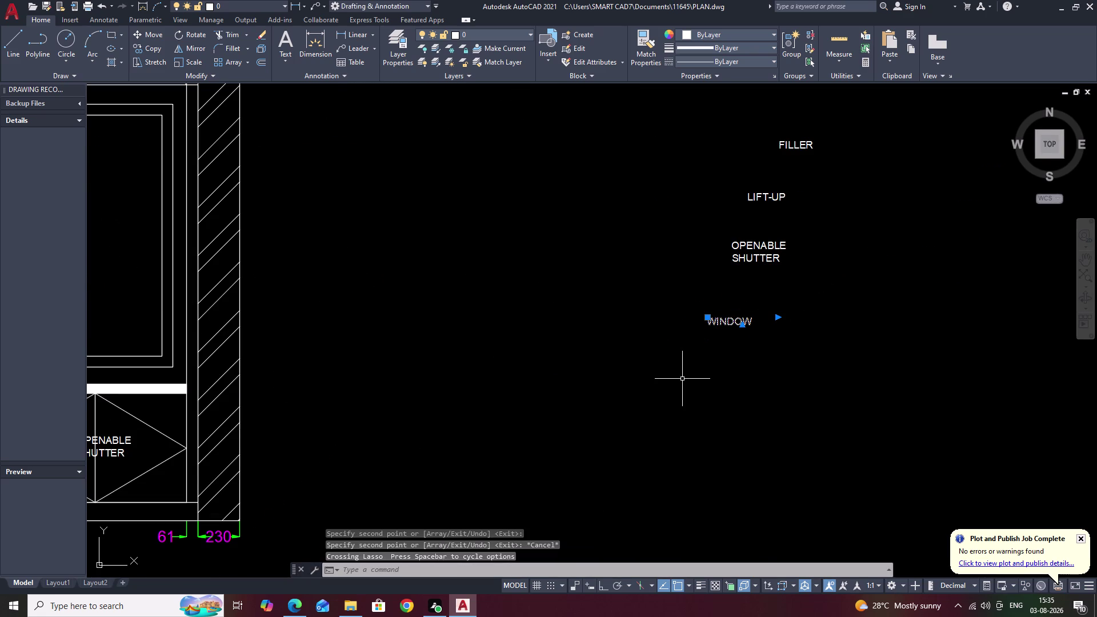
text(CO)
key(space)
scroll(up, 3)
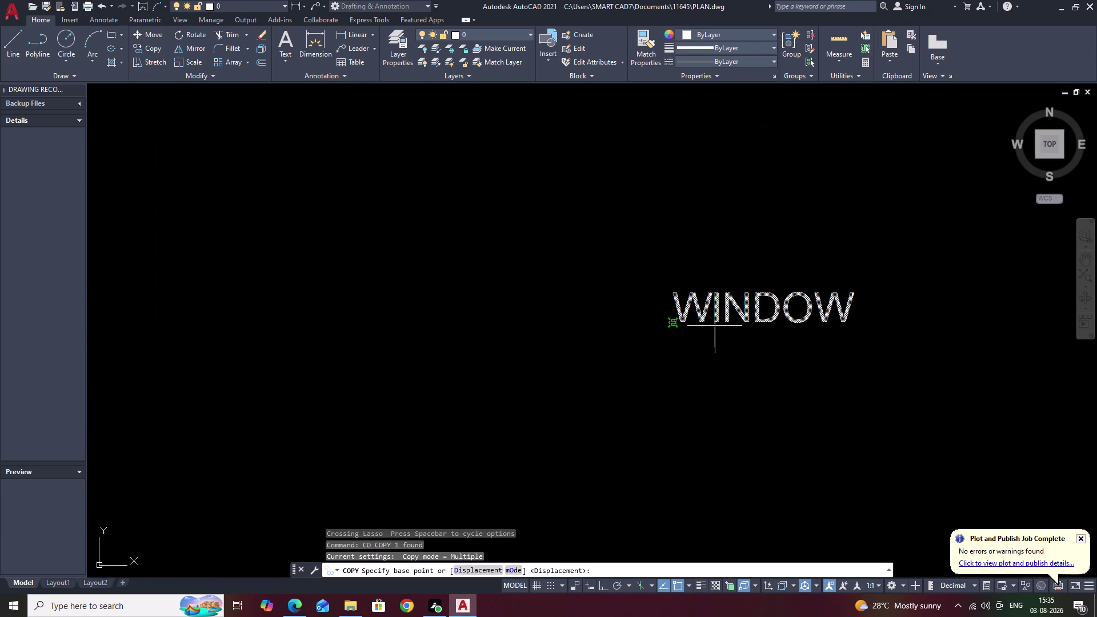
click(686, 319)
scroll(down, 3)
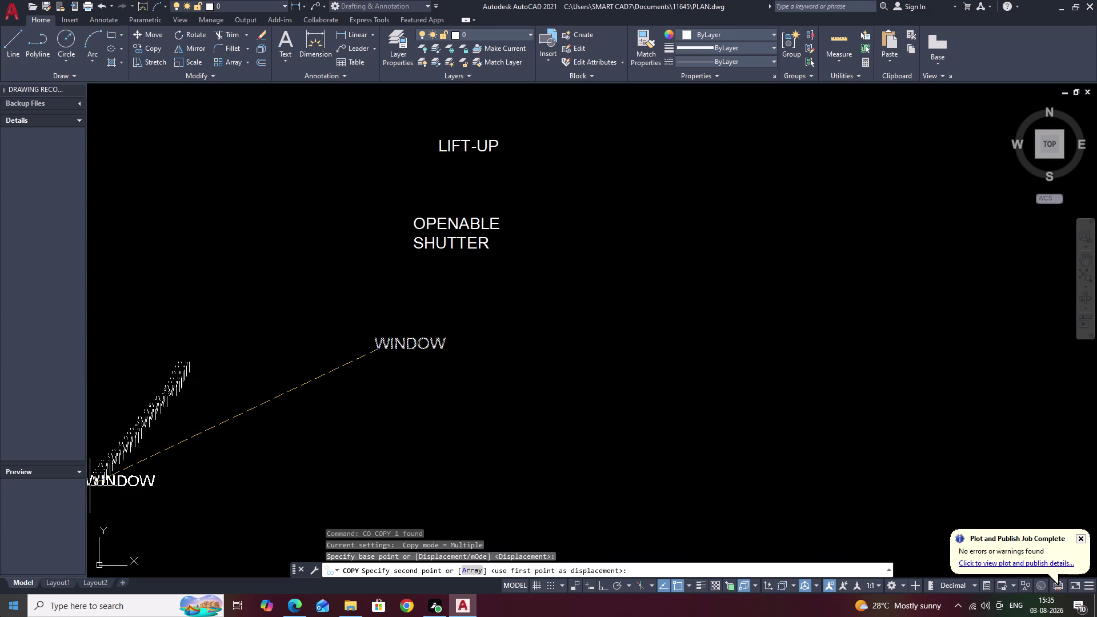
scroll(down, 3)
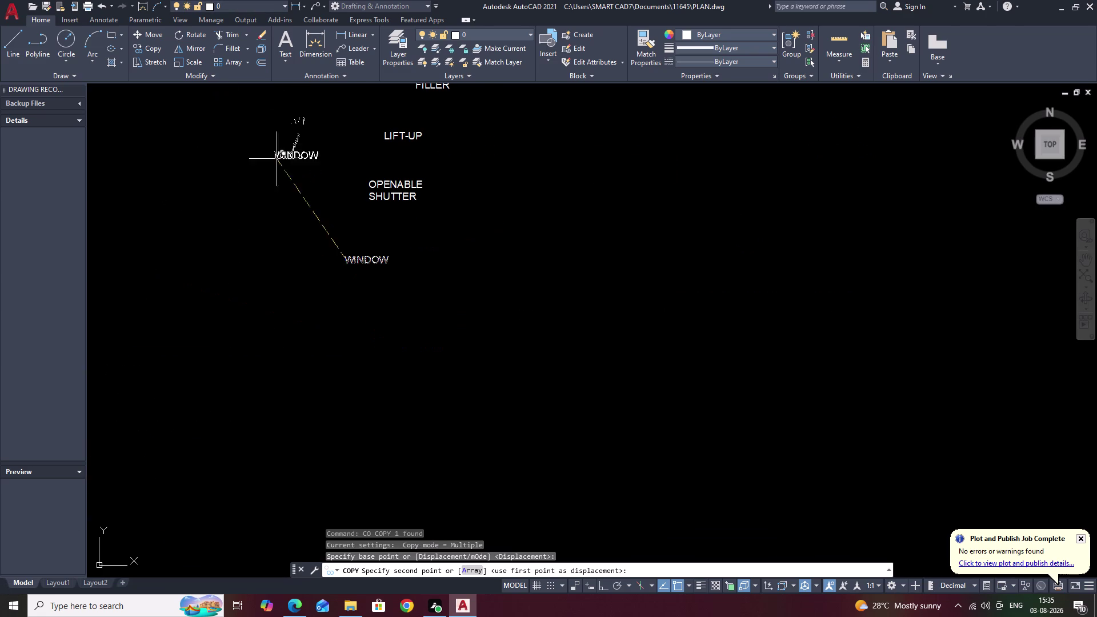
middle_drag(228, 231, 606, 238)
middle_drag(443, 238, 796, 235)
scroll(up, 3)
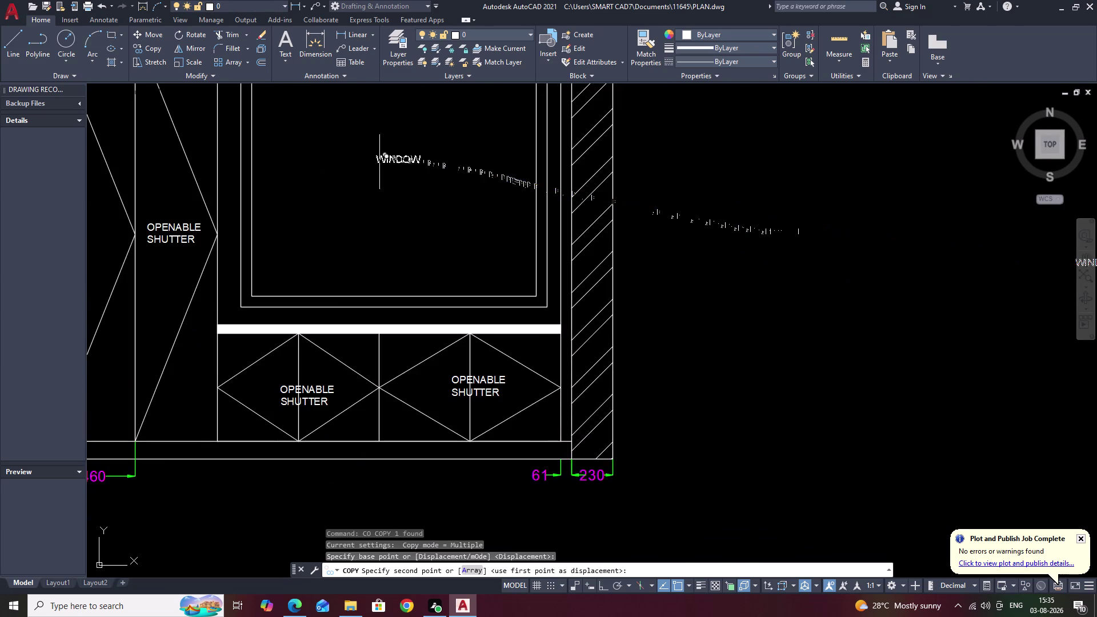
click(361, 142)
scroll(down, 3)
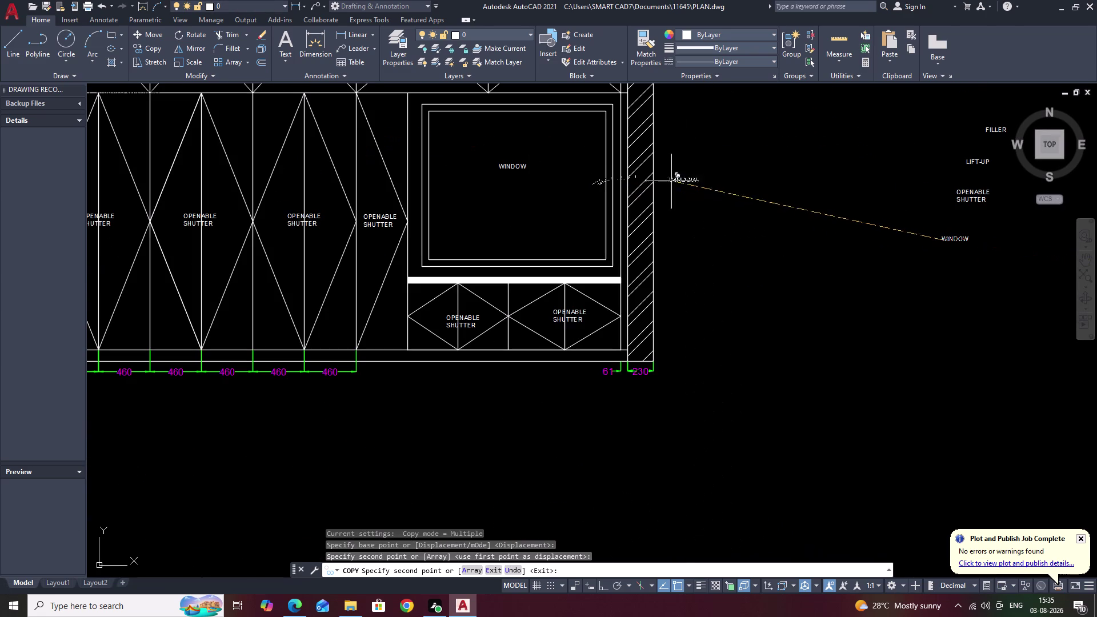
key(Escape)
middle_drag(888, 191, 705, 211)
Erase the four loose sample labels with one selection.
drag(869, 109, 851, 345)
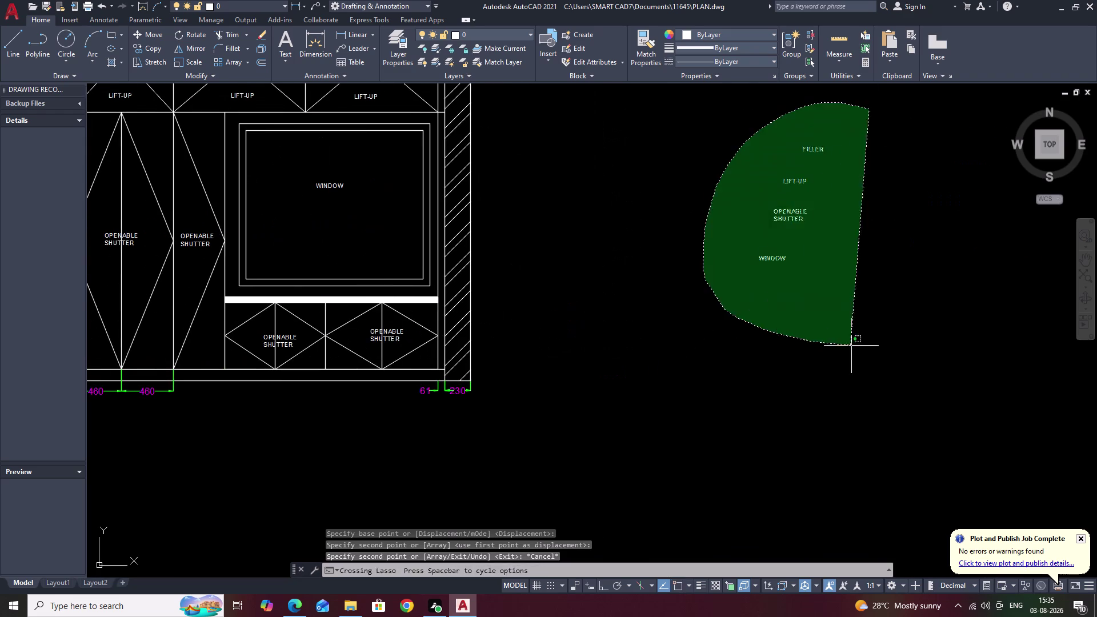
text(E)
key(space)
scroll(down, 3)
middle_drag(702, 310, 760, 307)
scroll(up, 3)
middle_drag(522, 272, 602, 265)
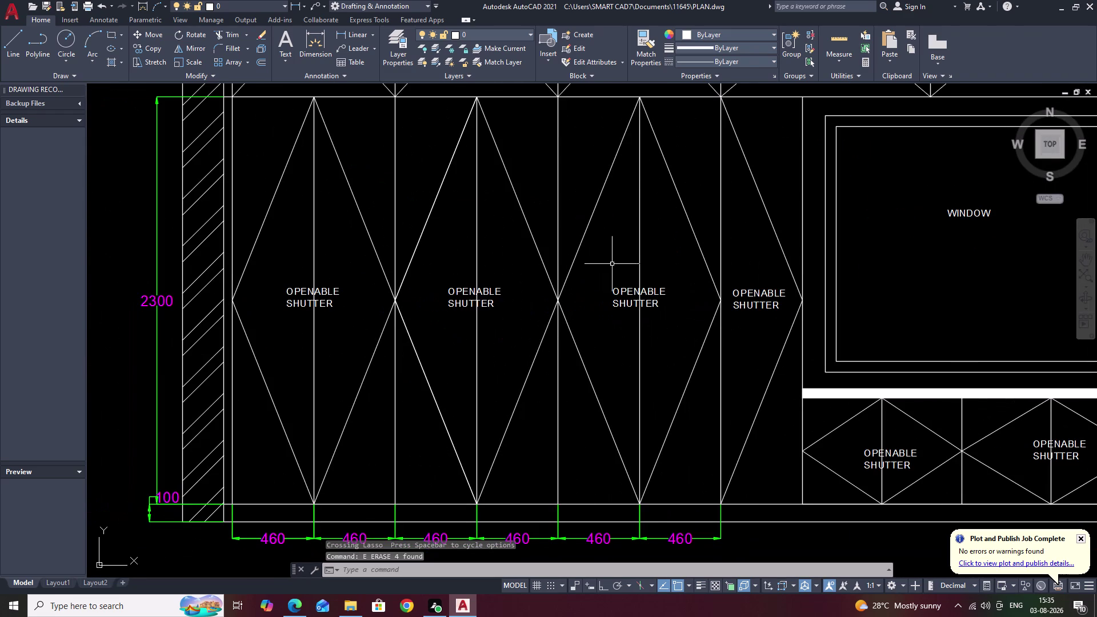
Make the first LIFT-UP label's text magenta in the Text Editor.
scroll(down, 3)
middle_drag(413, 140, 406, 217)
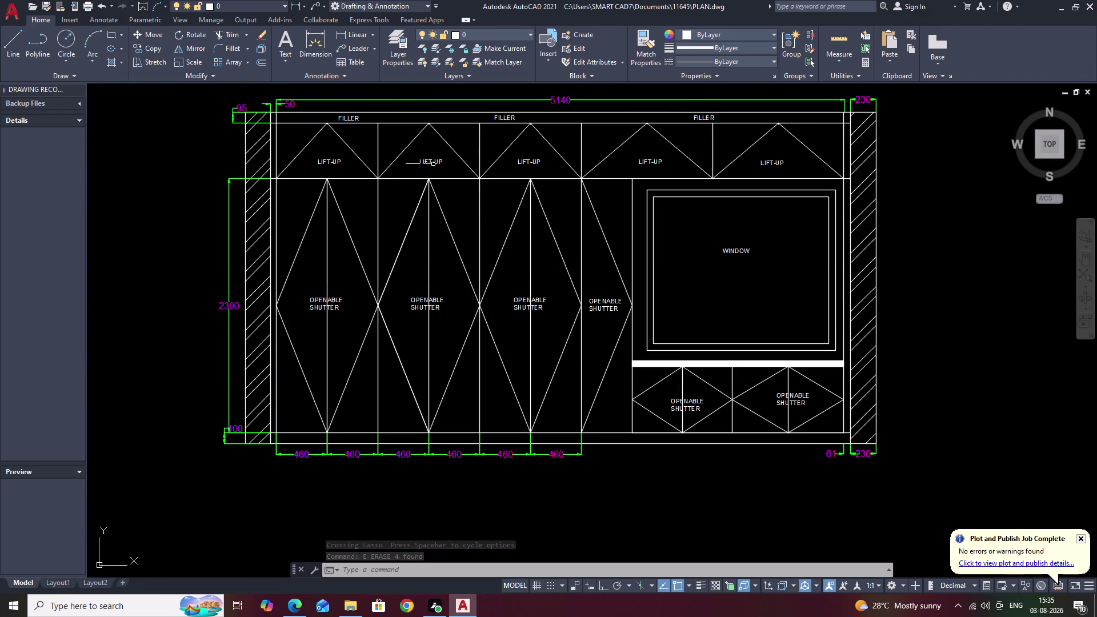
scroll(up, 3)
drag(335, 154, 339, 194)
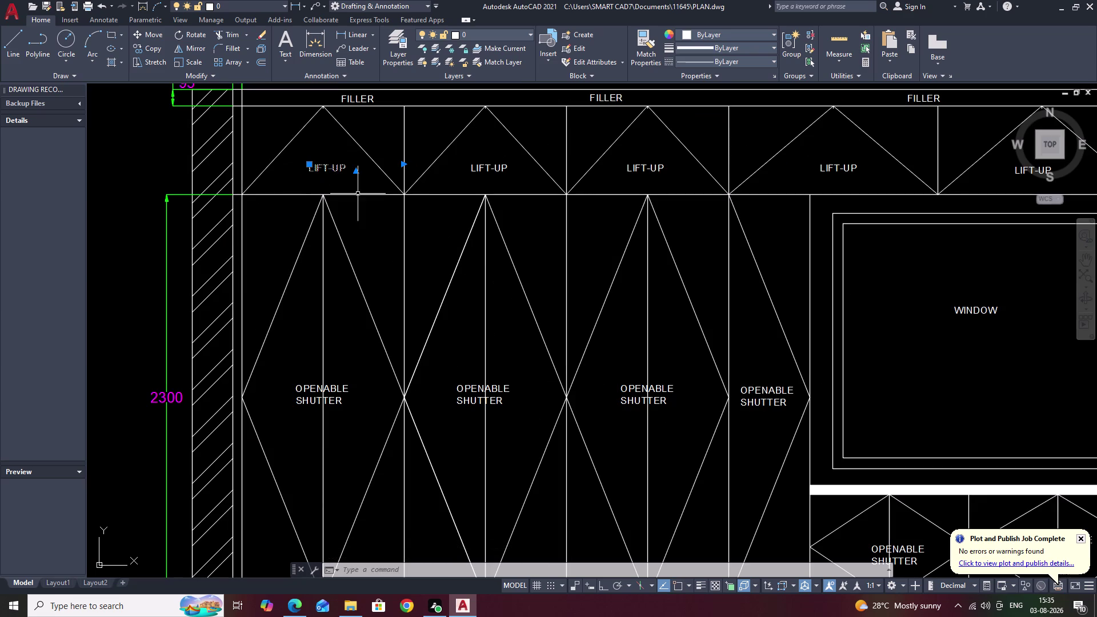
click(321, 165)
right_click(322, 165)
double_click(321, 165)
right_click(321, 166)
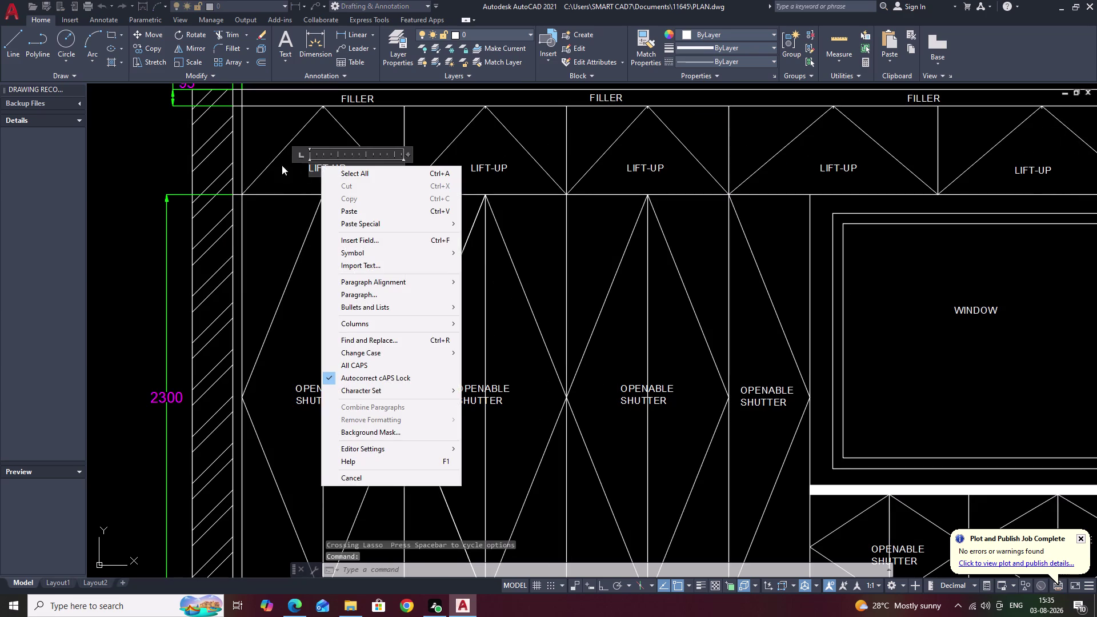
click(282, 165)
double_click(334, 171)
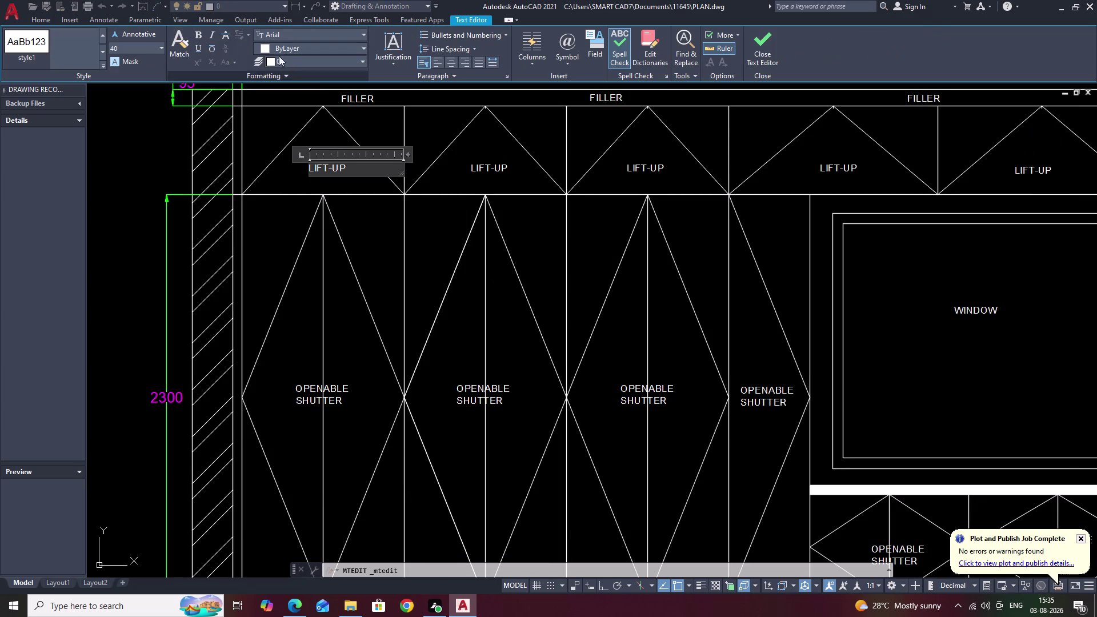
drag(362, 160, 333, 165)
drag(352, 168, 288, 164)
click(319, 50)
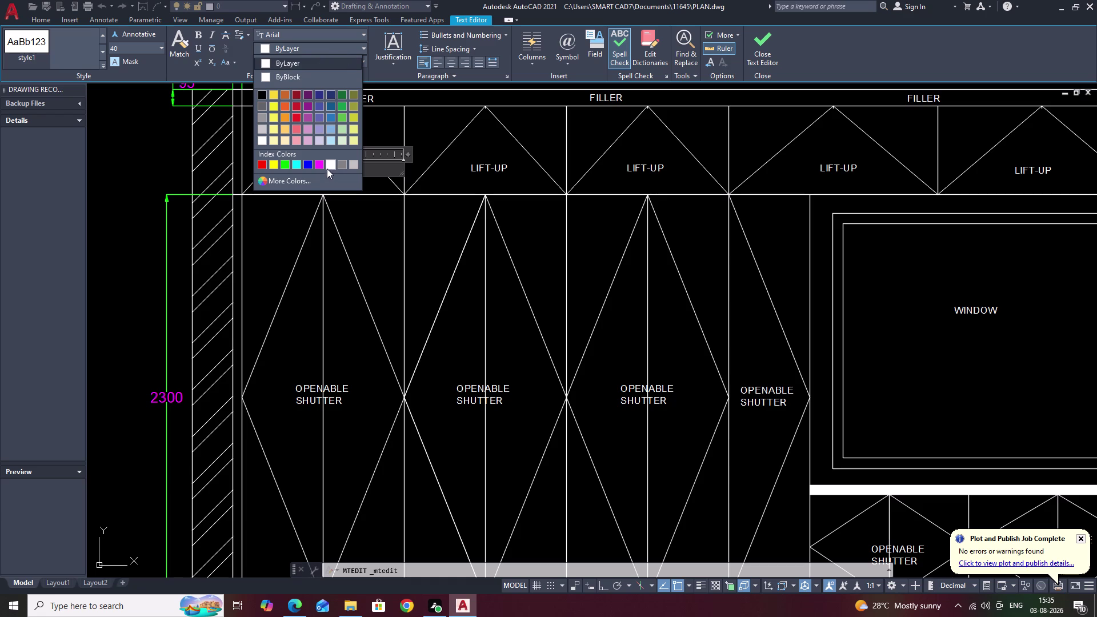
click(317, 164)
Leave the editor and dismiss the menus around the magenta first LIFT-UP label.
double_click(362, 116)
right_click(363, 116)
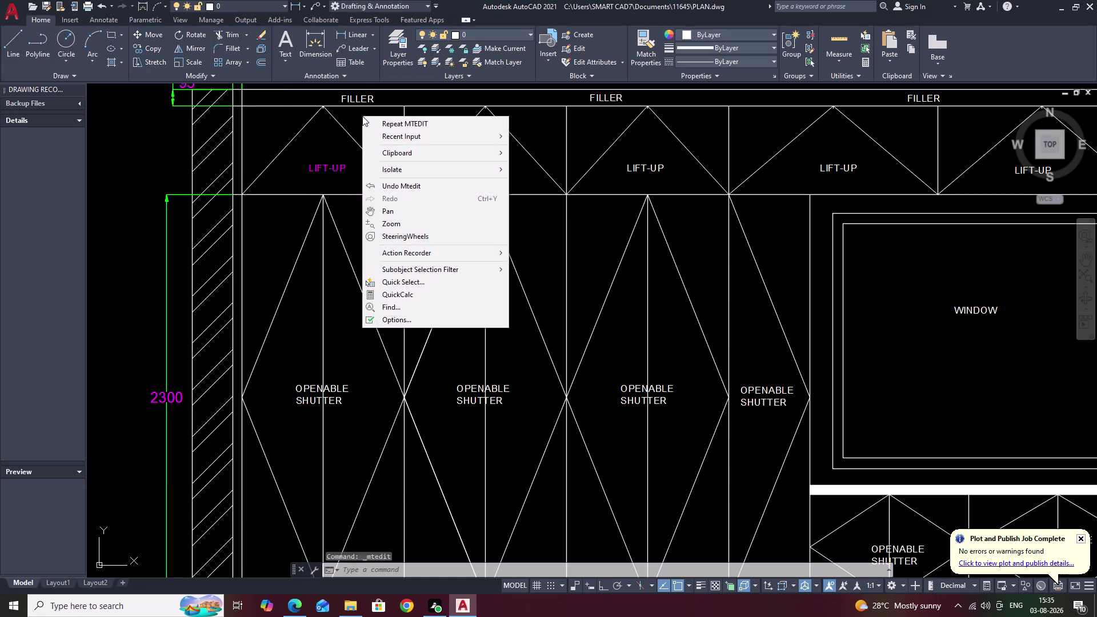
key(Escape)
right_click(331, 168)
click(331, 168)
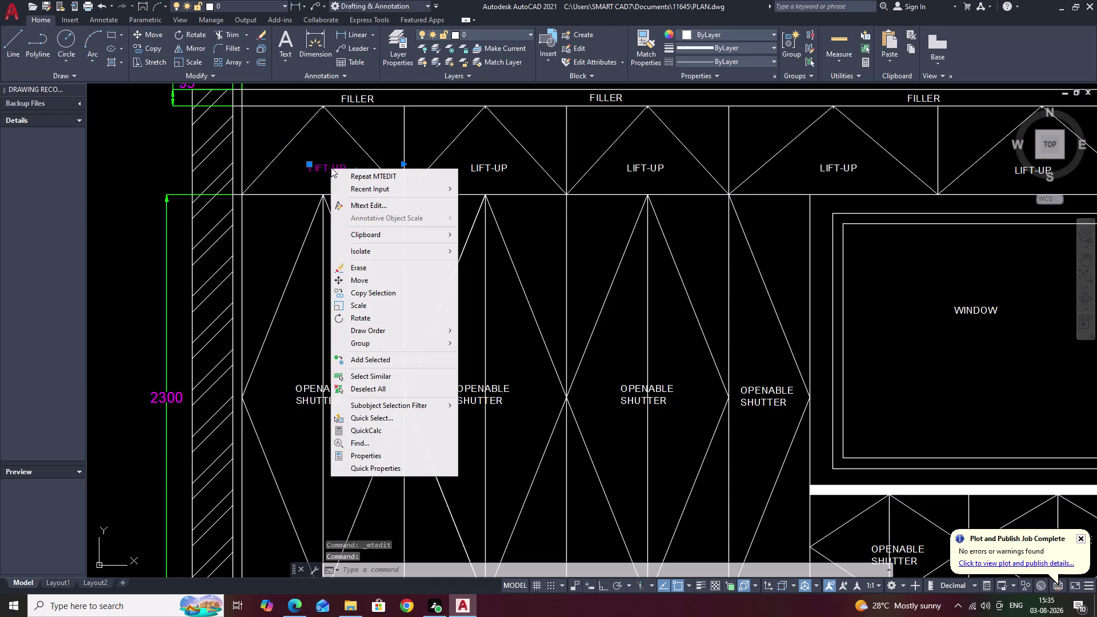
click(431, 132)
key(Escape)
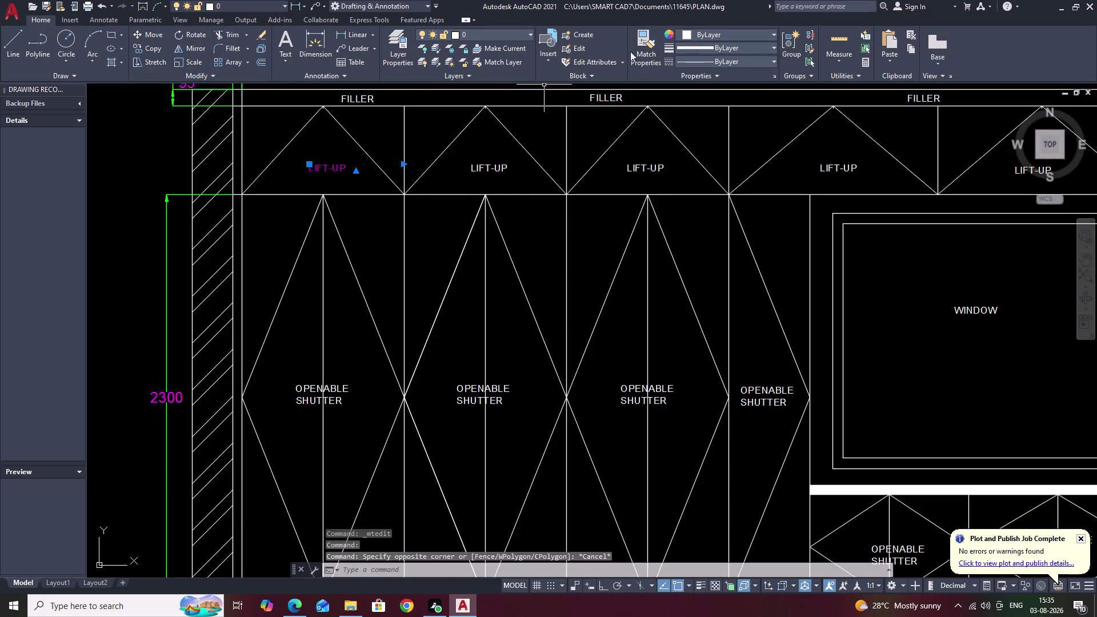
Try matching properties from the magenta LIFT-UP label, then cancel.
click(643, 48)
click(316, 168)
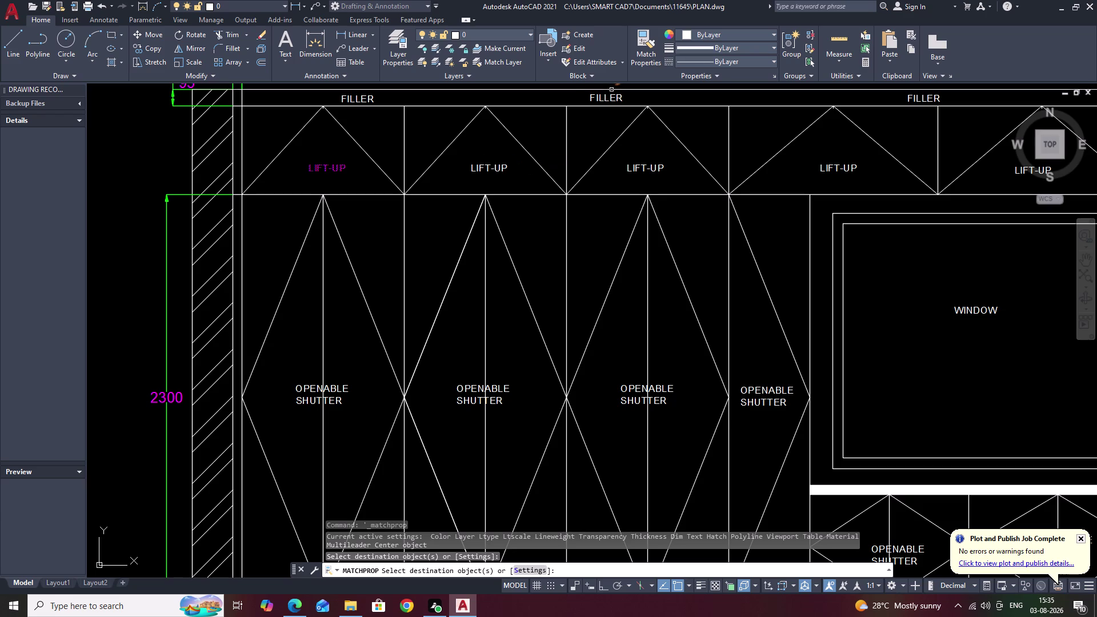
click(647, 52)
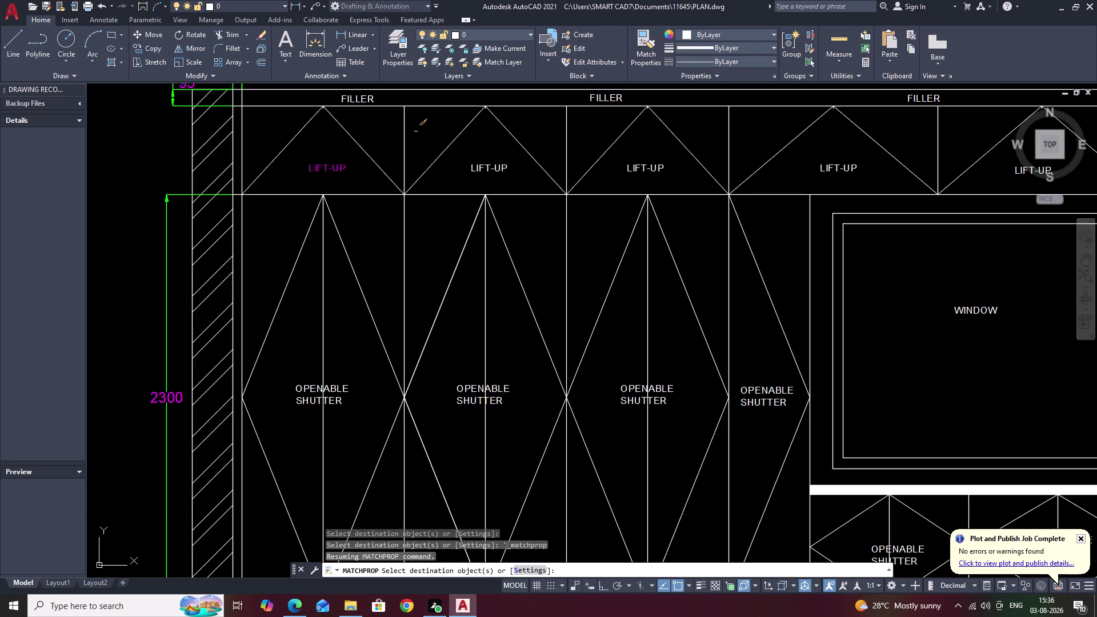
right_click(339, 169)
click(339, 169)
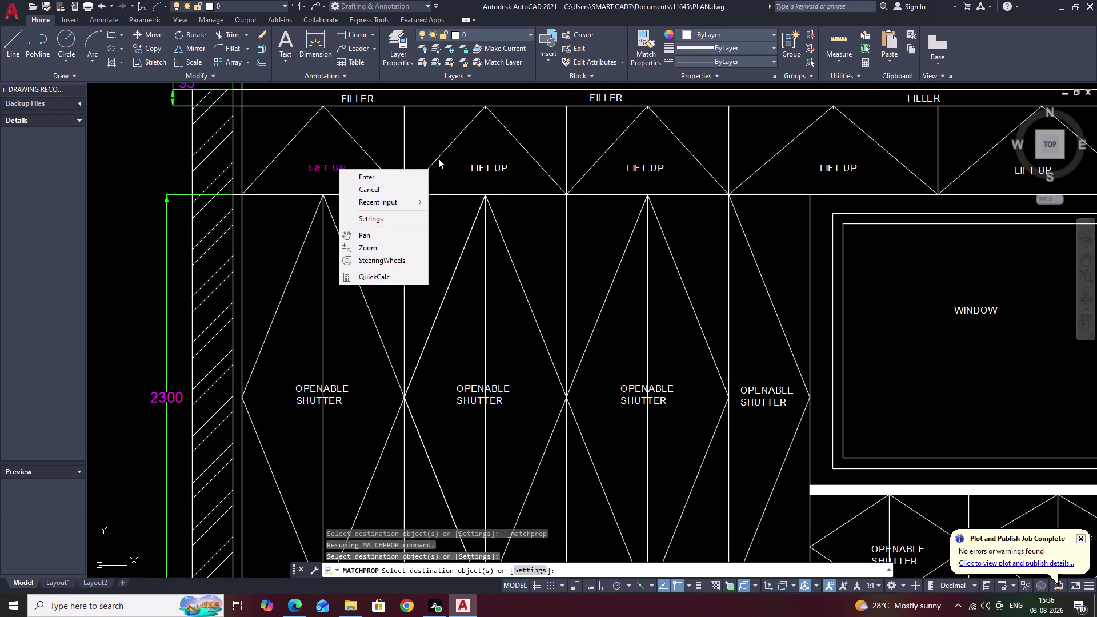
click(441, 153)
key(Escape)
Colour the second LIFT-UP label's text Magenta and close the Text Editor.
right_drag(503, 157, 494, 159)
drag(503, 158, 468, 165)
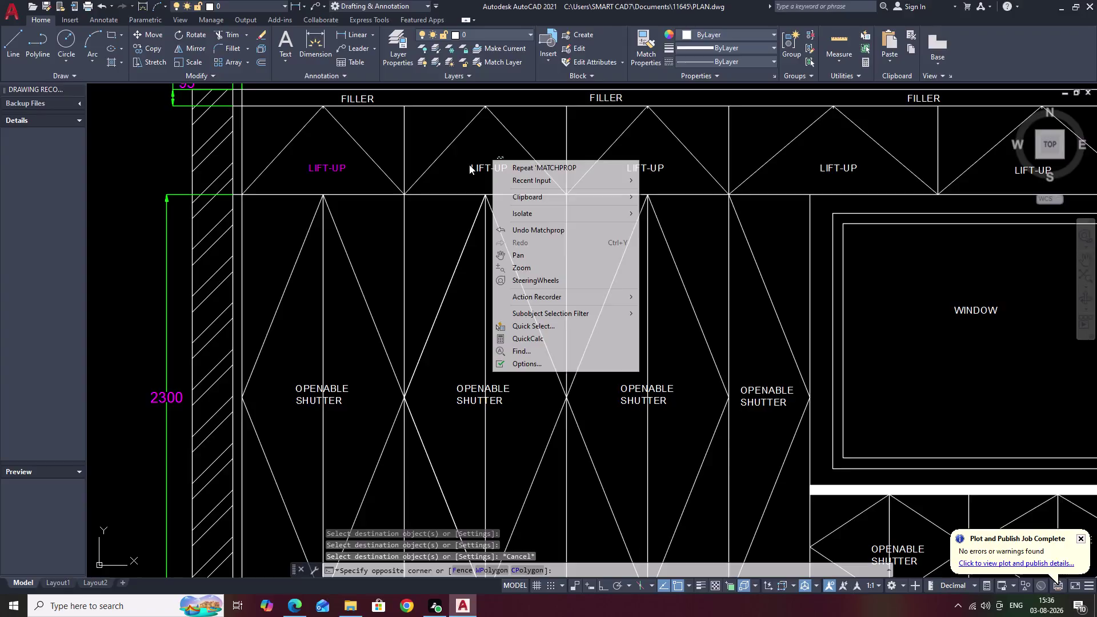
drag(468, 165, 466, 169)
click(471, 154)
right_click(499, 168)
double_click(498, 168)
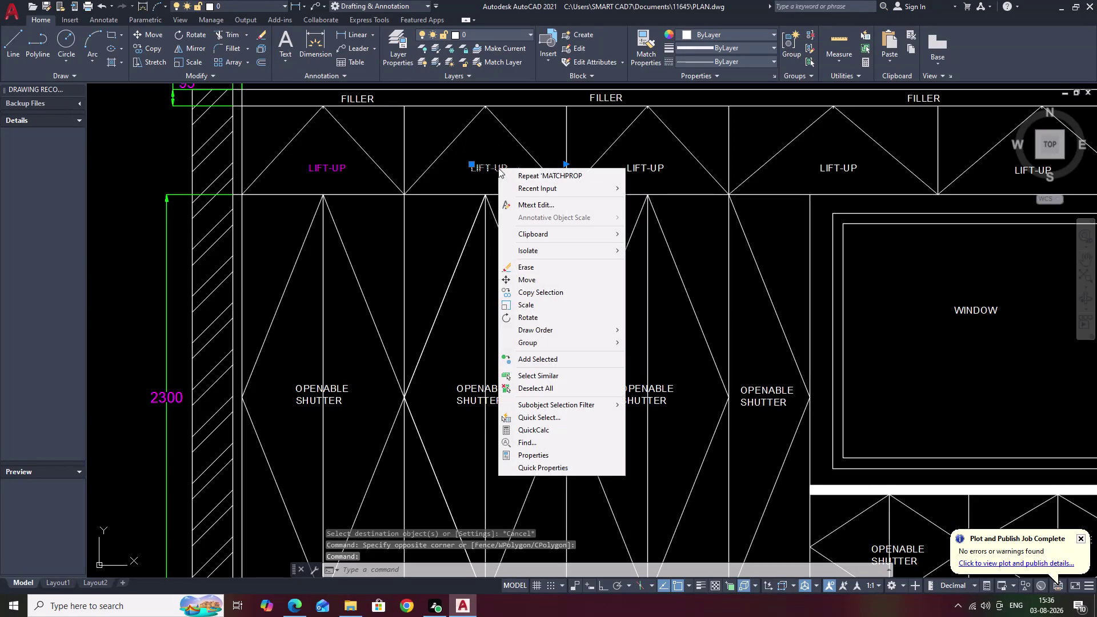
click(487, 169)
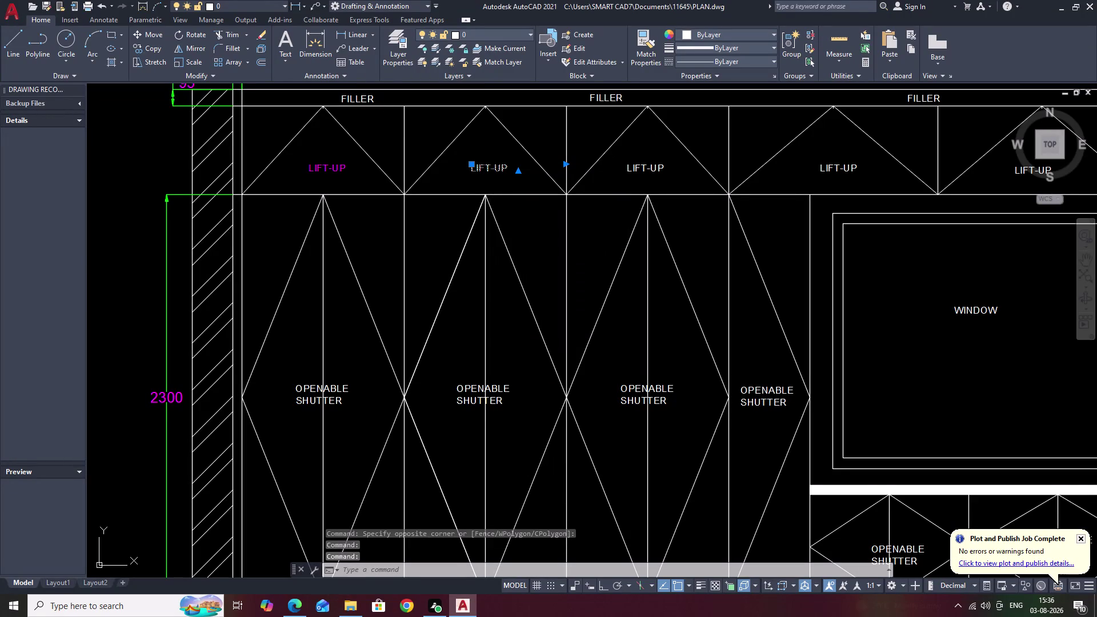
double_click(497, 168)
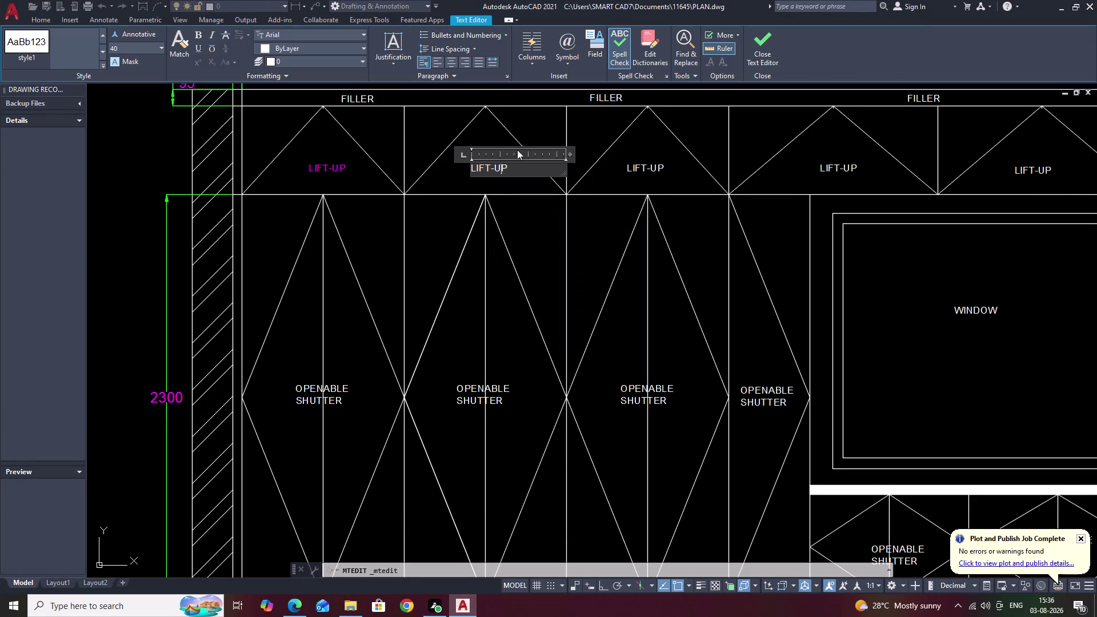
drag(517, 162, 485, 166)
click(524, 170)
drag(518, 170, 458, 170)
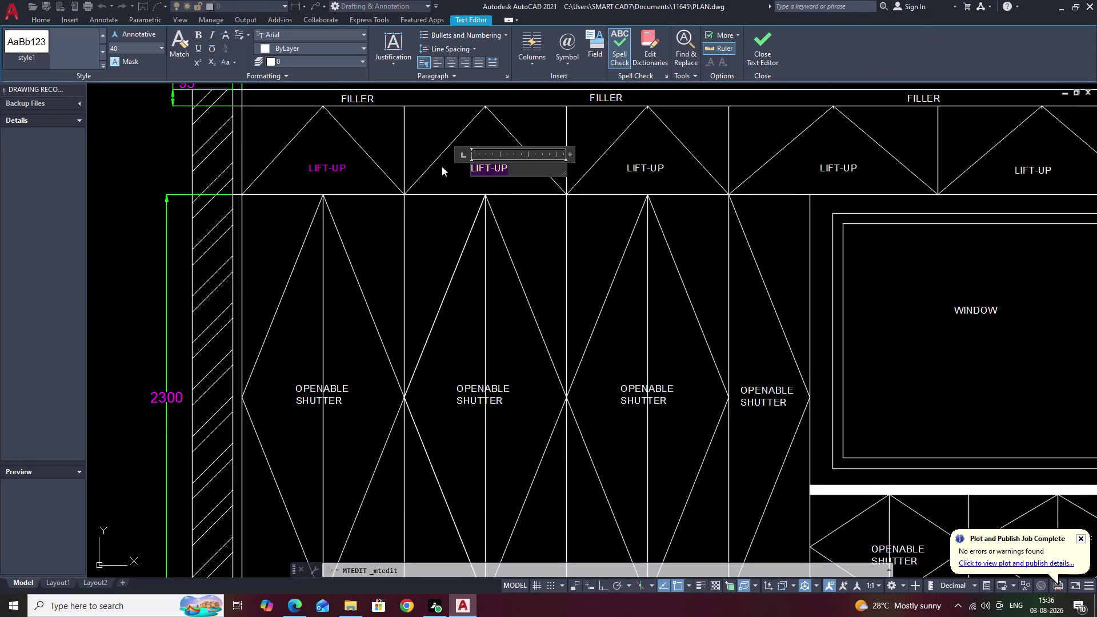
click(340, 45)
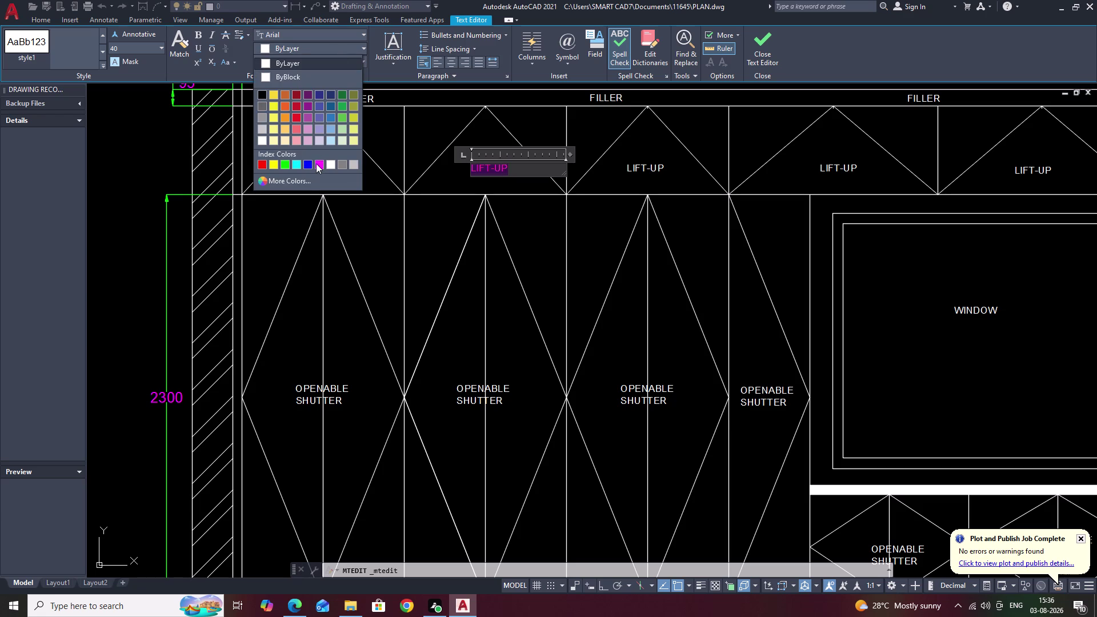
click(316, 164)
click(674, 175)
right_click(674, 175)
click(647, 154)
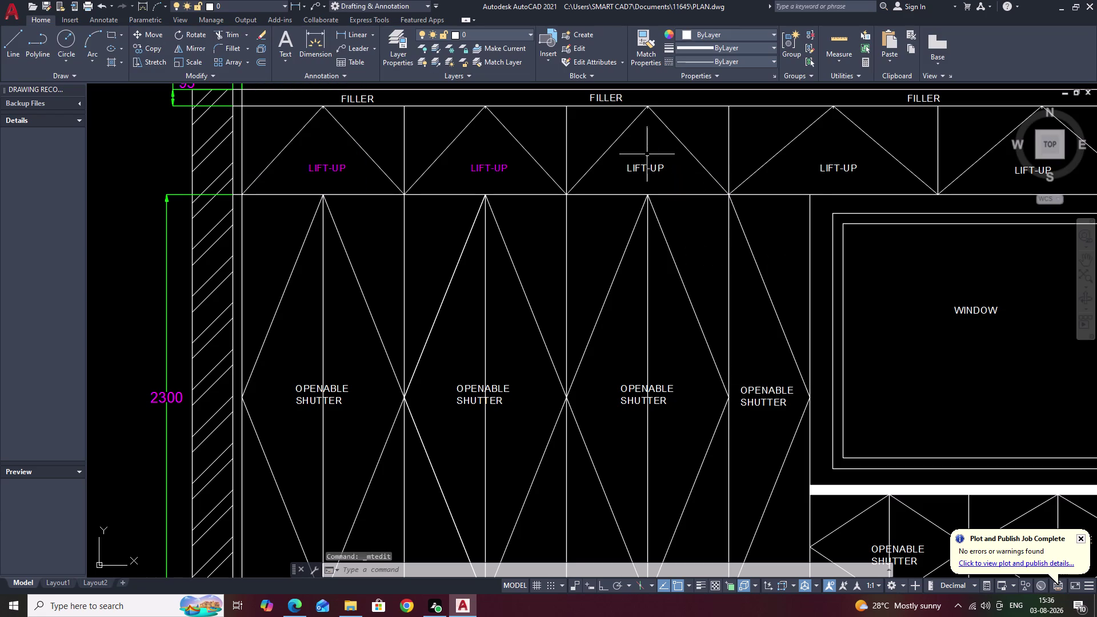
Select and erase the third LIFT-UP label.
drag(672, 165, 612, 168)
click(652, 159)
drag(653, 159, 629, 176)
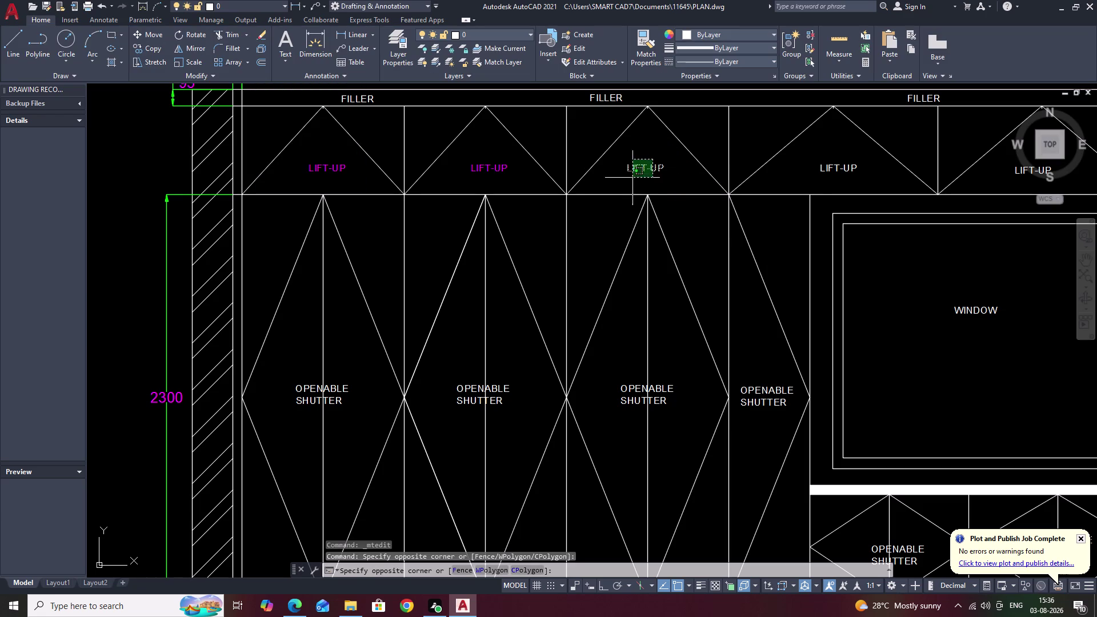
drag(629, 176, 657, 173)
key(Escape)
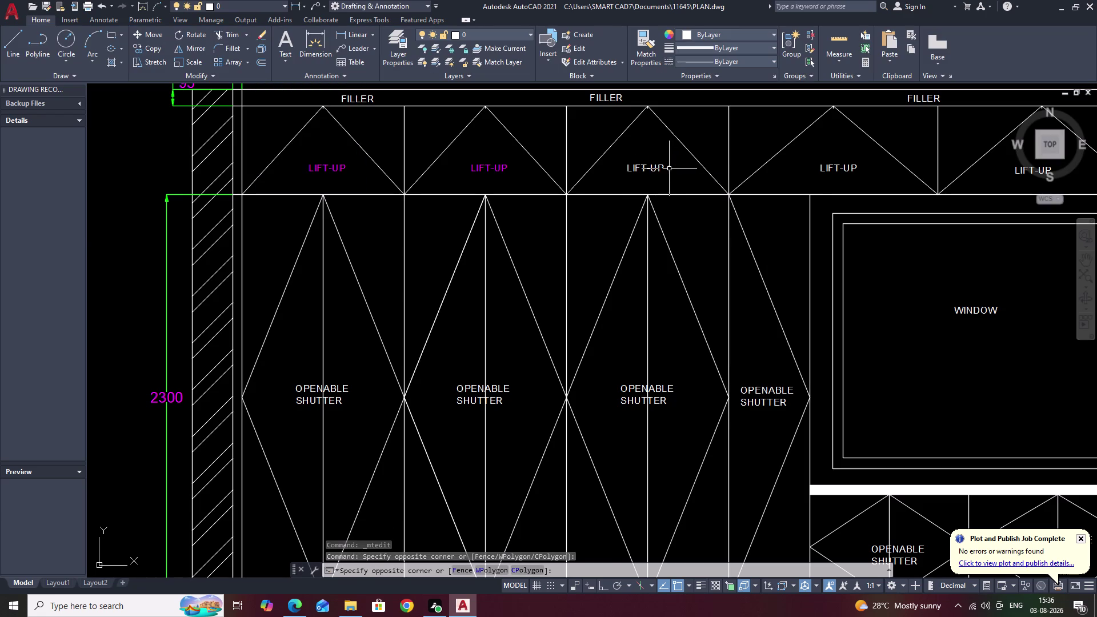
scroll(up, 3)
drag(654, 148, 589, 192)
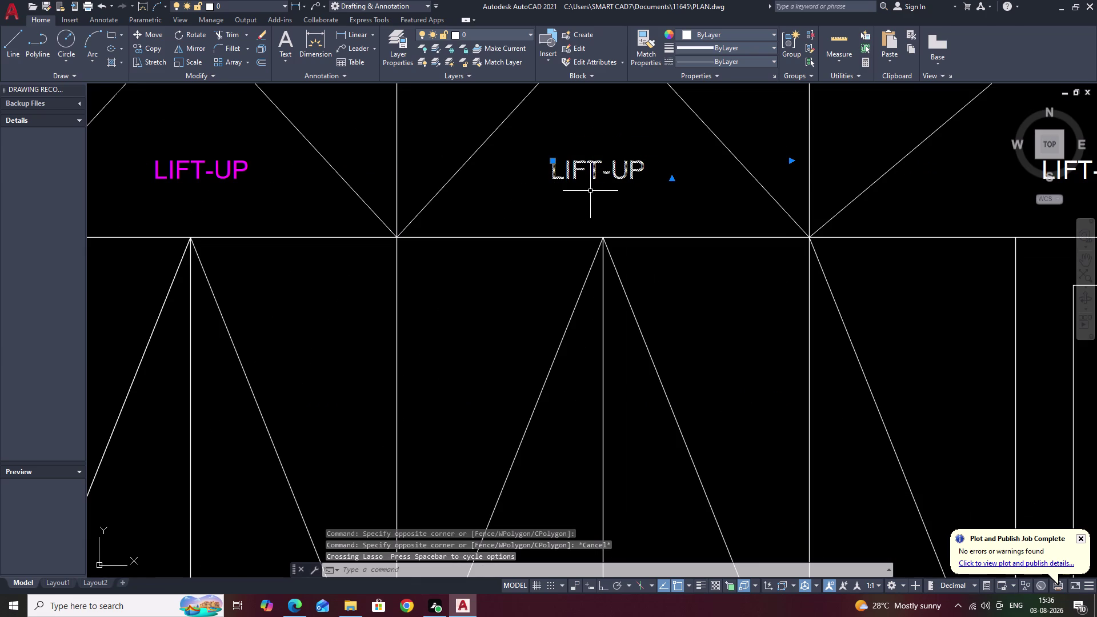
scroll(down, 3)
scroll(down, 3)
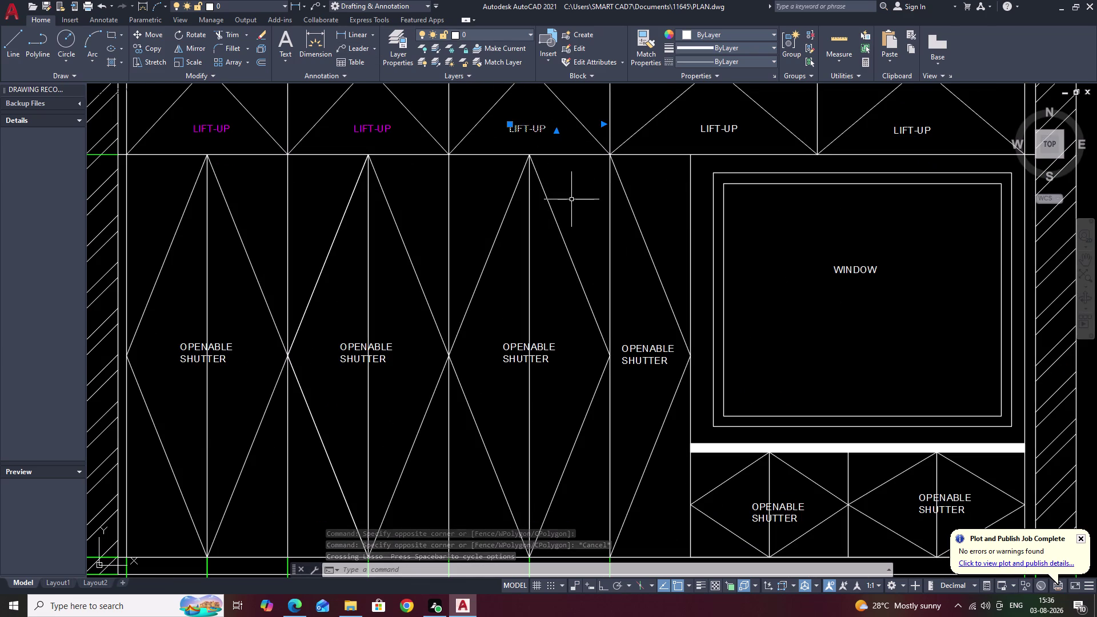
text(E)
key(space)
Erase the fourth and fifth LIFT-UP labels.
click(725, 130)
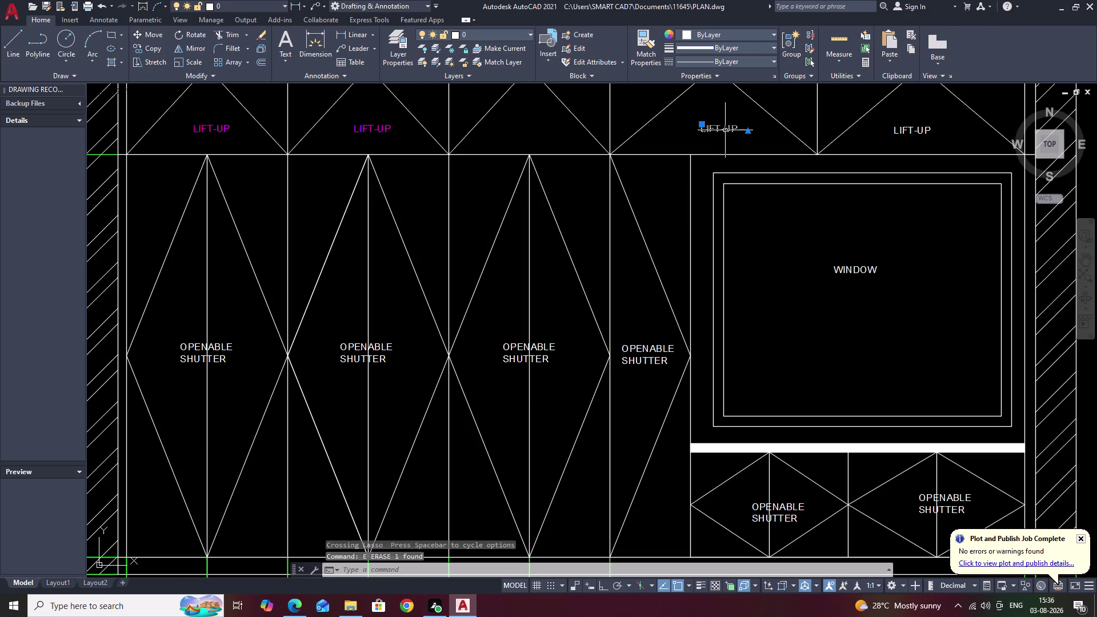
text(E)
key(space)
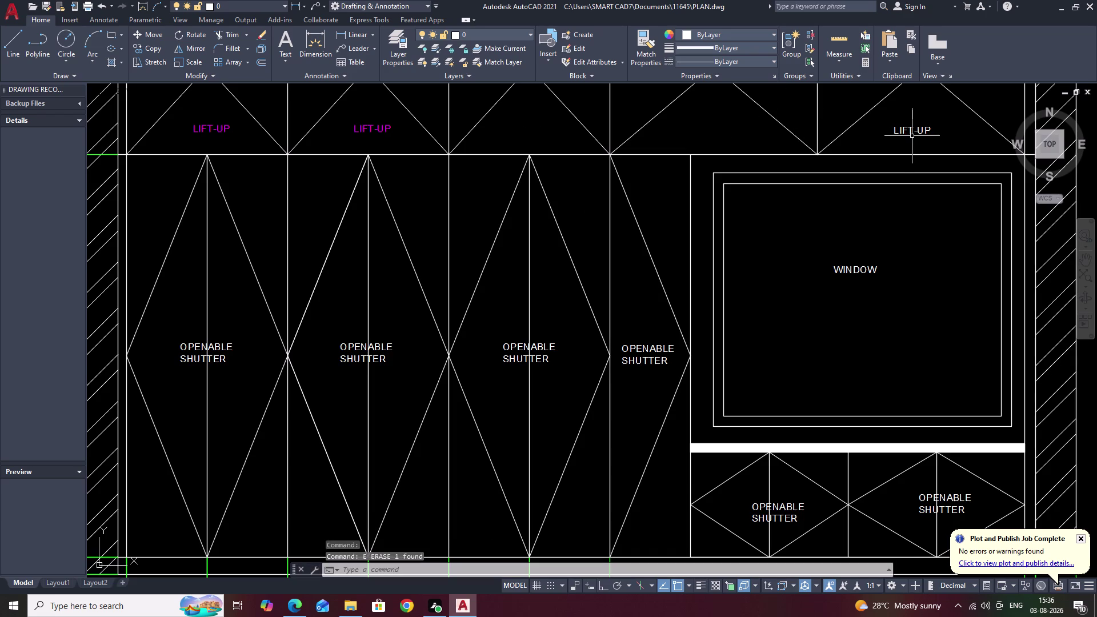
click(912, 131)
text(E)
key(space)
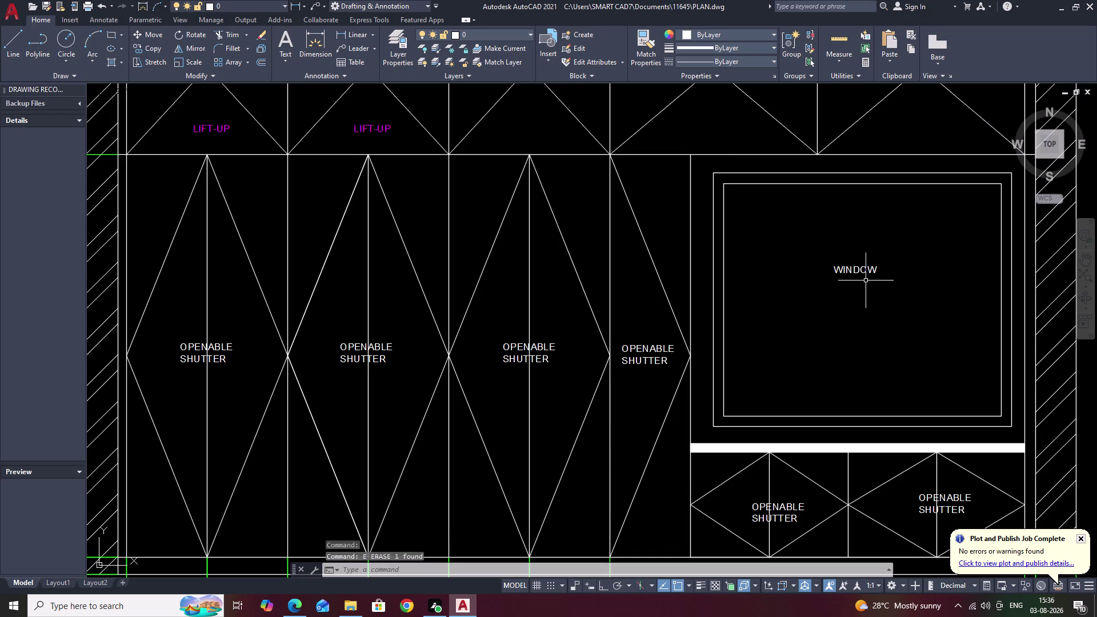
Move to the lower shutters and erase the fourth OPENABLE SHUTTER label.
click(862, 270)
key(e)
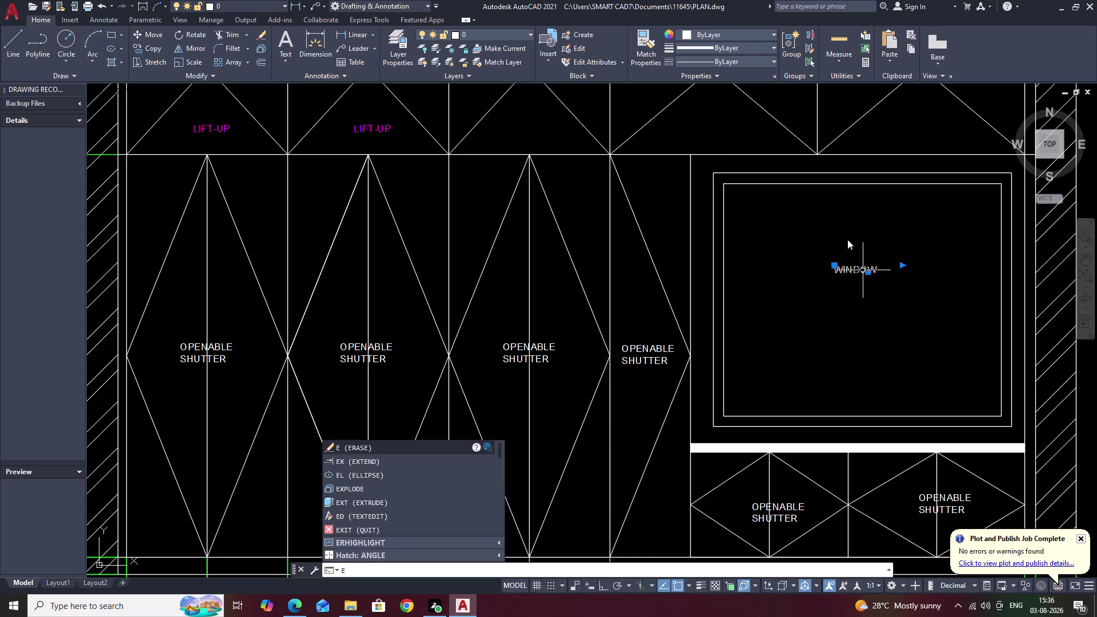
key(Escape)
middle_drag(834, 315, 846, 272)
key(Escape)
key(Escape)
key(Escape)
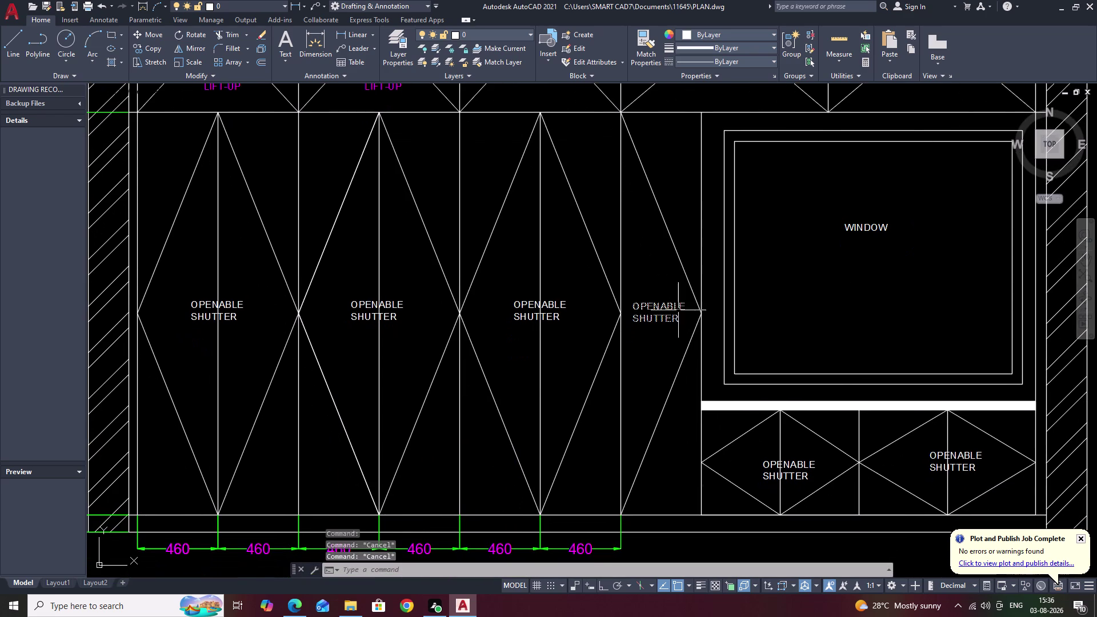
right_click(674, 314)
click(674, 314)
text(E)
key(space)
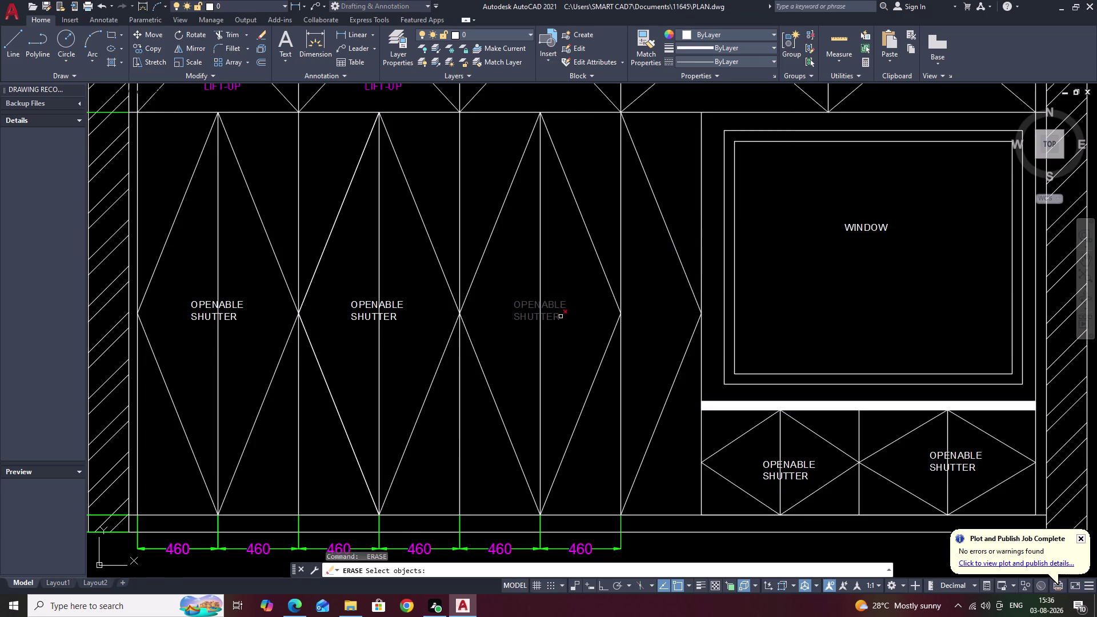
Pick the third OPENABLE SHUTTER label, starting and cancelling Trim twice.
right_click(550, 317)
click(550, 316)
text(T)
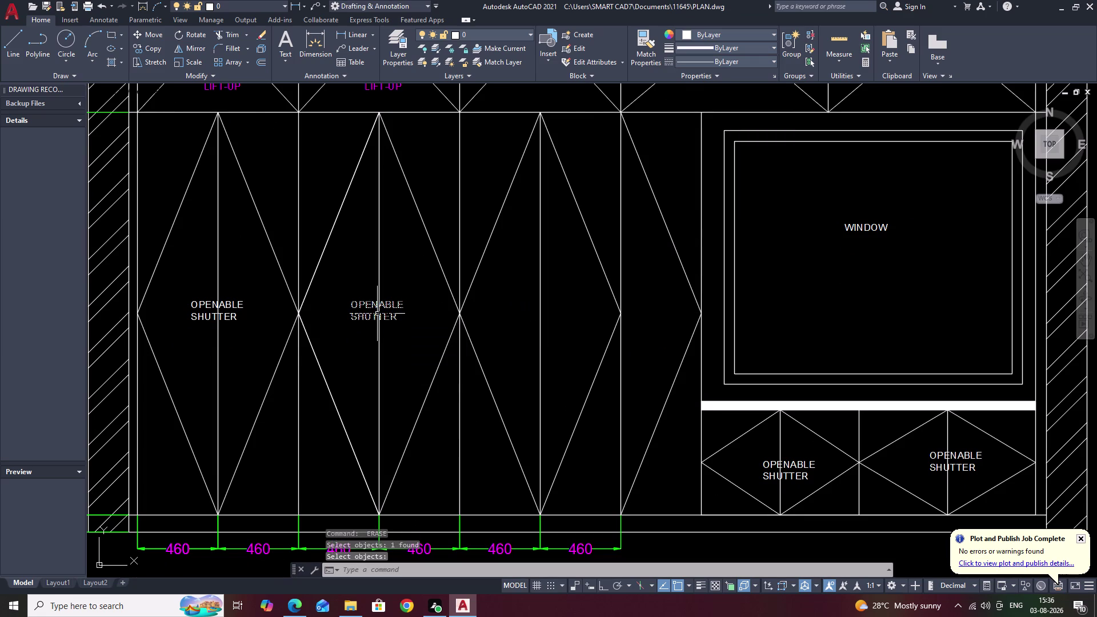
text(R)
key(space)
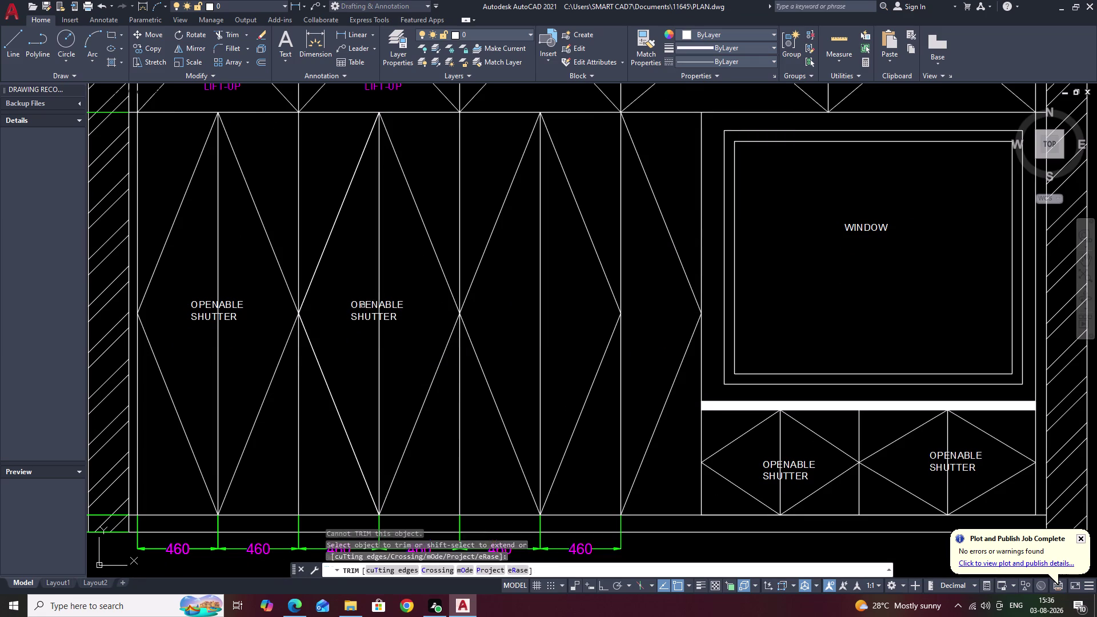
click(363, 305)
key(Escape)
key(Escape)
text(T)
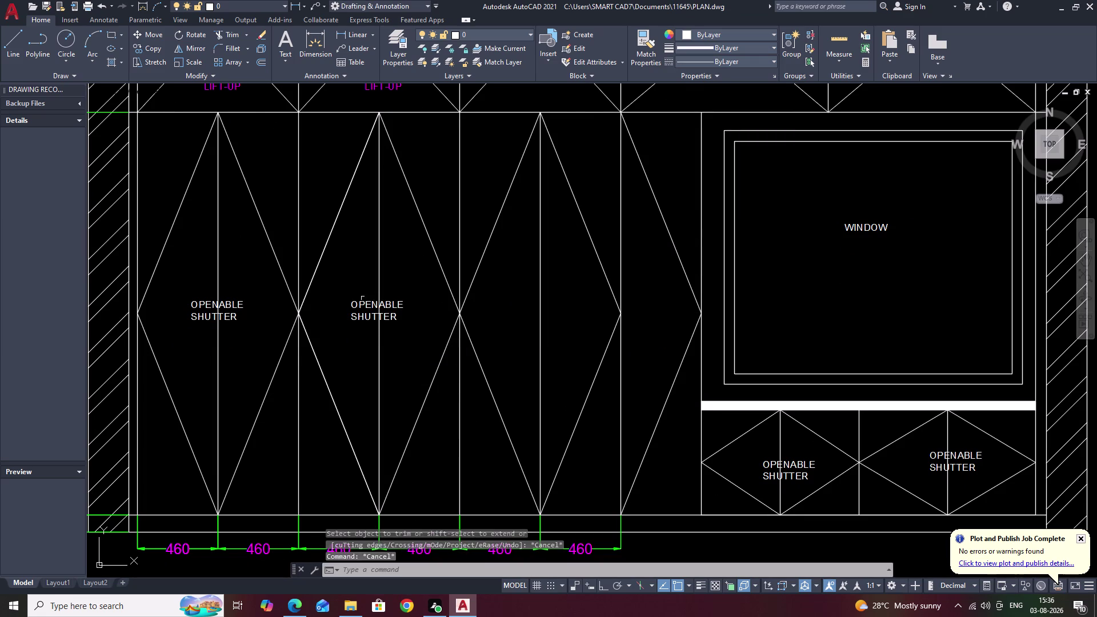
text(R)
key(space)
key(Escape)
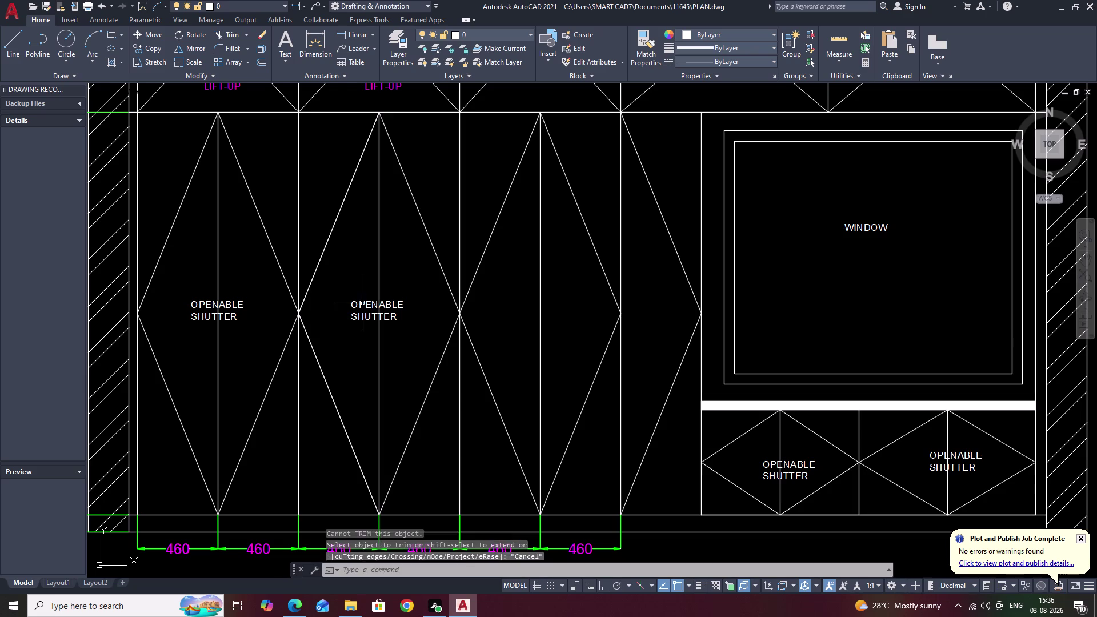
key(Escape)
Erase the second OPENABLE SHUTTER label, the shutter label under the window, and a stray object.
drag(371, 297, 369, 313)
click(368, 314)
text(E)
key(space)
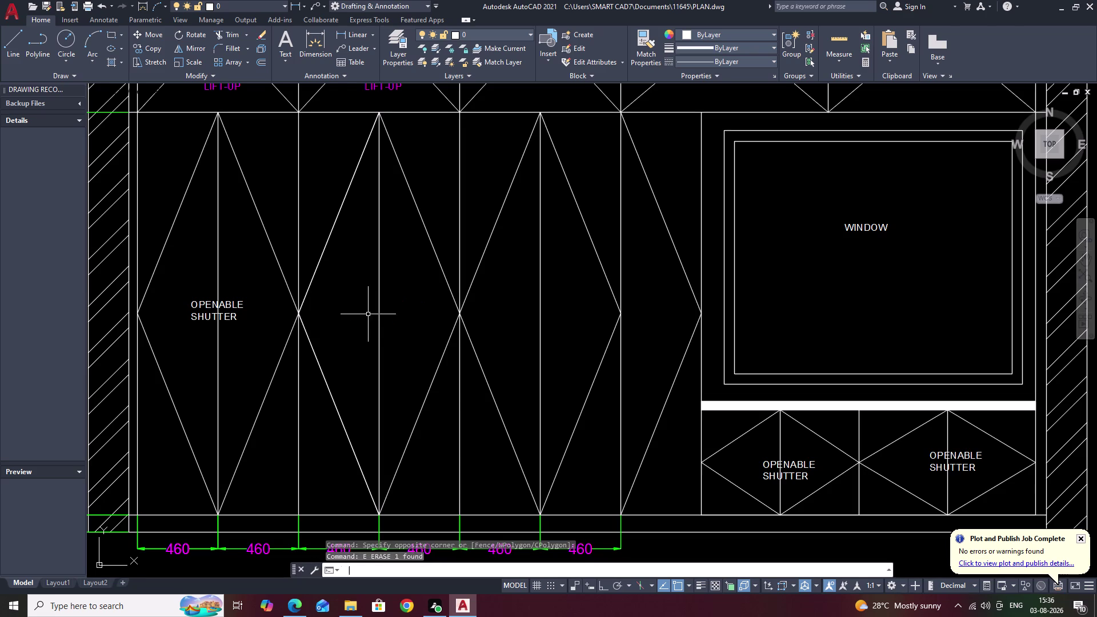
click(806, 464)
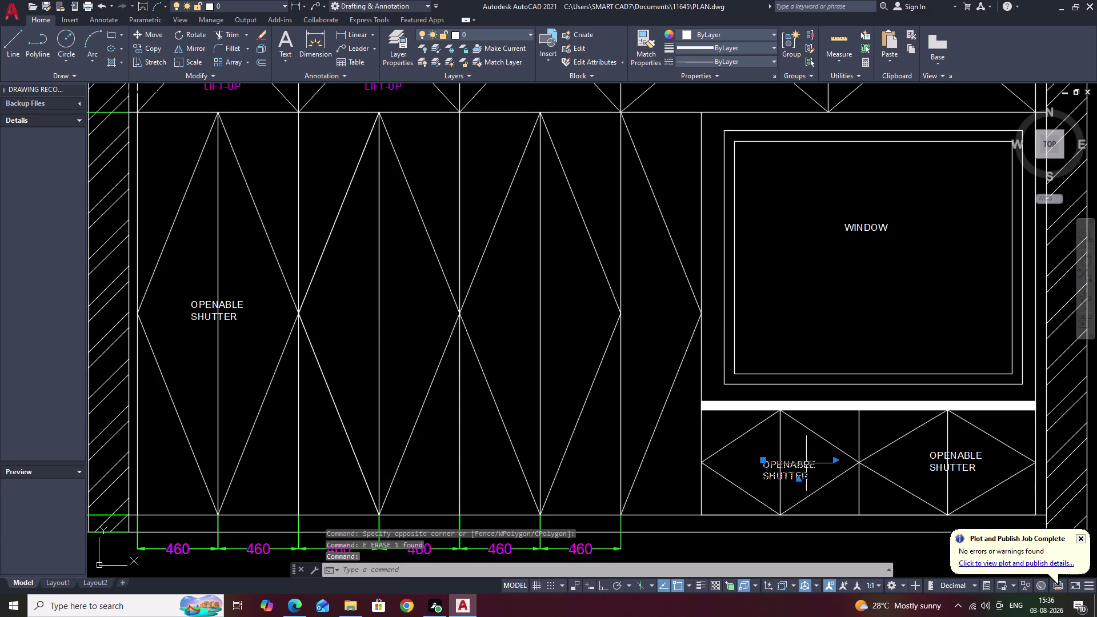
text(EE)
key(space)
key(space)
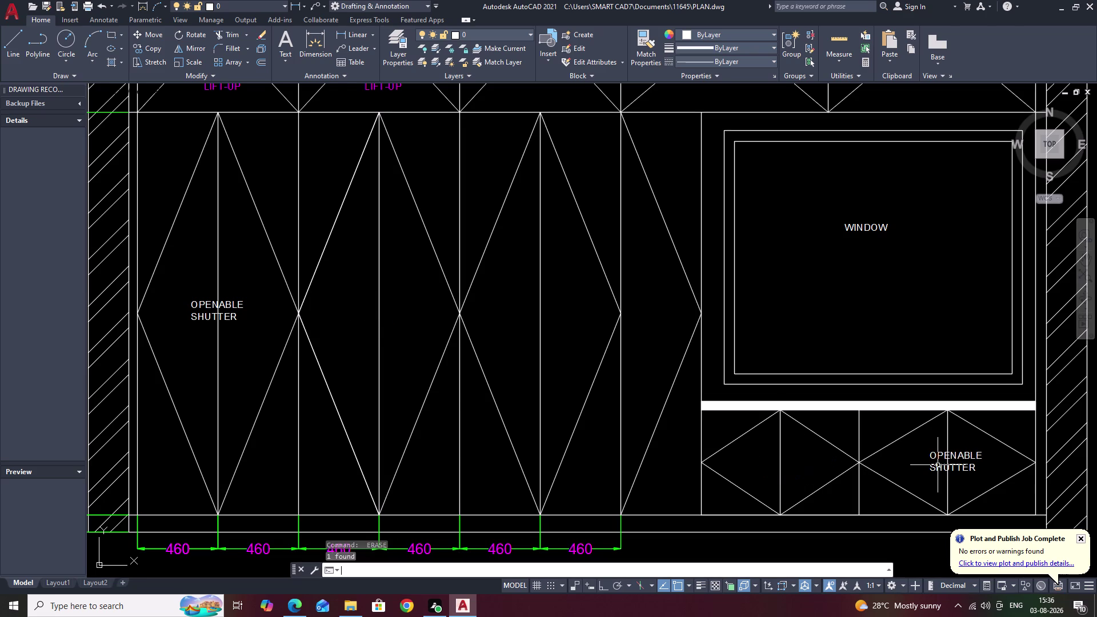
click(938, 457)
text(E)
key(space)
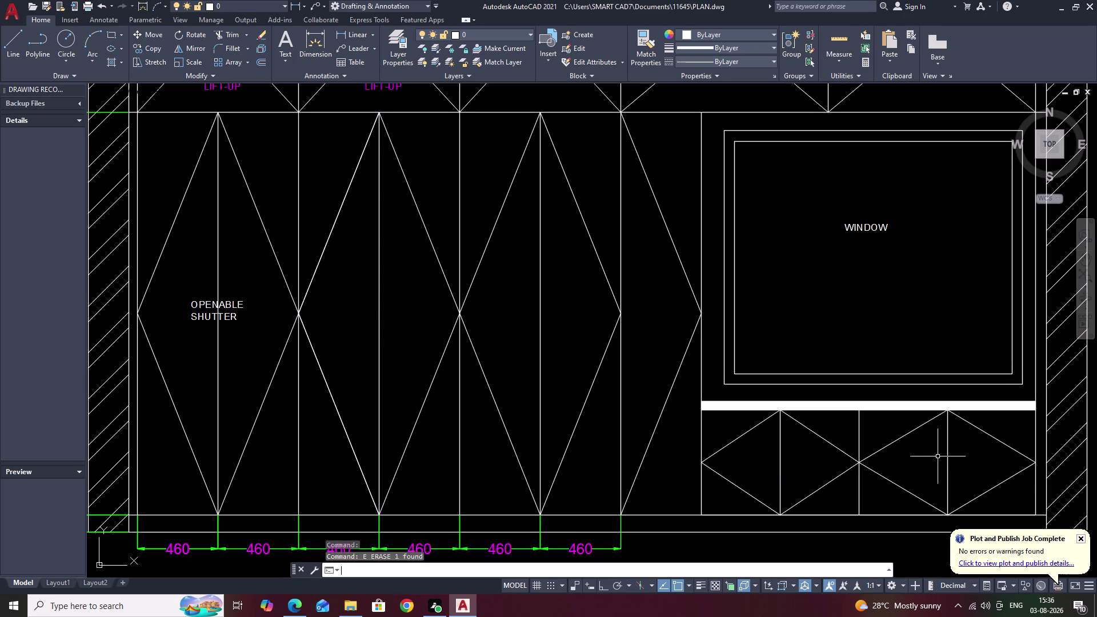
Erase the middle and right FILLER labels, then recentre the whole elevation.
middle_drag(637, 347, 854, 416)
middle_drag(582, 170, 609, 318)
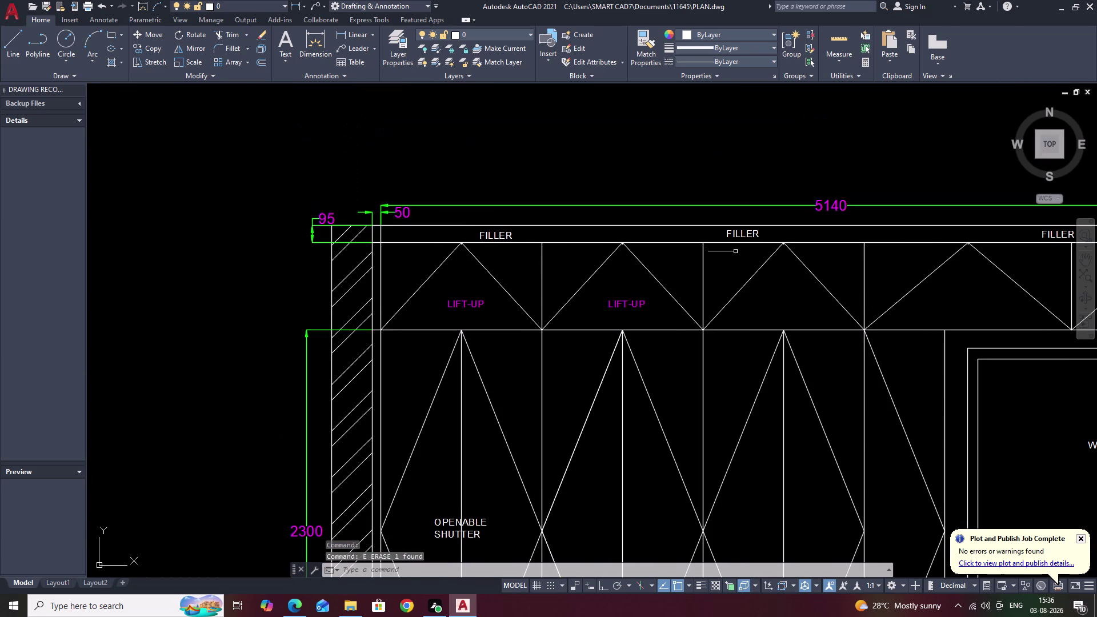
click(748, 235)
middle_drag(899, 237, 663, 245)
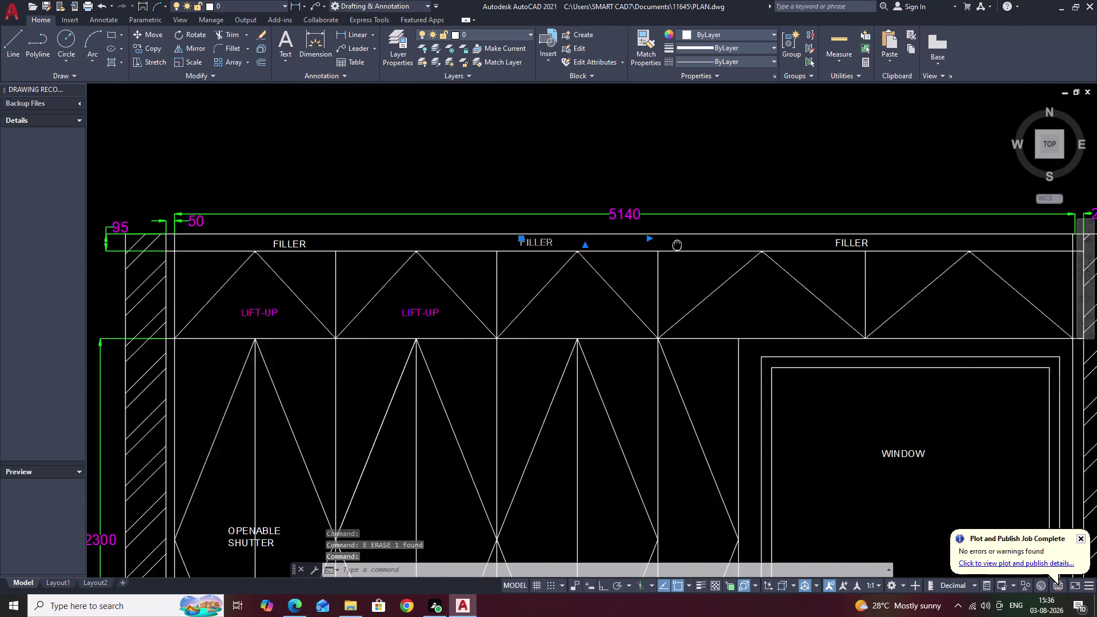
middle_drag(663, 245, 622, 245)
click(783, 245)
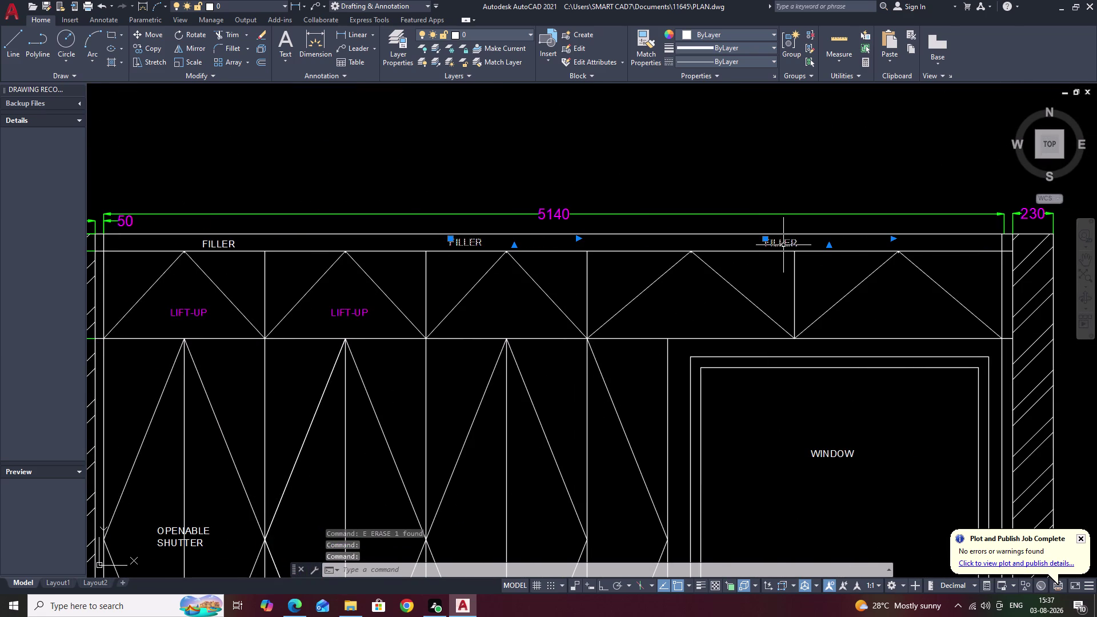
text(E)
key(space)
middle_drag(757, 323, 831, 206)
middle_drag(759, 276, 852, 234)
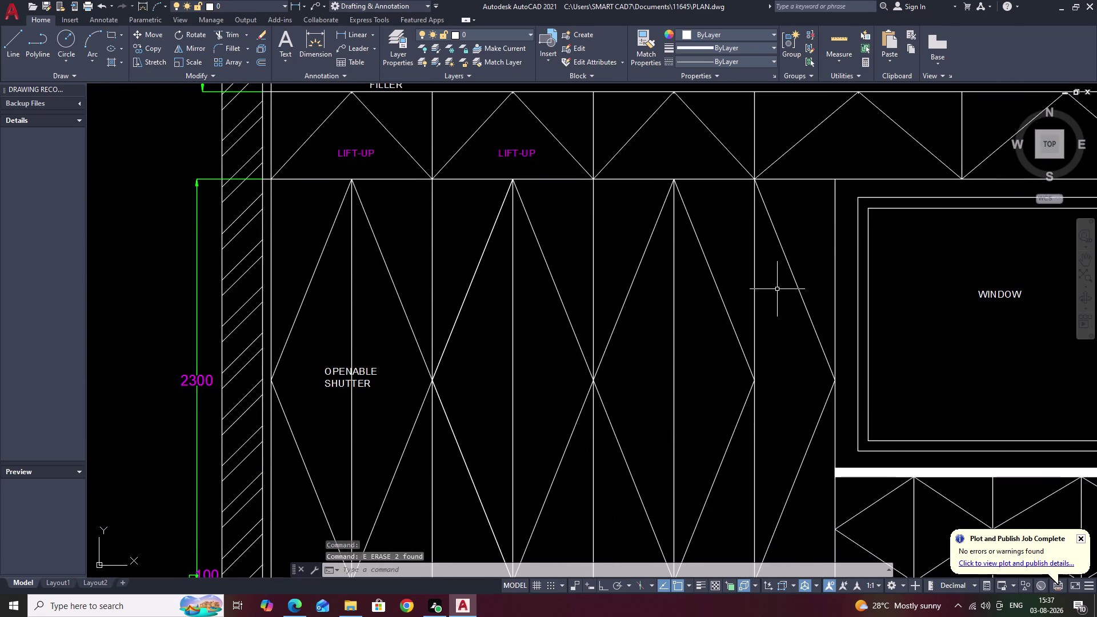
scroll(down, 3)
middle_drag(885, 291, 840, 336)
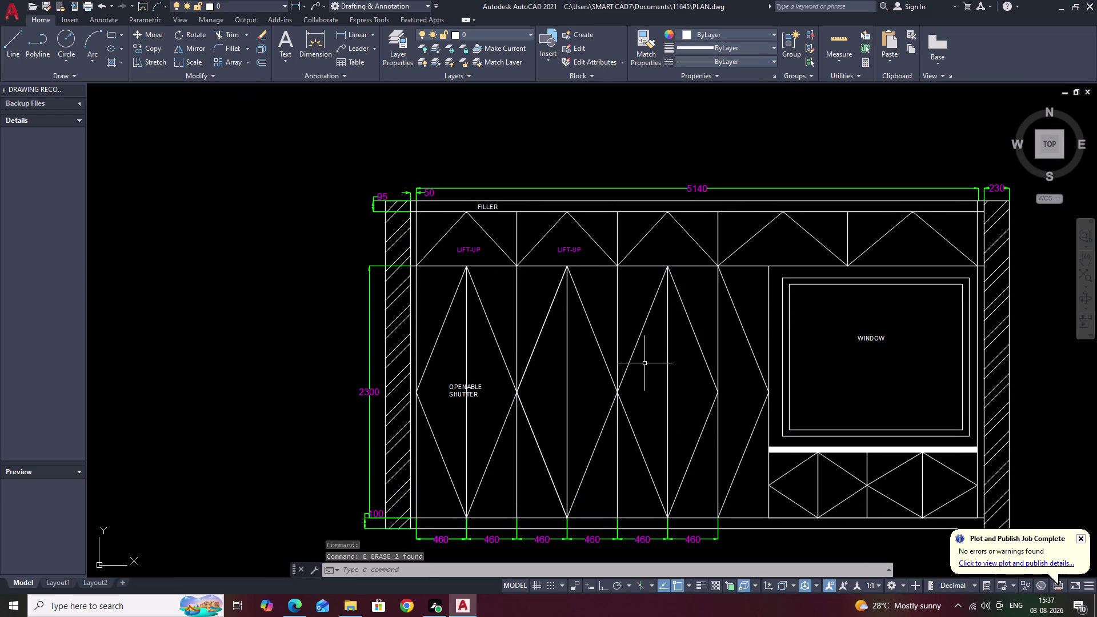
Colour the WINDOW label text Magenta and close the Text Editor.
drag(903, 324, 860, 335)
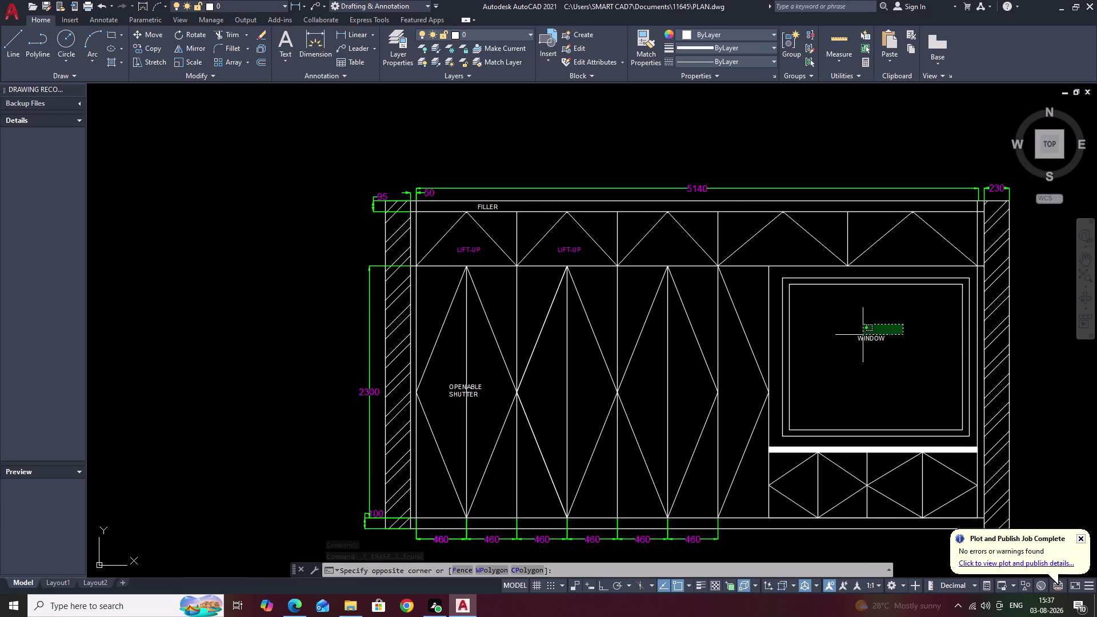
drag(861, 335, 852, 365)
click(888, 340)
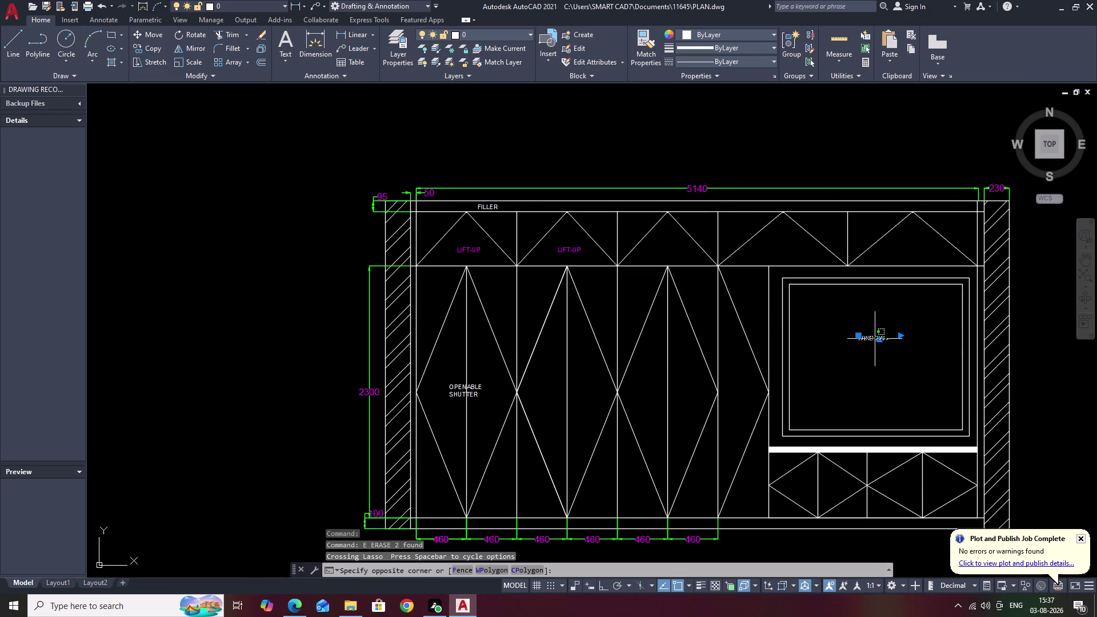
double_click(874, 338)
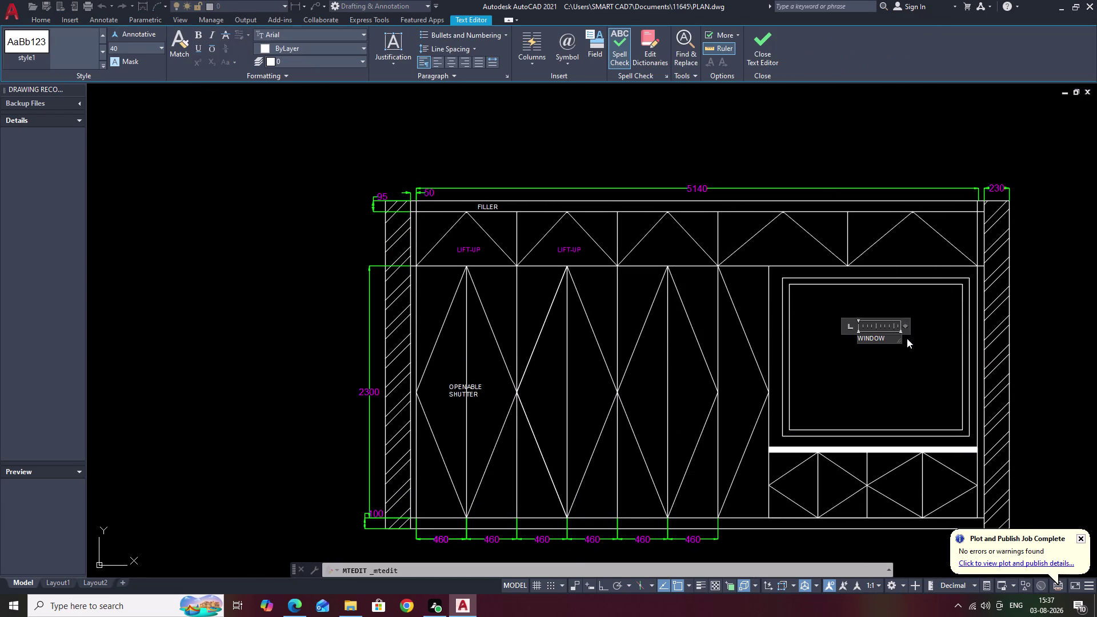
drag(889, 335, 817, 335)
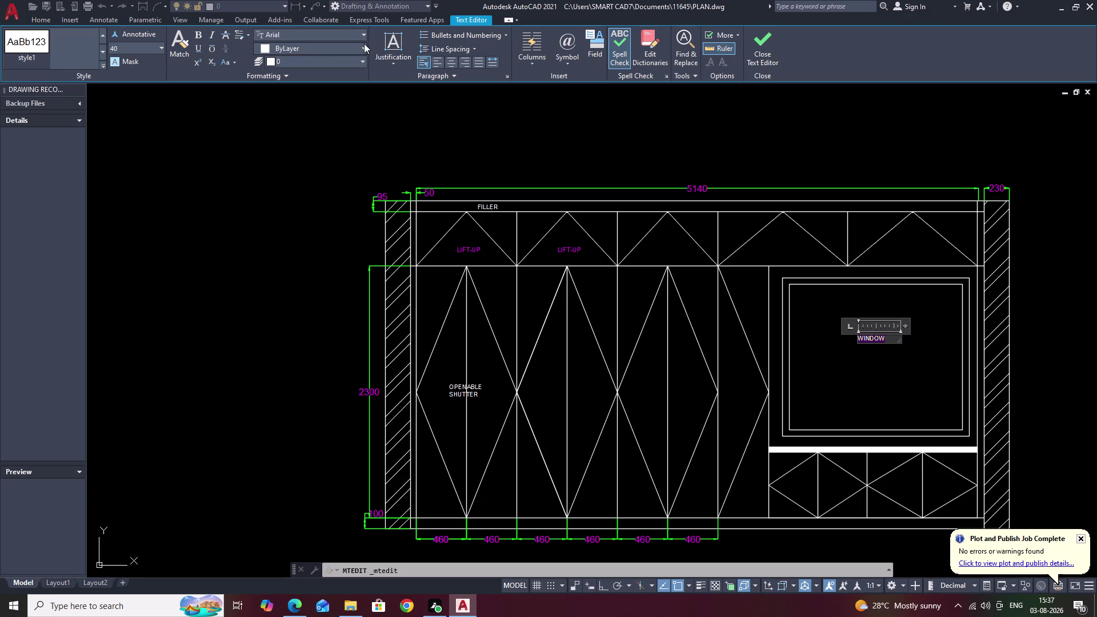
click(364, 43)
click(322, 164)
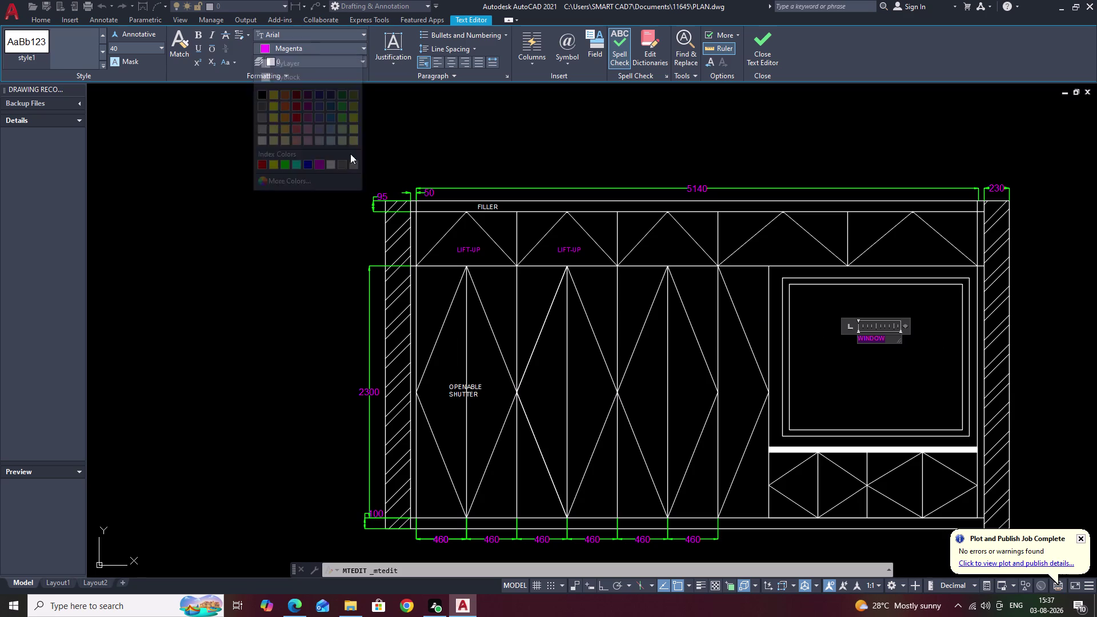
click(486, 132)
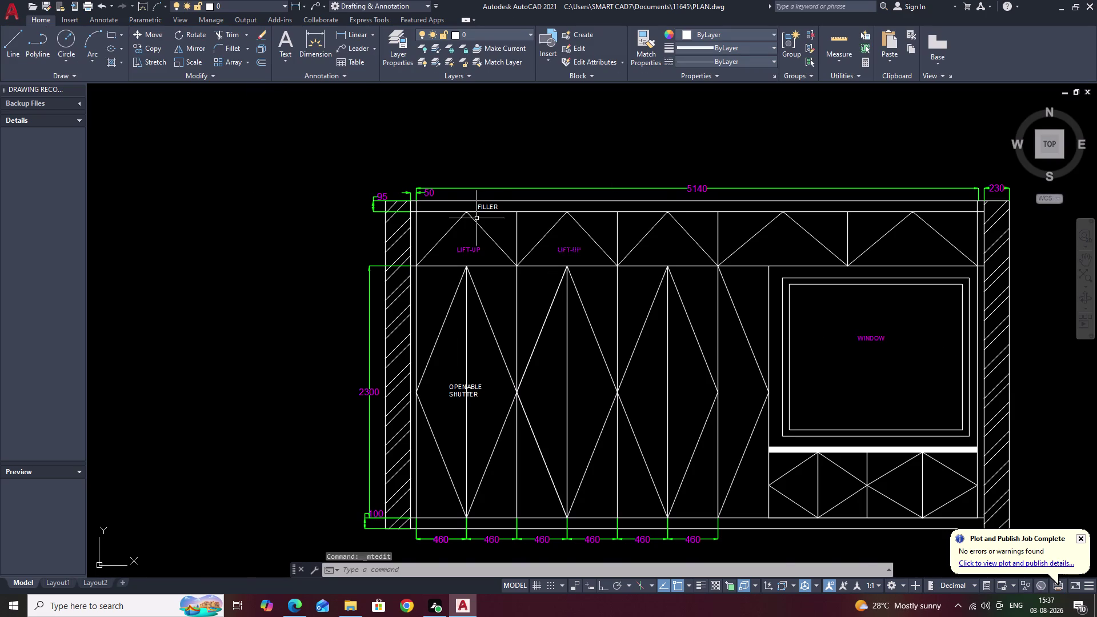
Select the FILLER label in the top band and start editing it.
scroll(up, 3)
click(542, 189)
drag(541, 190, 475, 188)
double_click(474, 189)
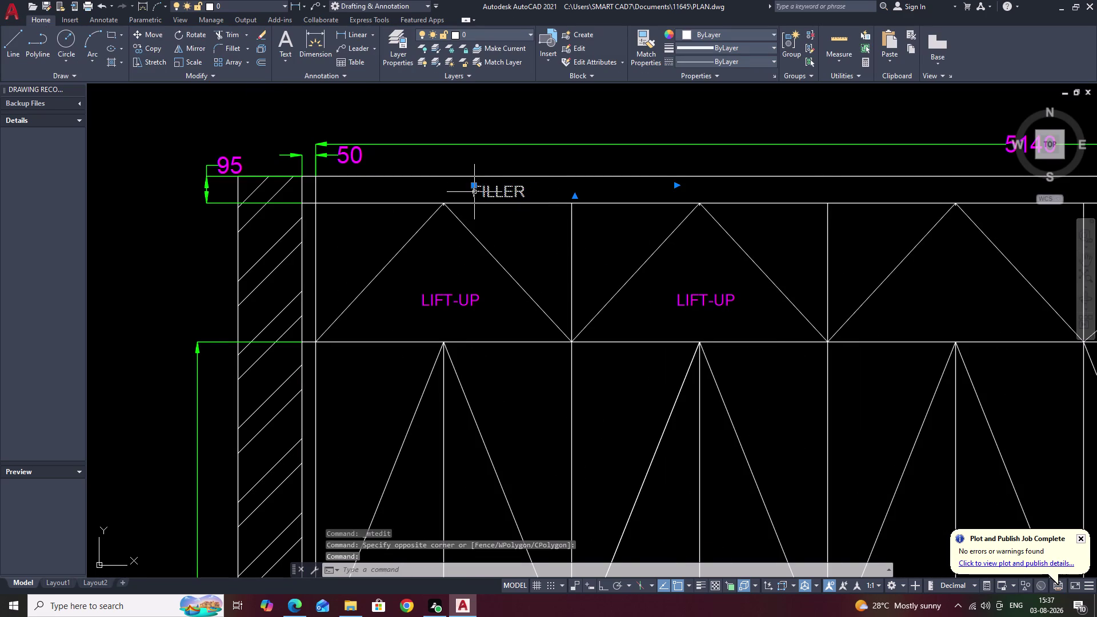
Highlight the FILLER text, apply Magenta, and exit the editor.
double_click(494, 191)
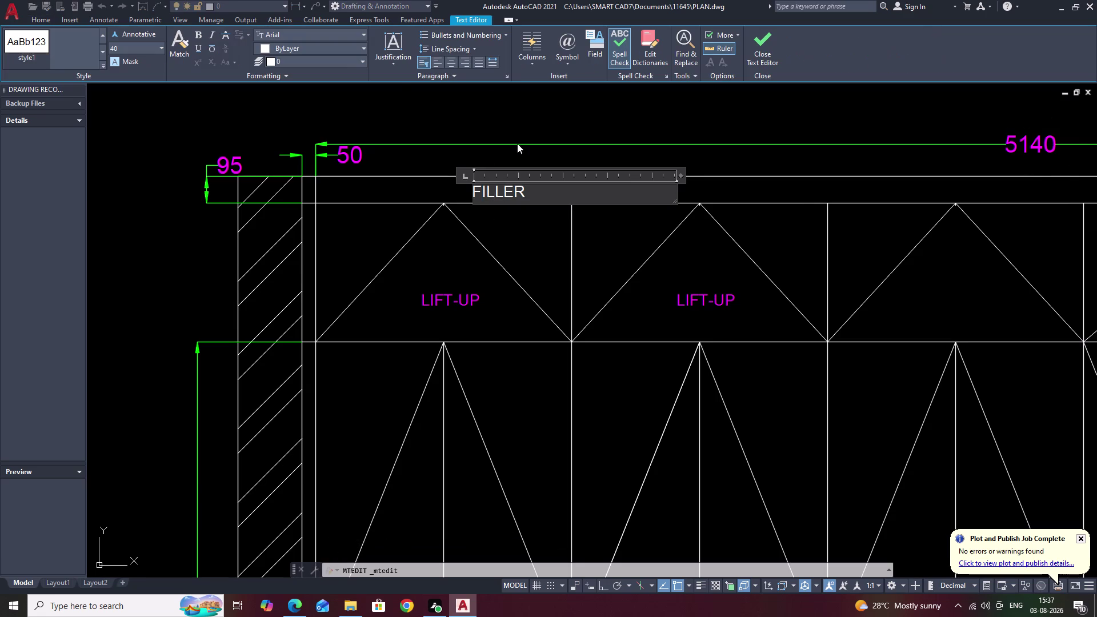
drag(550, 187, 440, 186)
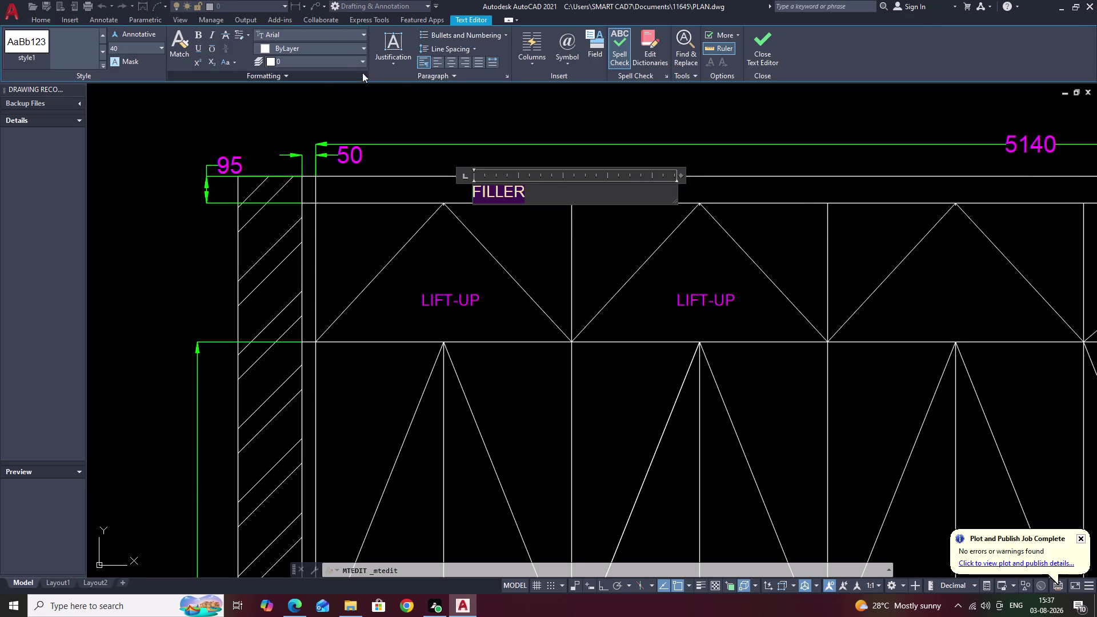
click(361, 44)
click(320, 167)
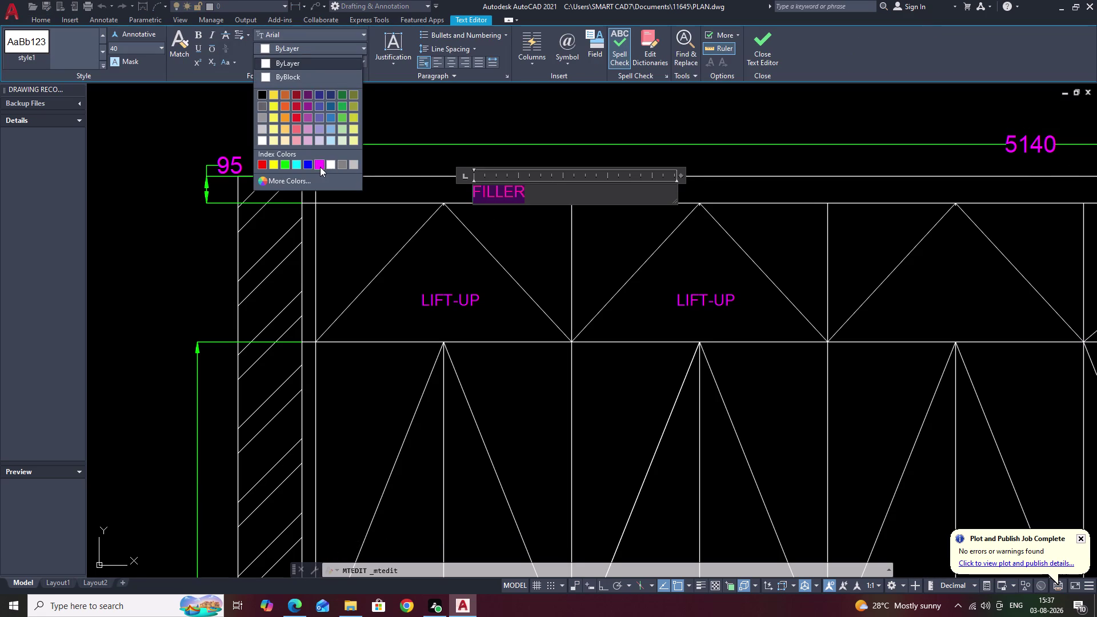
key(Escape)
Start copying the FILLER label with CO, cancel, and reselect the label.
right_click(512, 195)
click(511, 195)
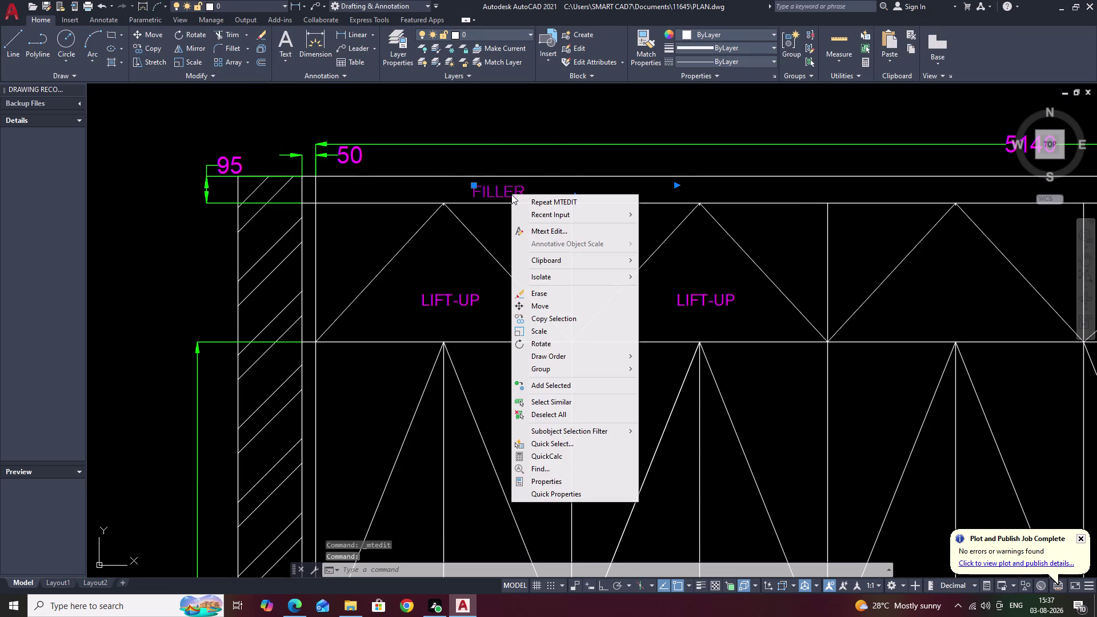
text(CO)
key(space)
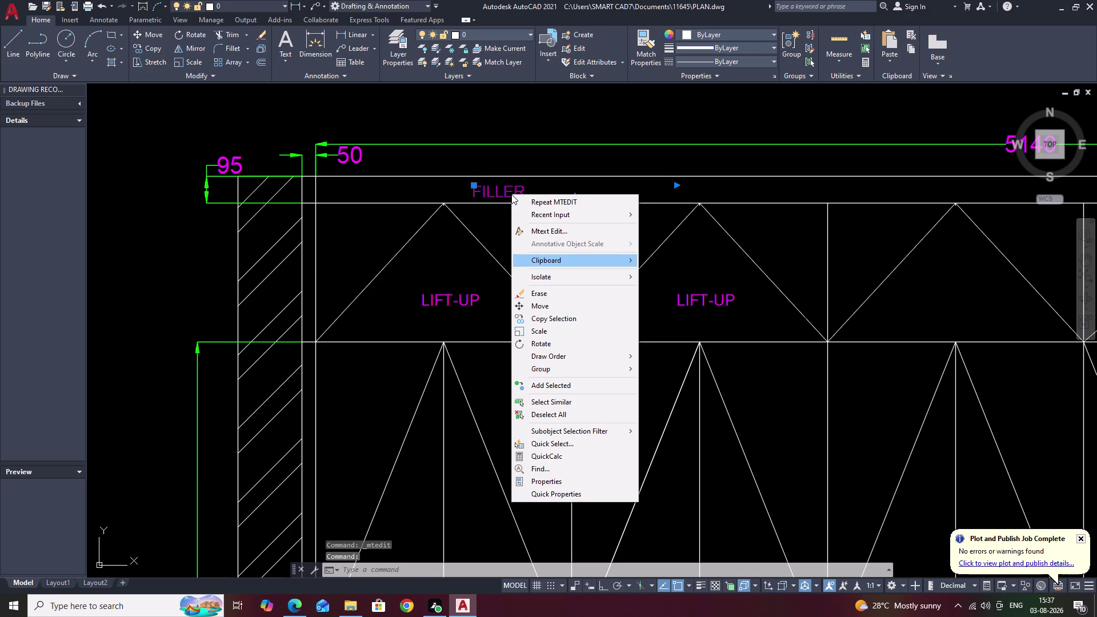
key(Escape)
key(Escape)
key(Escape)
click(510, 193)
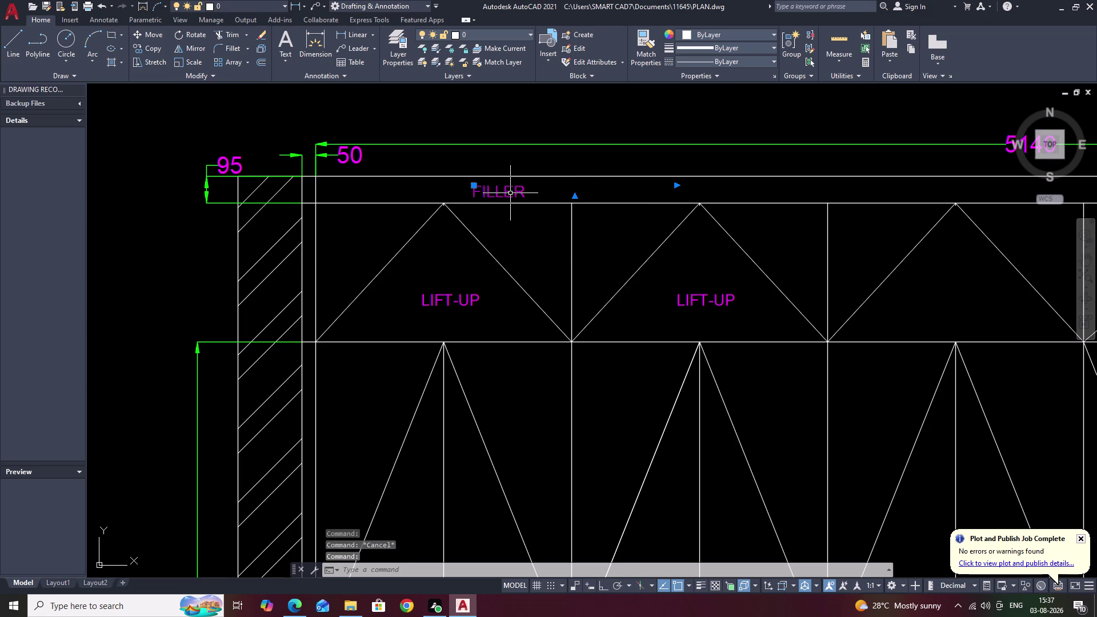
Copy the magenta FILLER label to the middle and far right of the top filler band.
text(CO)
key(space)
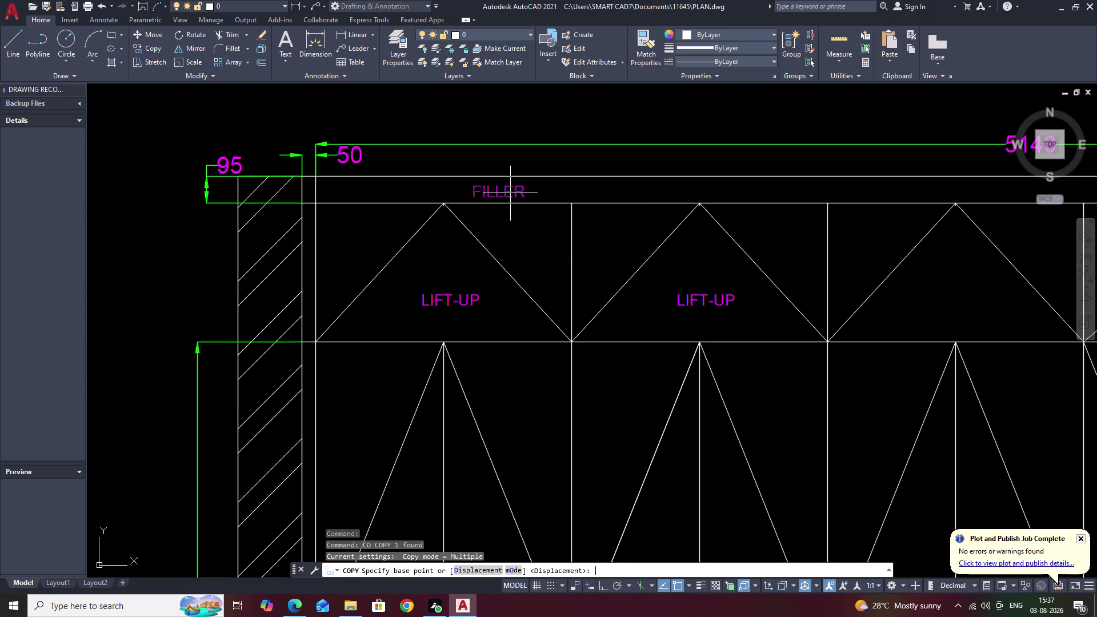
click(509, 195)
right_click(845, 193)
click(846, 194)
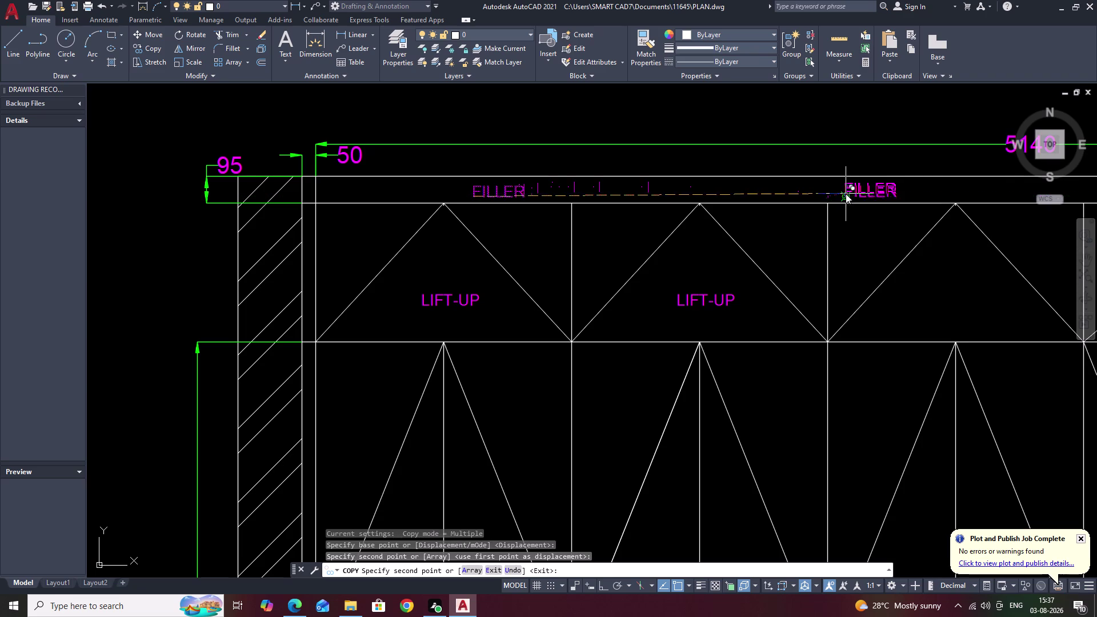
key(Escape)
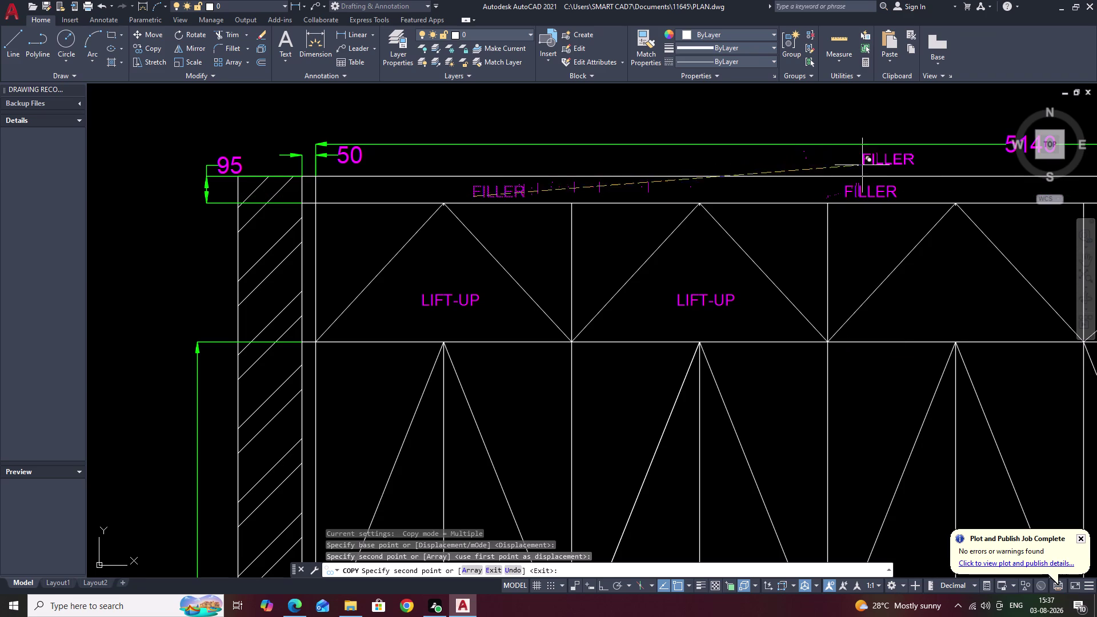
middle_drag(958, 194, 574, 211)
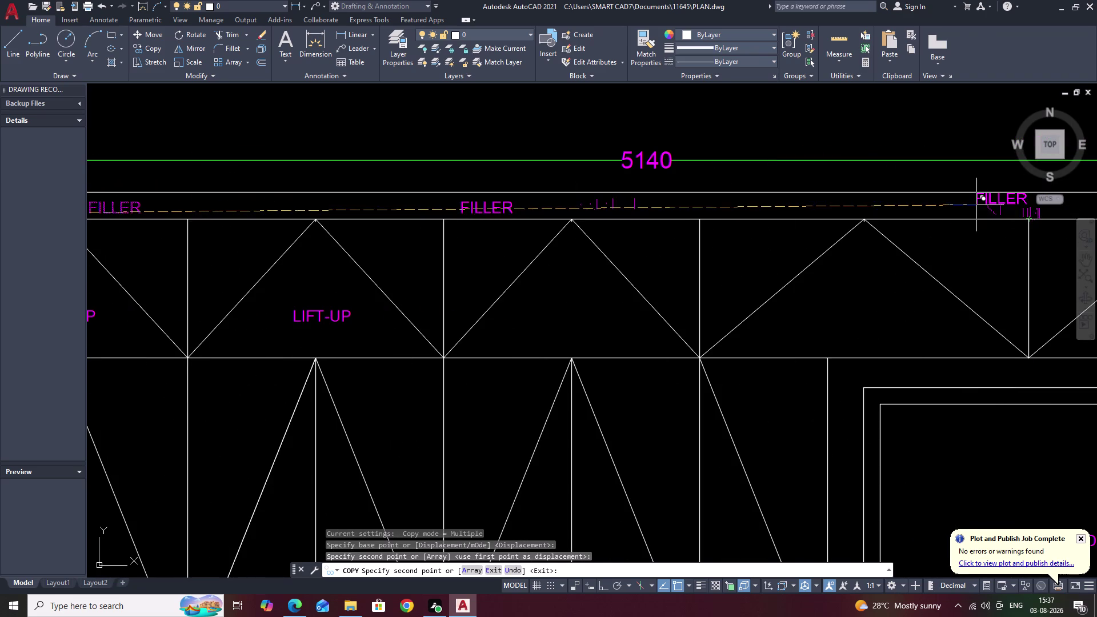
right_click(977, 209)
click(977, 209)
middle_drag(938, 216, 704, 243)
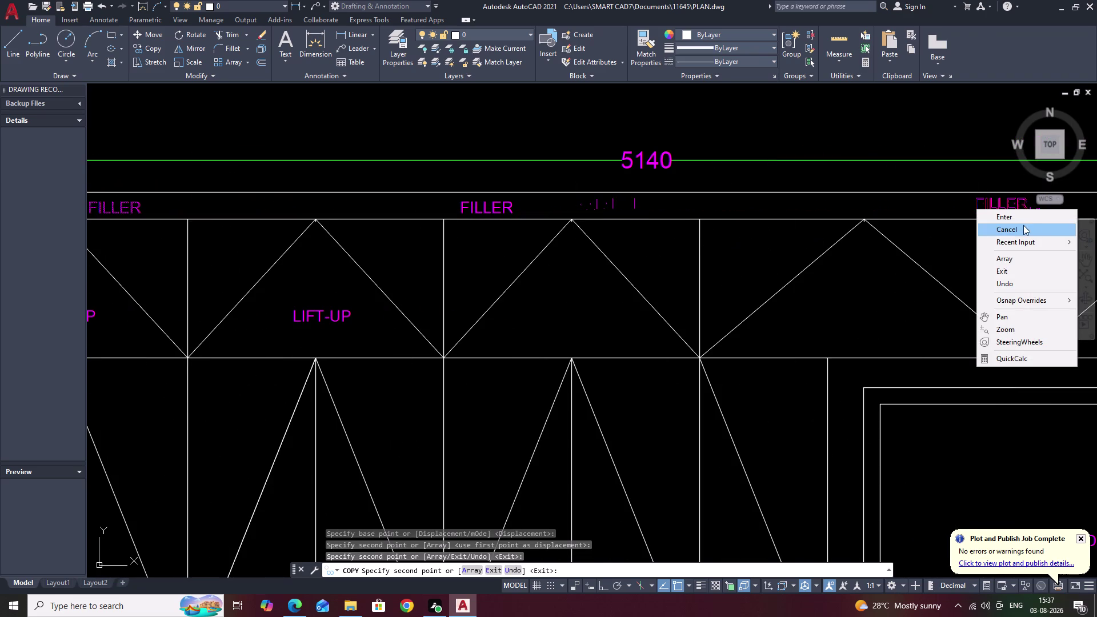
click(1022, 215)
Move the view down to the LIFT-UP labels and select the second one.
scroll(down, 3)
middle_drag(965, 232, 849, 234)
key(Escape)
middle_drag(669, 274, 734, 224)
scroll(up, 3)
drag(712, 223, 678, 259)
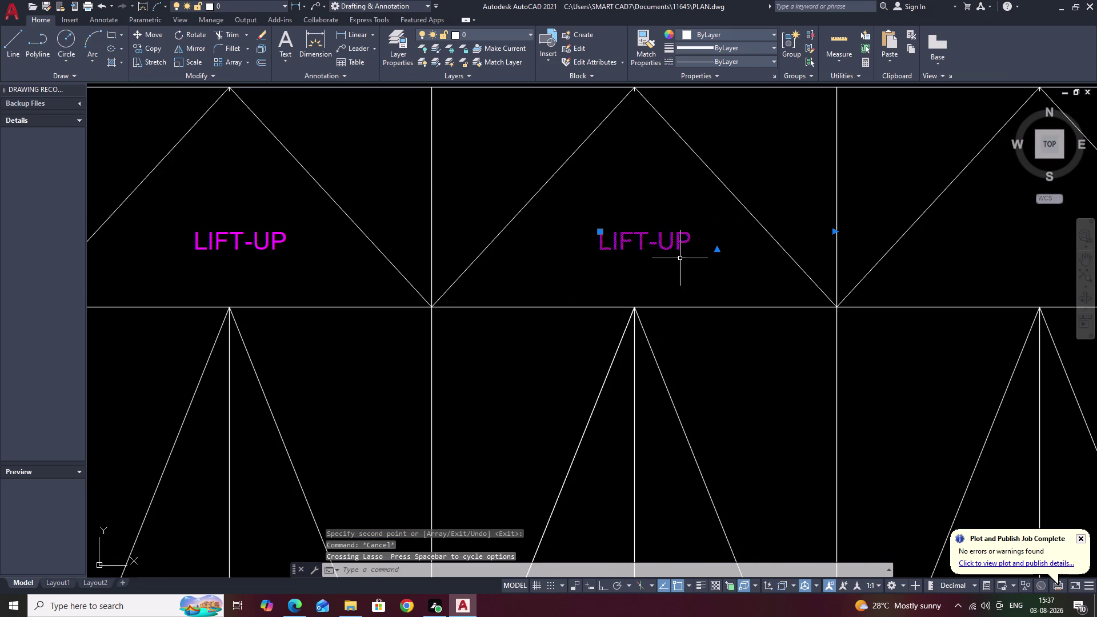
Copy the LIFT-UP label into the next upper cabinet bay.
text(CO)
key(space)
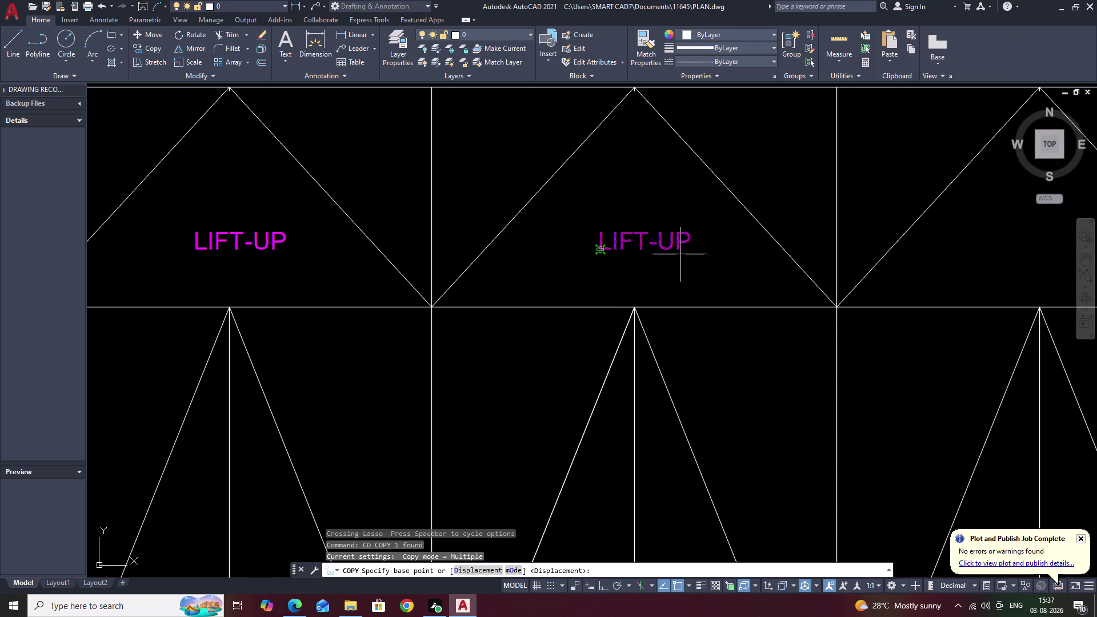
scroll(up, 3)
click(620, 242)
scroll(down, 3)
middle_drag(834, 267, 361, 271)
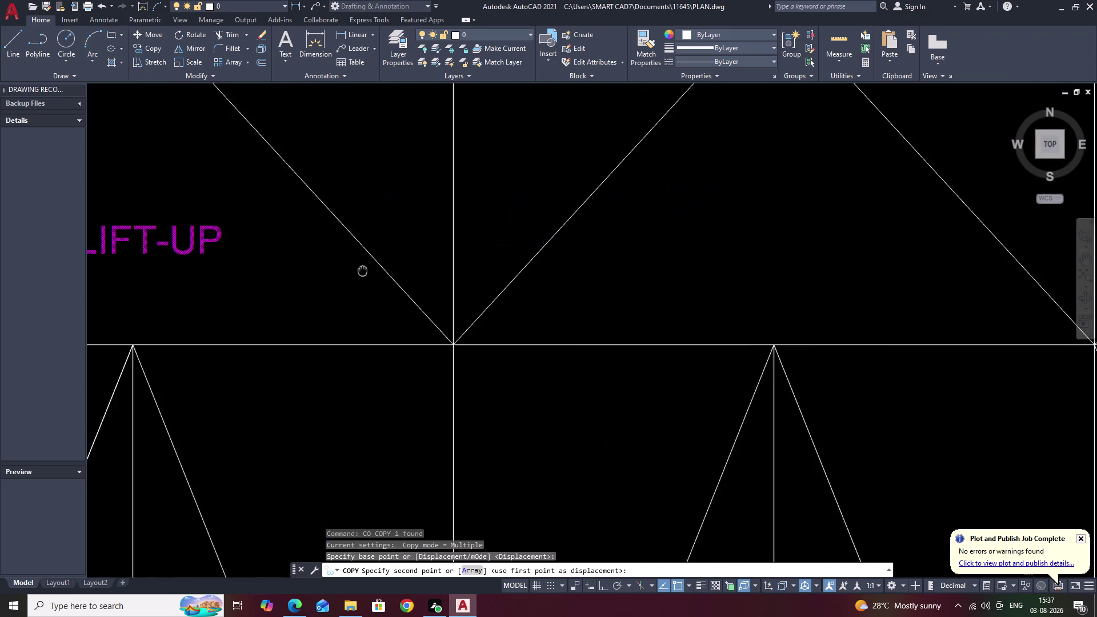
middle_drag(361, 271, 357, 271)
right_click(809, 251)
click(809, 251)
scroll(down, 3)
click(847, 258)
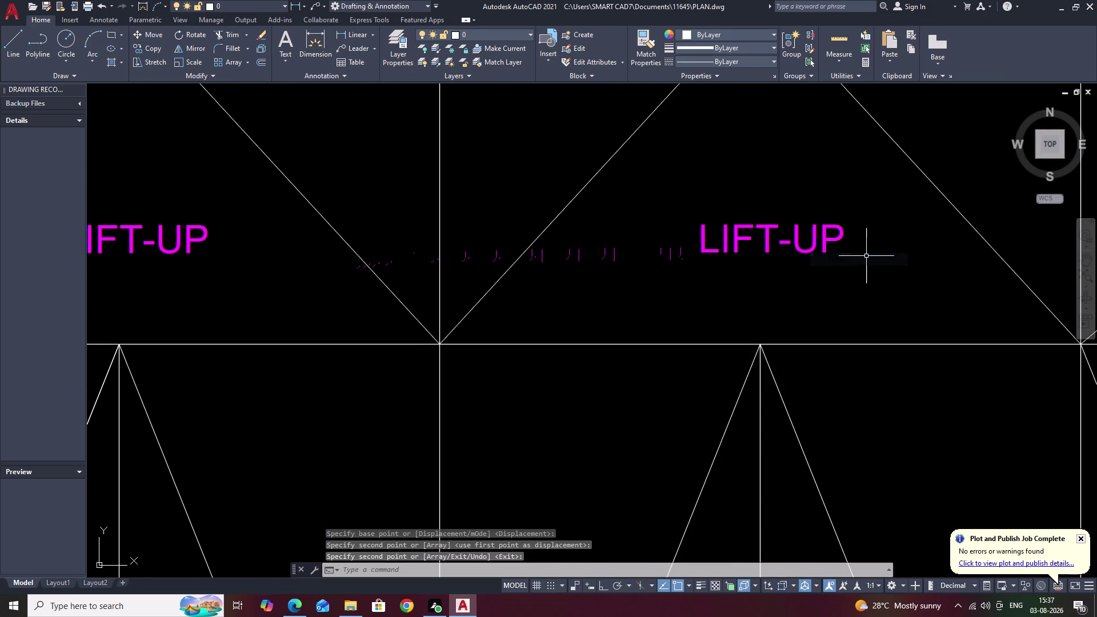
Copy the new LIFT-UP label into the two remaining upper panels to the right.
middle_drag(867, 256, 739, 285)
drag(712, 235, 579, 313)
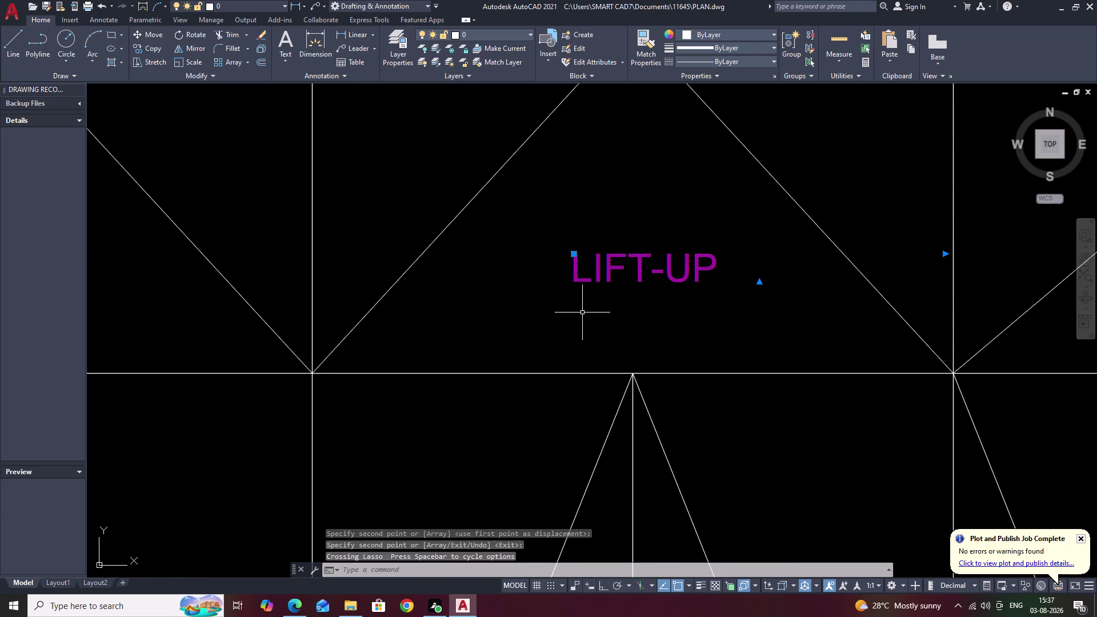
text(CO)
key(space)
scroll(up, 3)
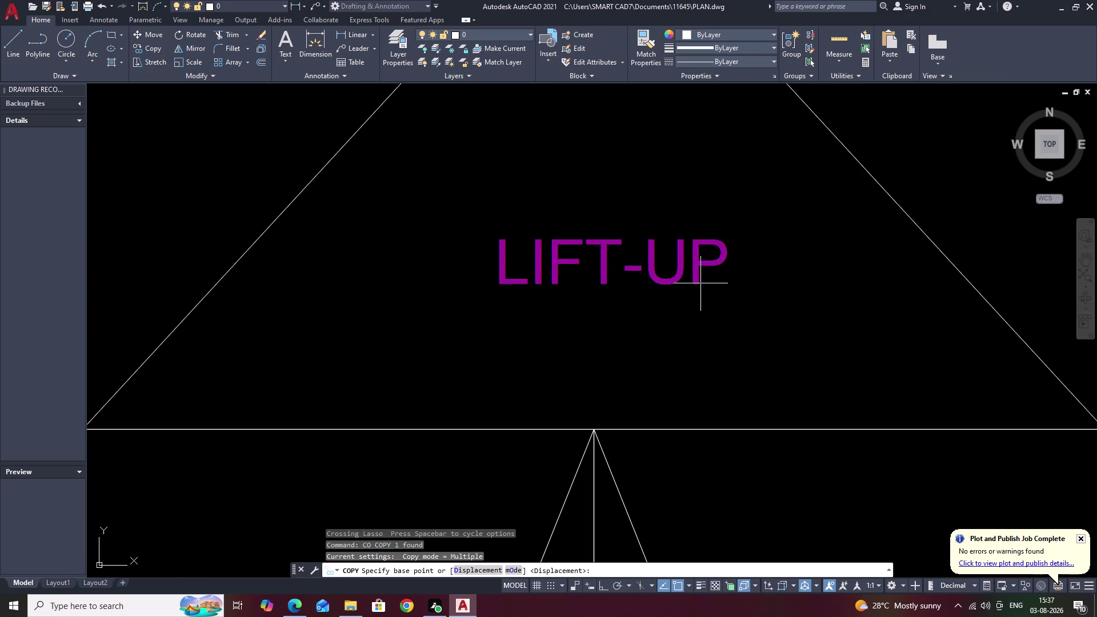
click(696, 283)
scroll(down, 3)
middle_drag(786, 293, 428, 285)
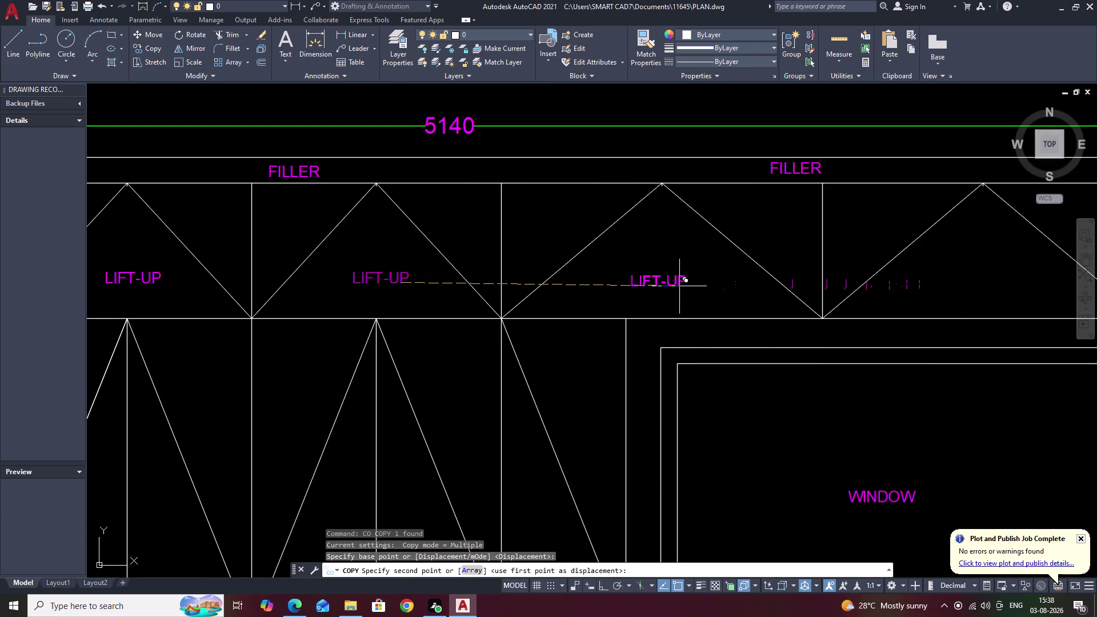
click(679, 286)
click(1037, 282)
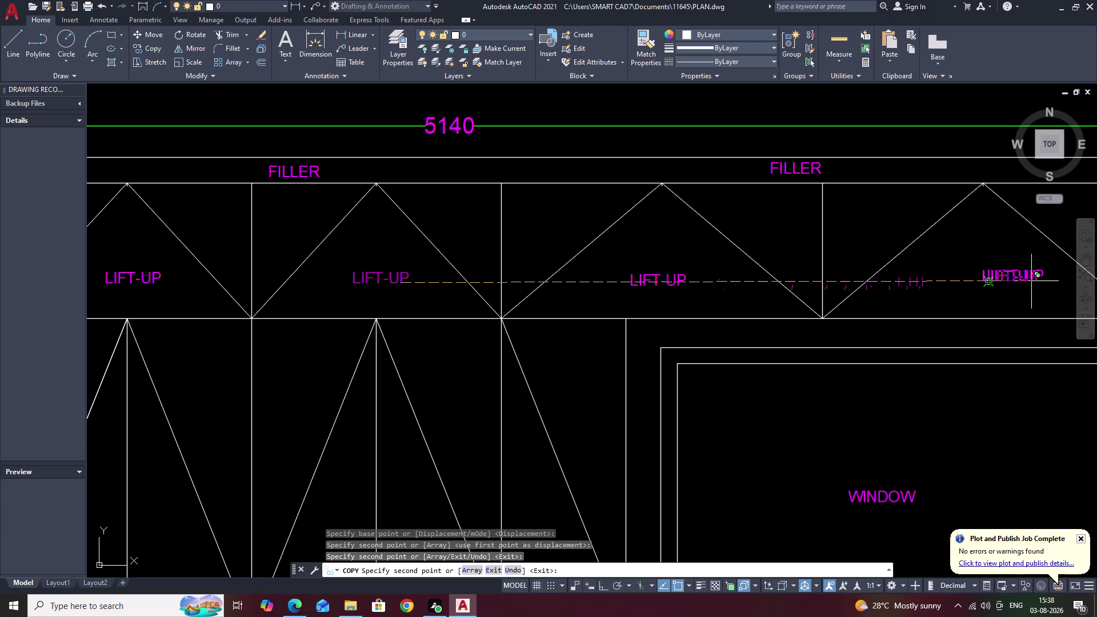
scroll(down, 3)
key(Escape)
scroll(up, 3)
middle_drag(622, 358, 657, 284)
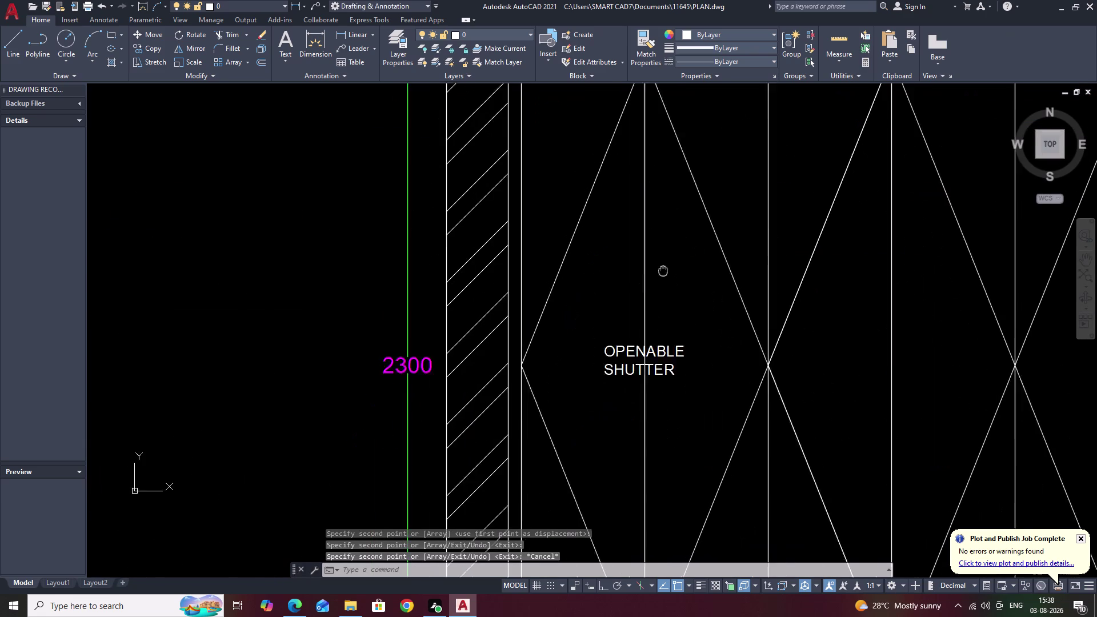
Open the white OPENABLE SHUTTER mtext for in-place editing.
middle_drag(657, 285, 671, 249)
drag(687, 293, 633, 336)
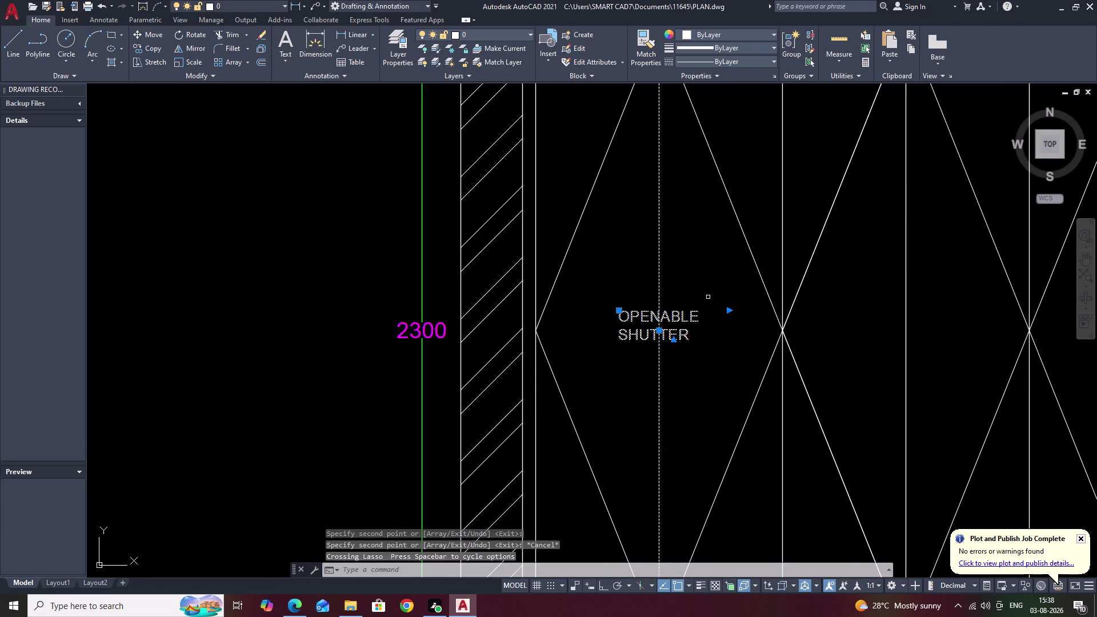
double_click(689, 321)
double_click(685, 314)
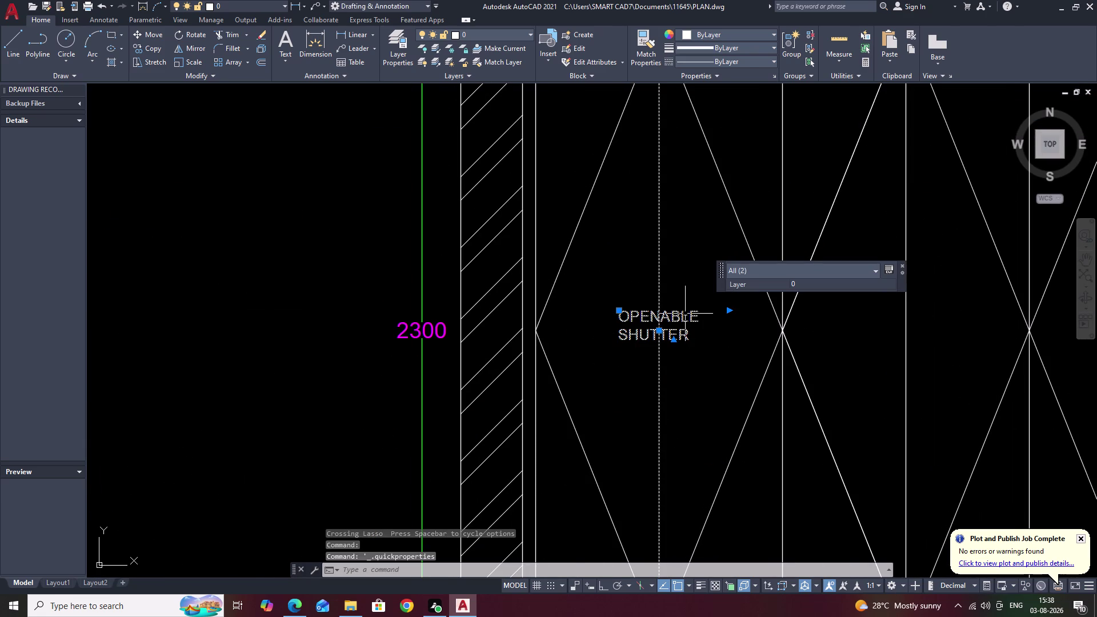
key(Escape)
click(681, 314)
right_click(681, 314)
click(681, 315)
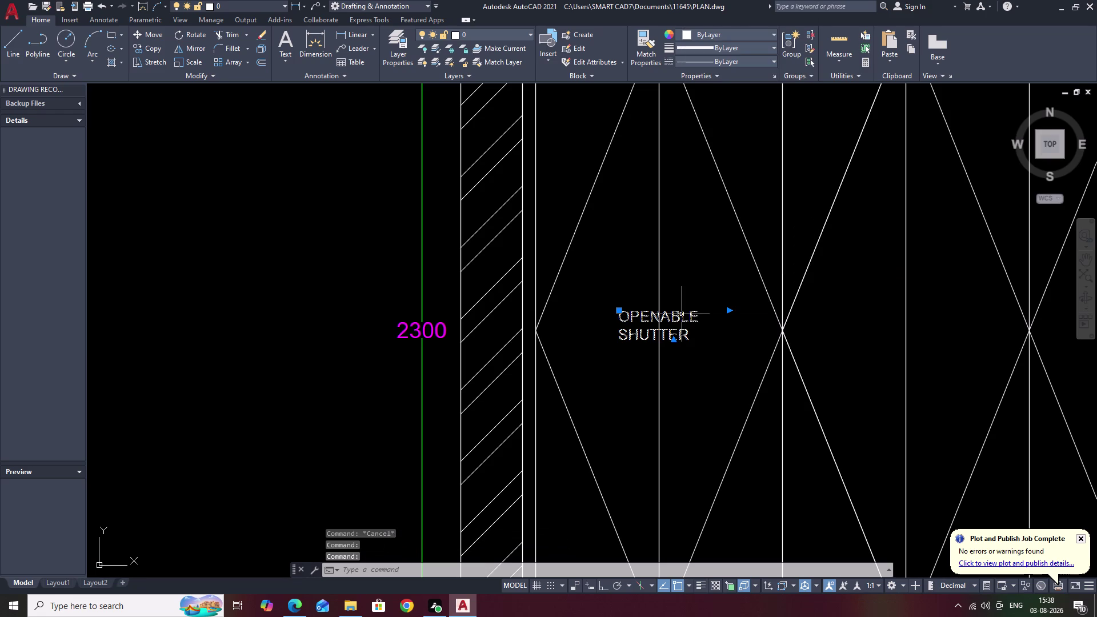
double_click(682, 315)
key(Escape)
double_click(684, 319)
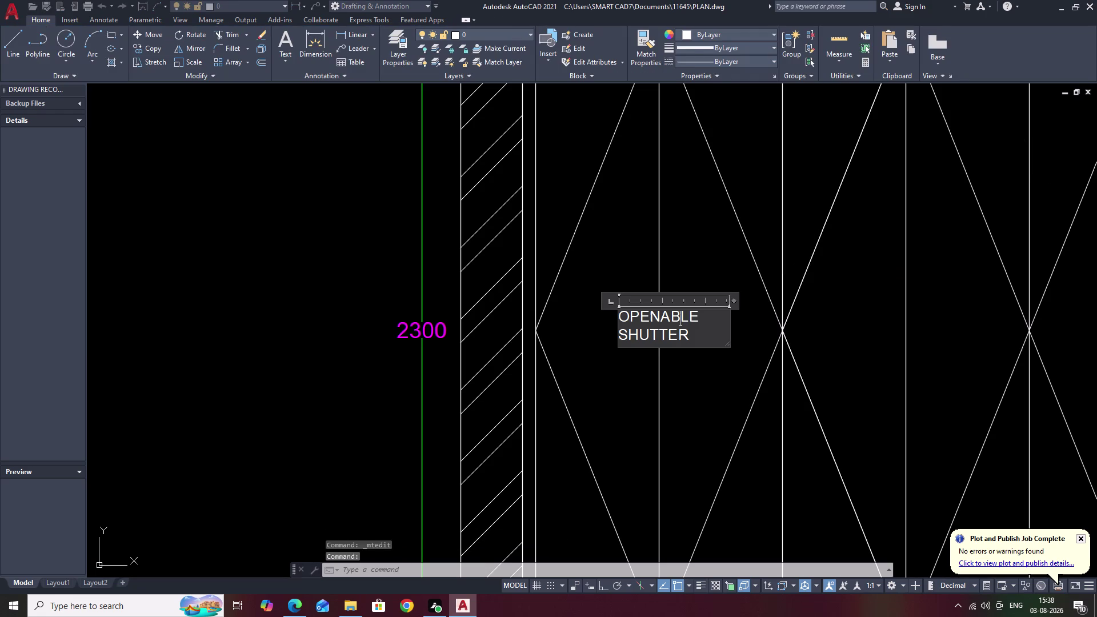
Highlight both lines of the OPENABLE SHUTTER text in the editor.
drag(691, 344, 626, 308)
right_click(692, 344)
click(651, 320)
right_click(652, 320)
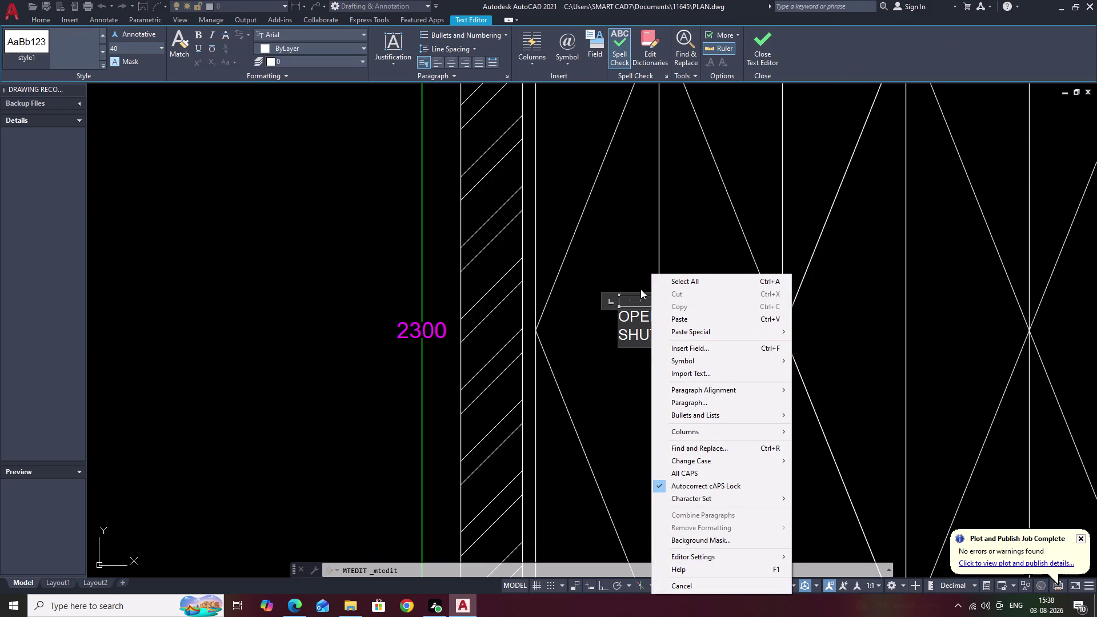
click(727, 226)
key(Escape)
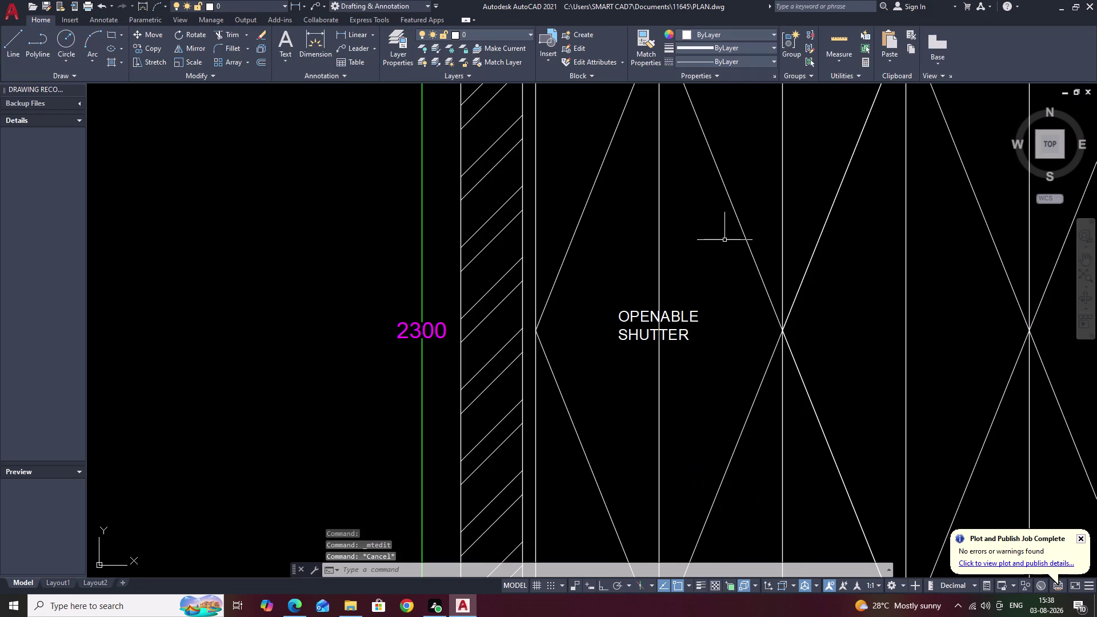
double_click(690, 313)
drag(698, 332, 695, 334)
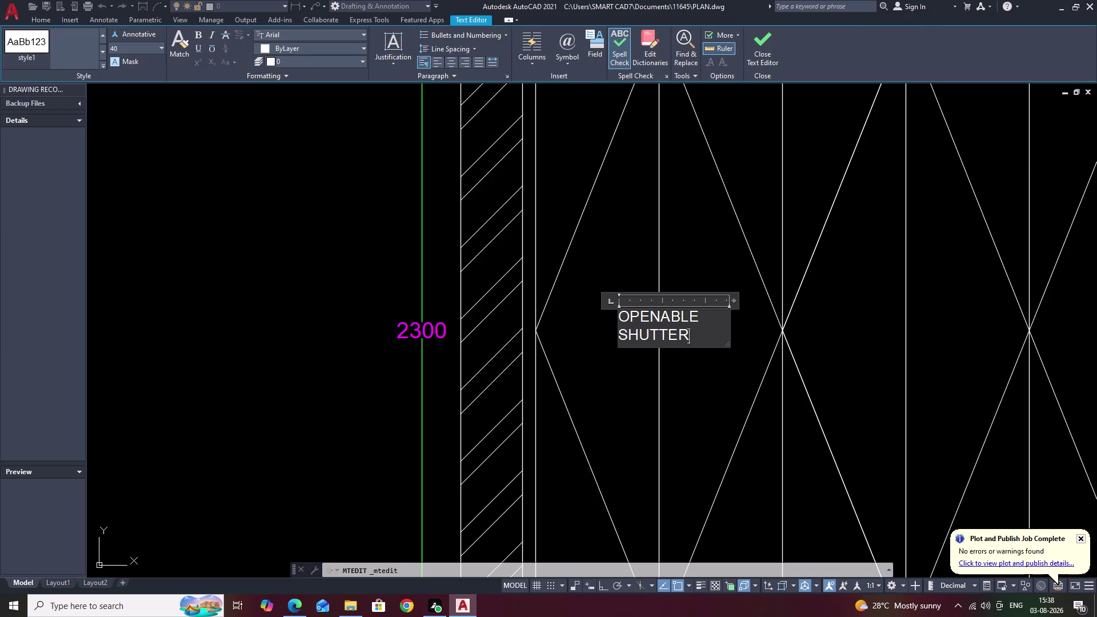
drag(695, 334, 626, 314)
drag(622, 306, 611, 306)
click(694, 329)
drag(694, 328, 625, 308)
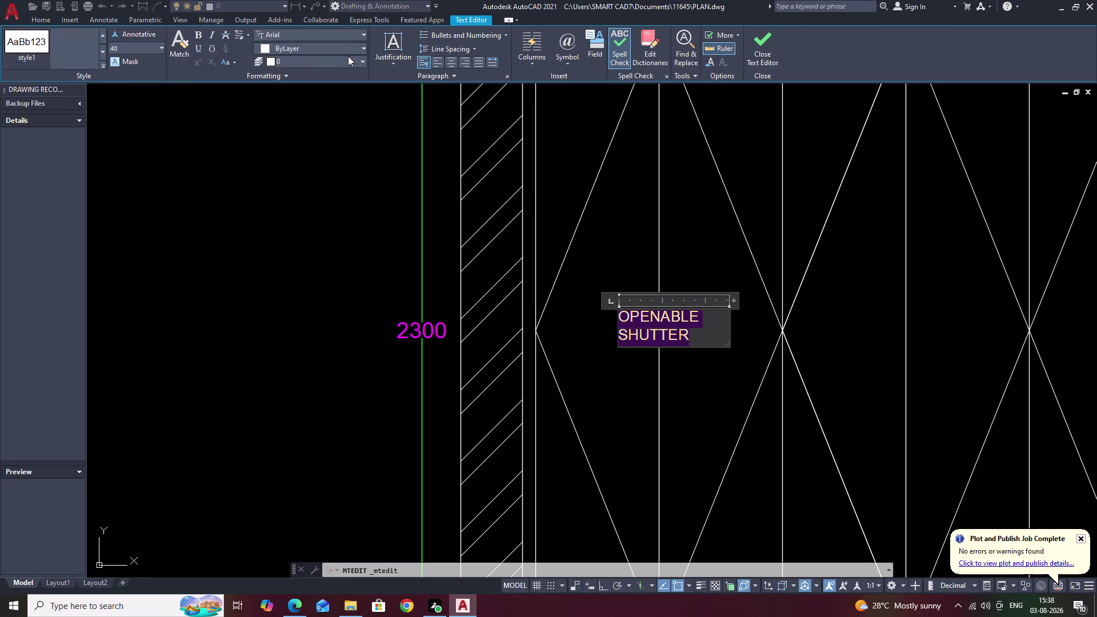
Set the highlighted OPENABLE SHUTTER text colour to Magenta and finish editing.
click(363, 47)
right_click(363, 47)
click(363, 47)
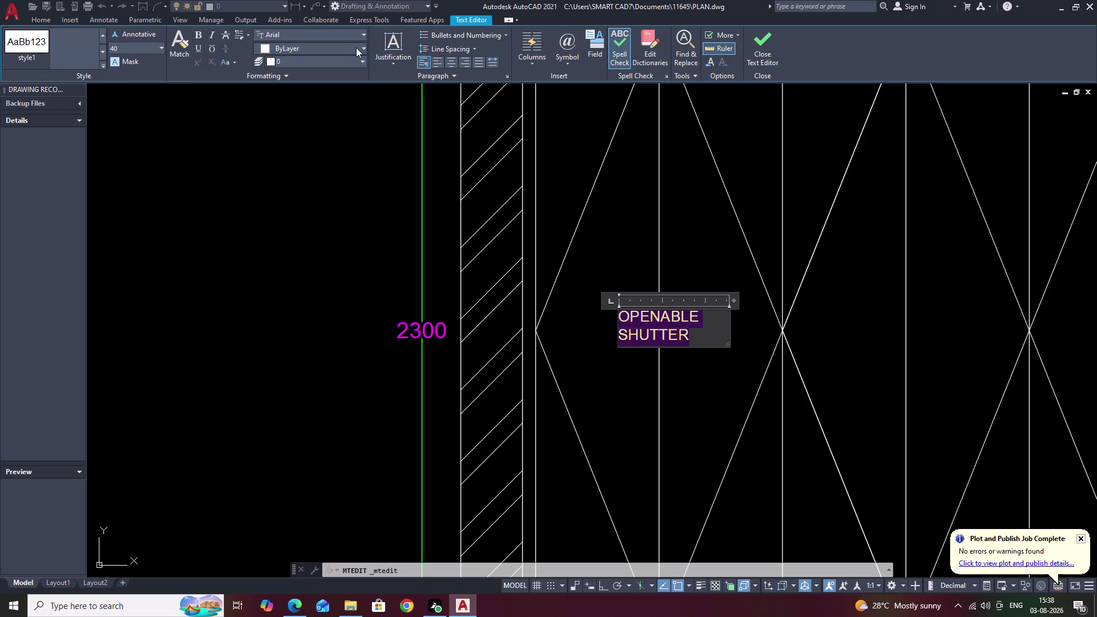
click(356, 48)
double_click(320, 164)
right_click(320, 164)
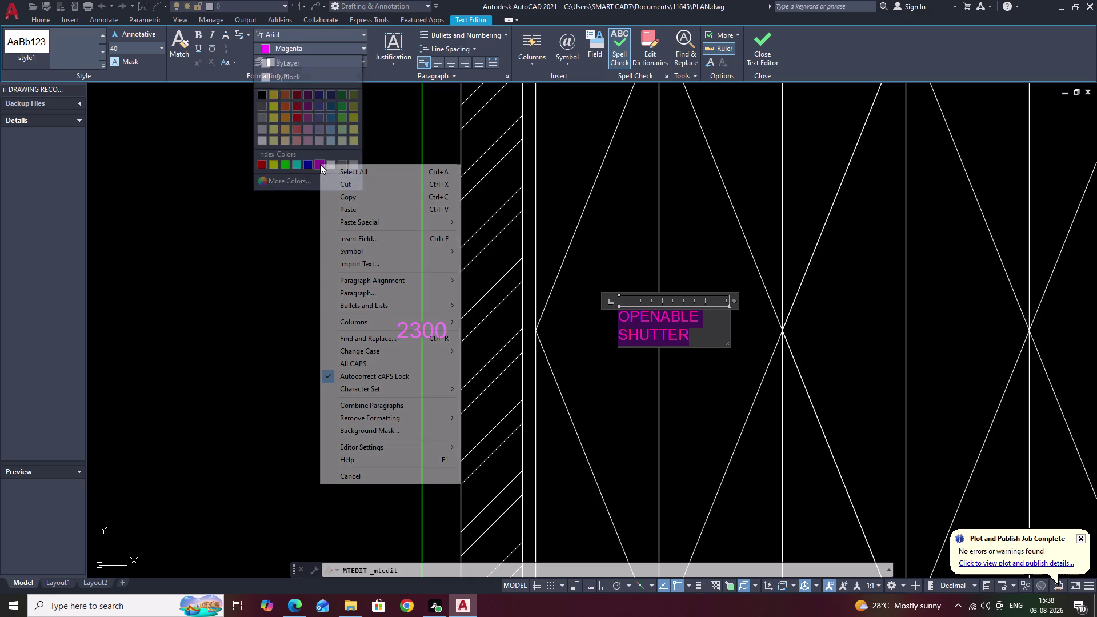
key(Escape)
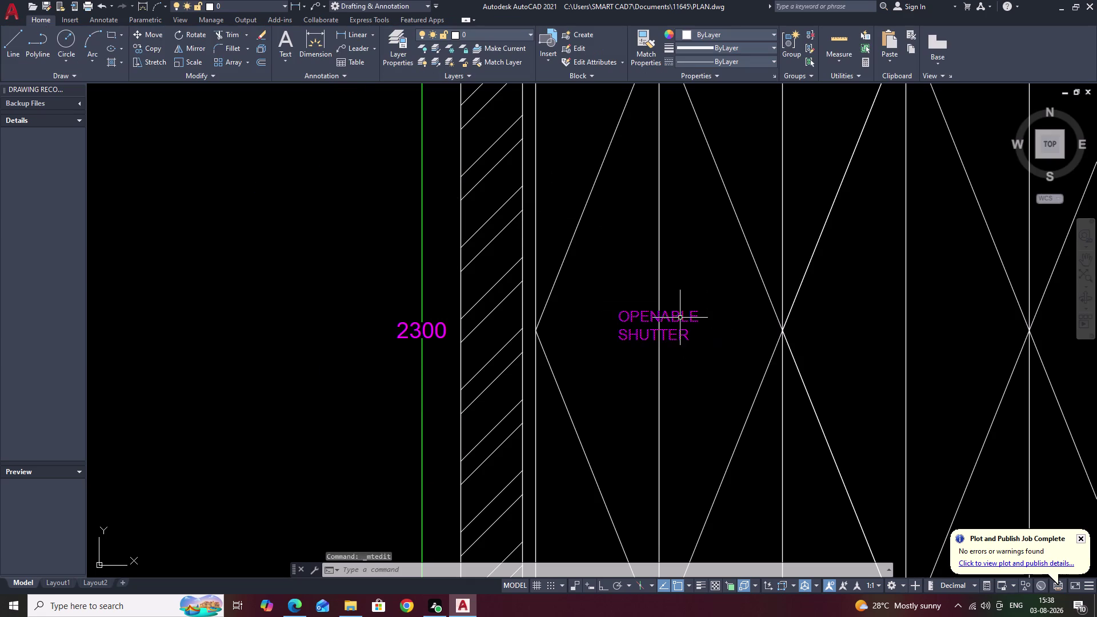
click(679, 318)
Copy the magenta OPENABLE SHUTTER label into the next two shutter panels.
text(CO)
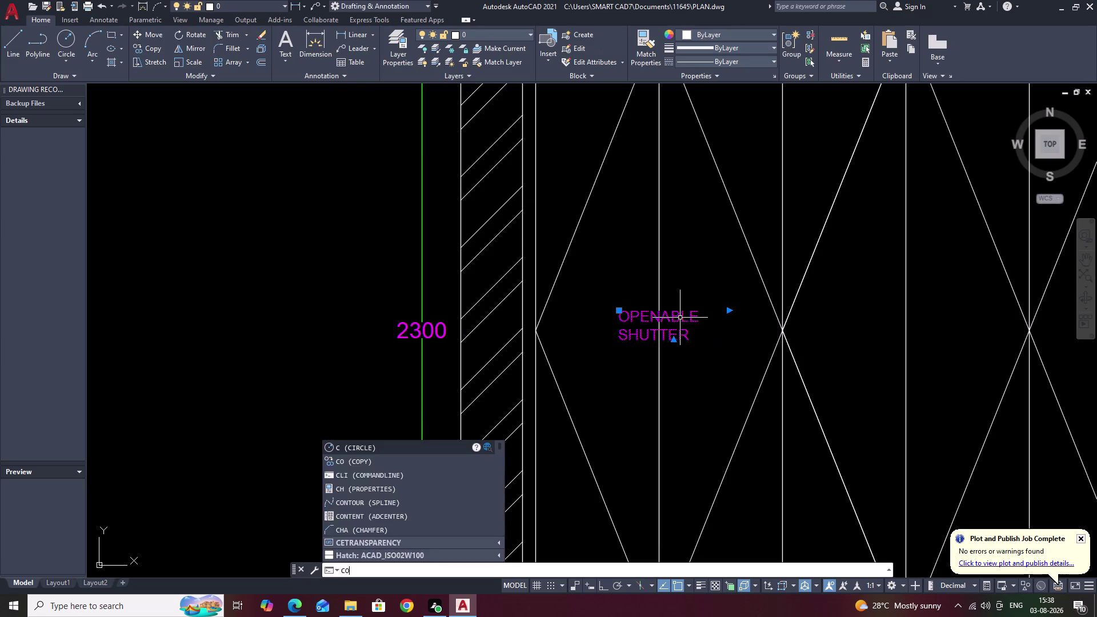
key(space)
scroll(up, 3)
click(674, 325)
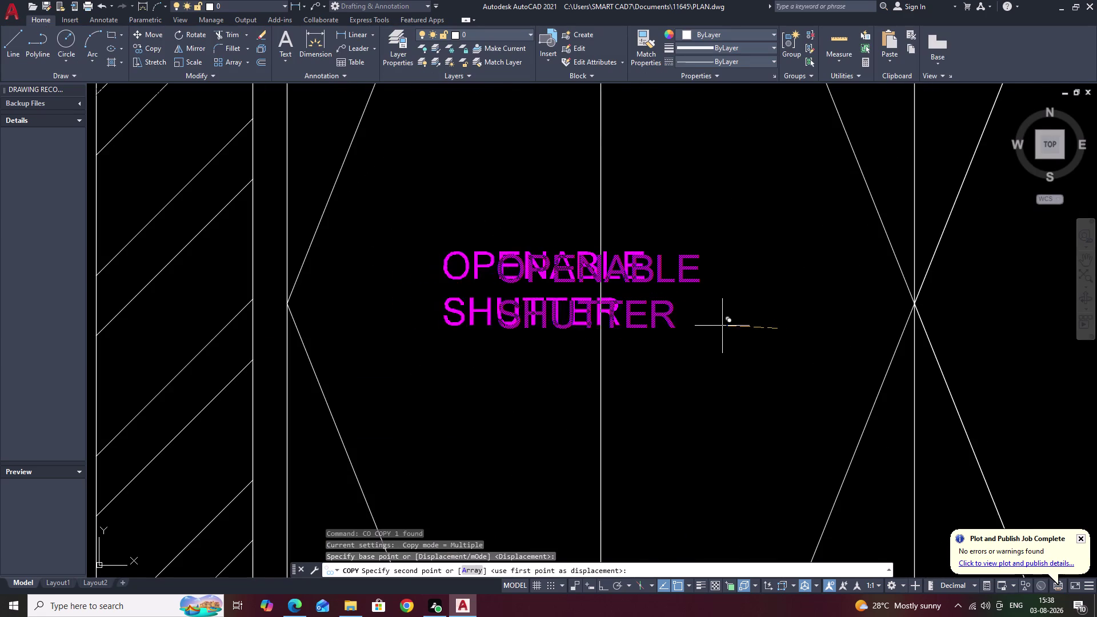
scroll(down, 3)
middle_drag(771, 328, 488, 327)
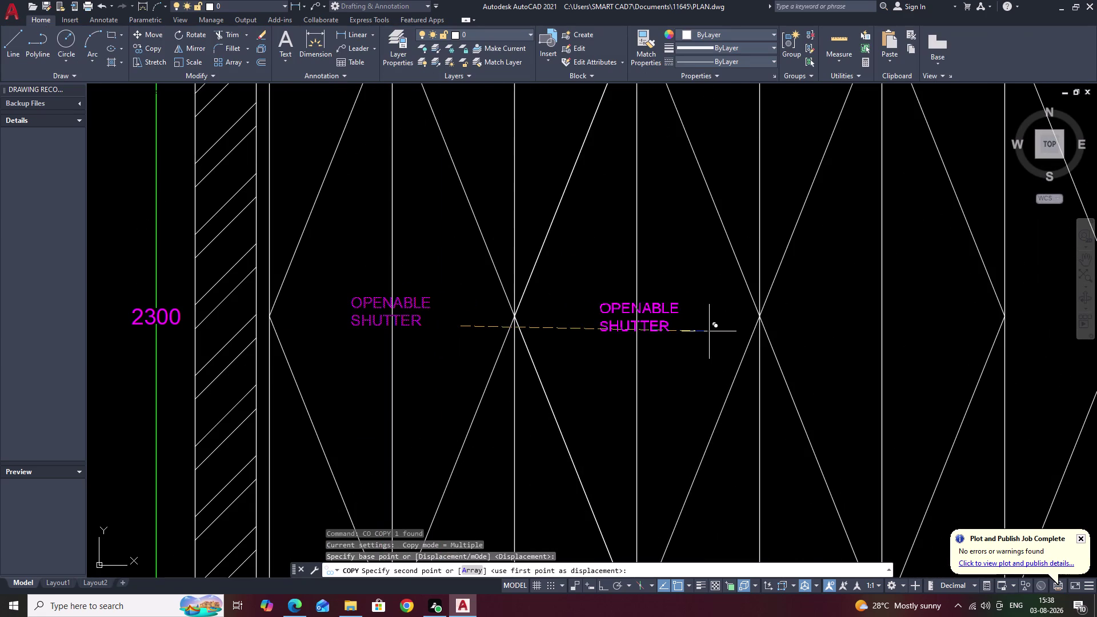
click(709, 331)
click(958, 327)
Place further OPENABLE SHUTTER copies along the shutters, ending at the rightmost panel.
right_click(958, 326)
middle_drag(958, 327, 776, 340)
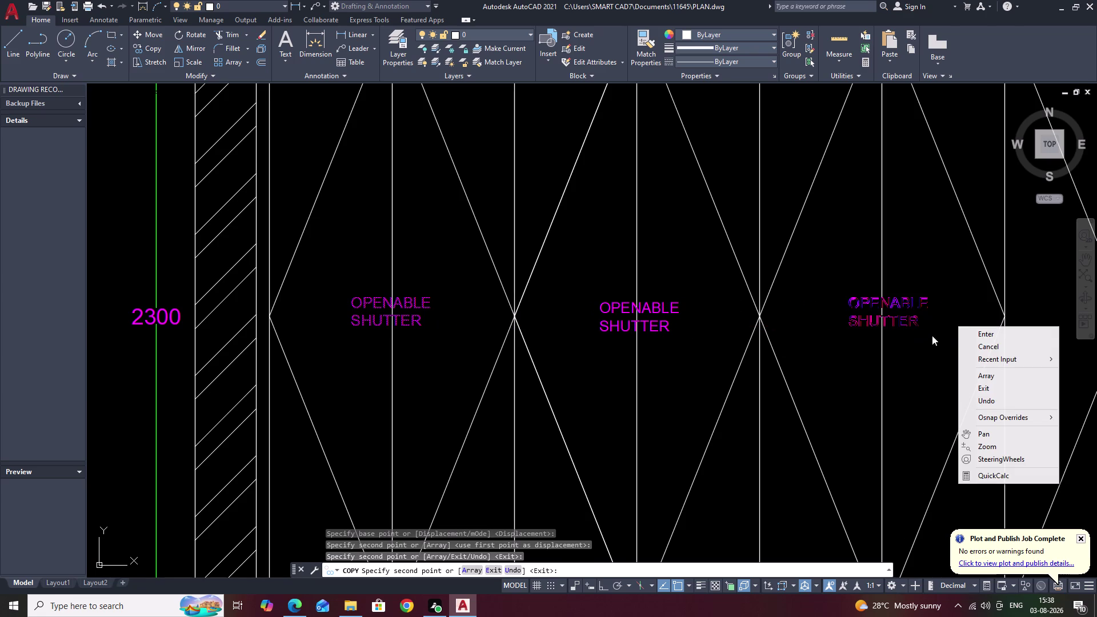
click(934, 343)
middle_drag(1078, 325, 771, 331)
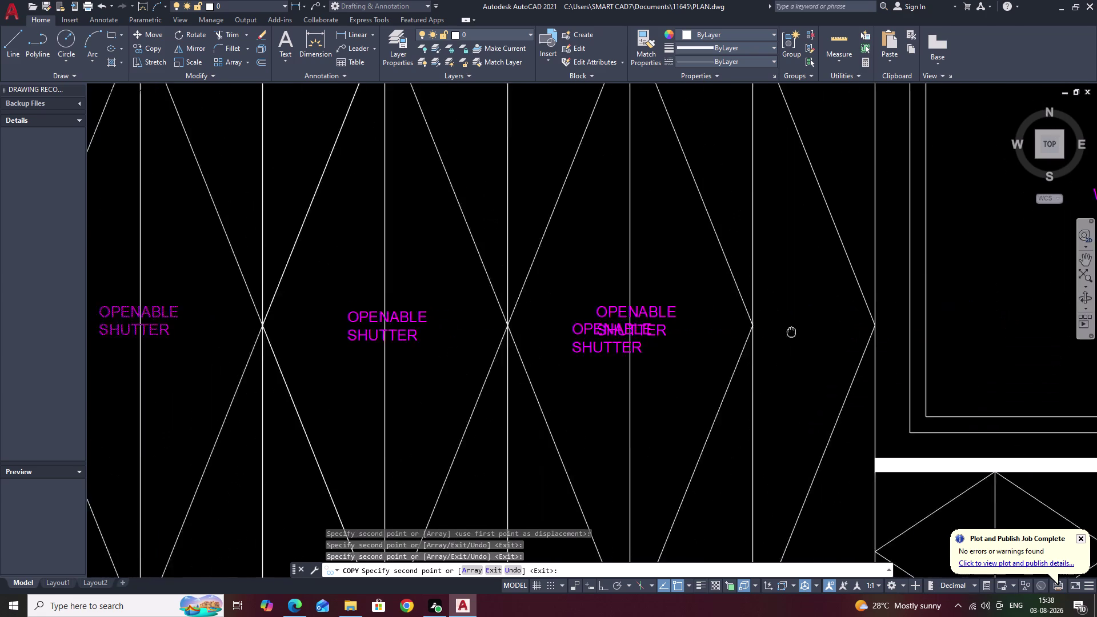
middle_drag(772, 331, 756, 330)
click(812, 323)
key(Escape)
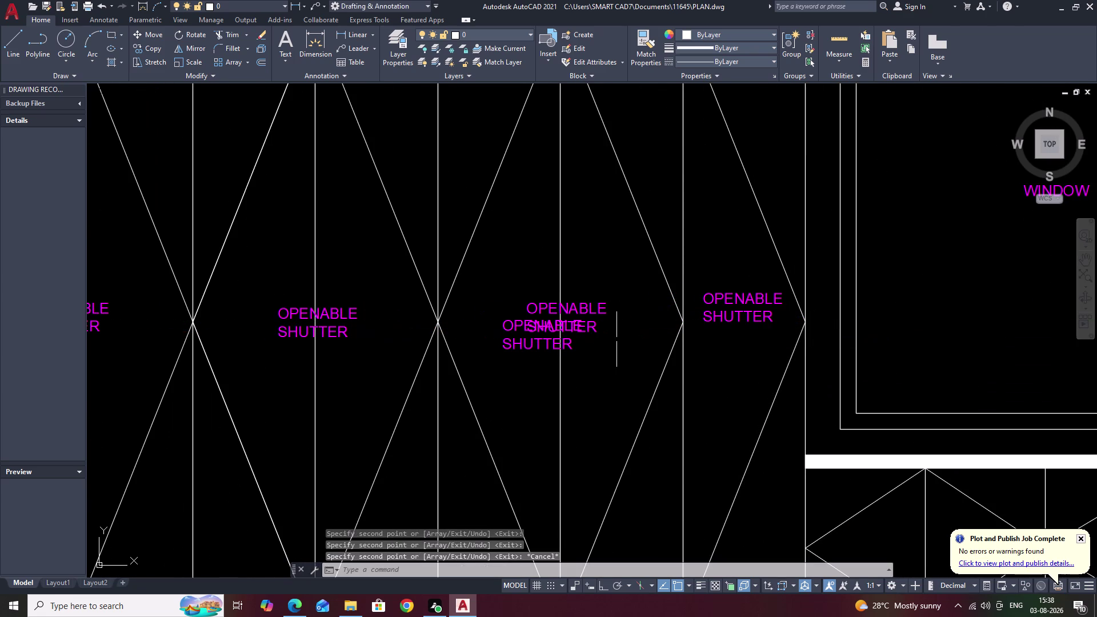
Erase the overlapping duplicate OPENABLE SHUTTER label.
click(509, 344)
text(E)
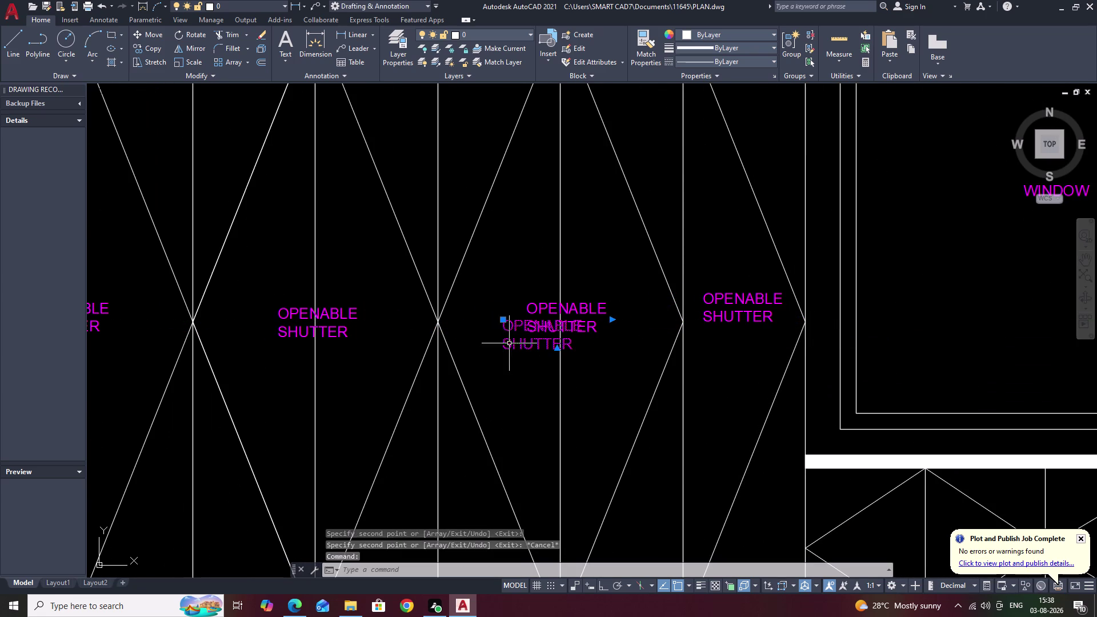
key(space)
middle_drag(676, 406, 739, 194)
middle_drag(786, 307, 554, 305)
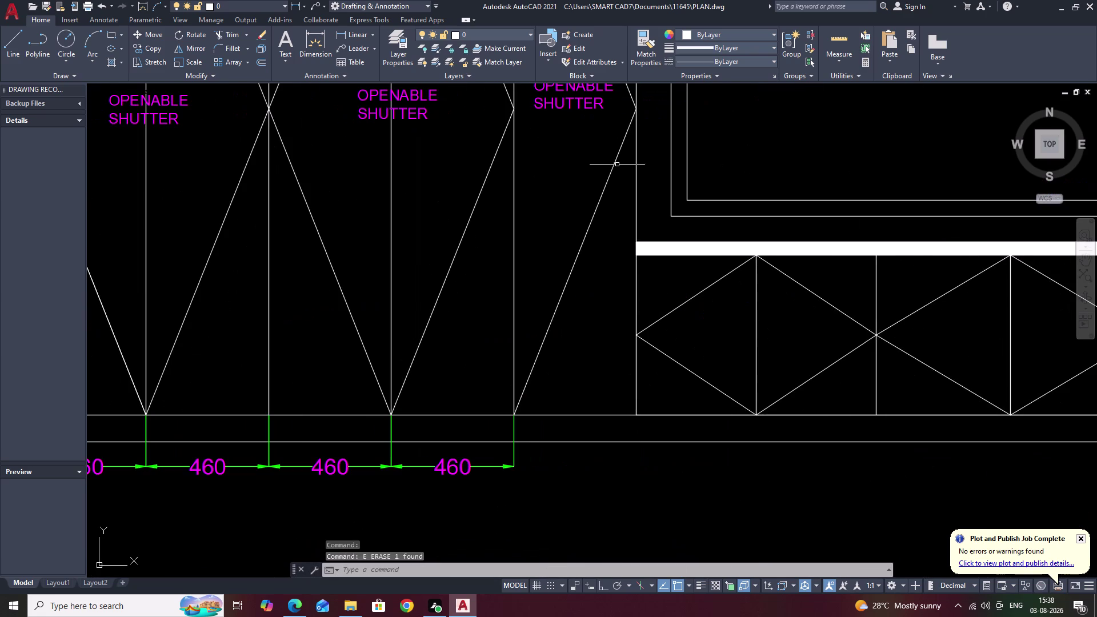
Select the rightmost OPENABLE SHUTTER label and start a copy from a base point on it.
click(581, 101)
middle_drag(580, 104, 567, 220)
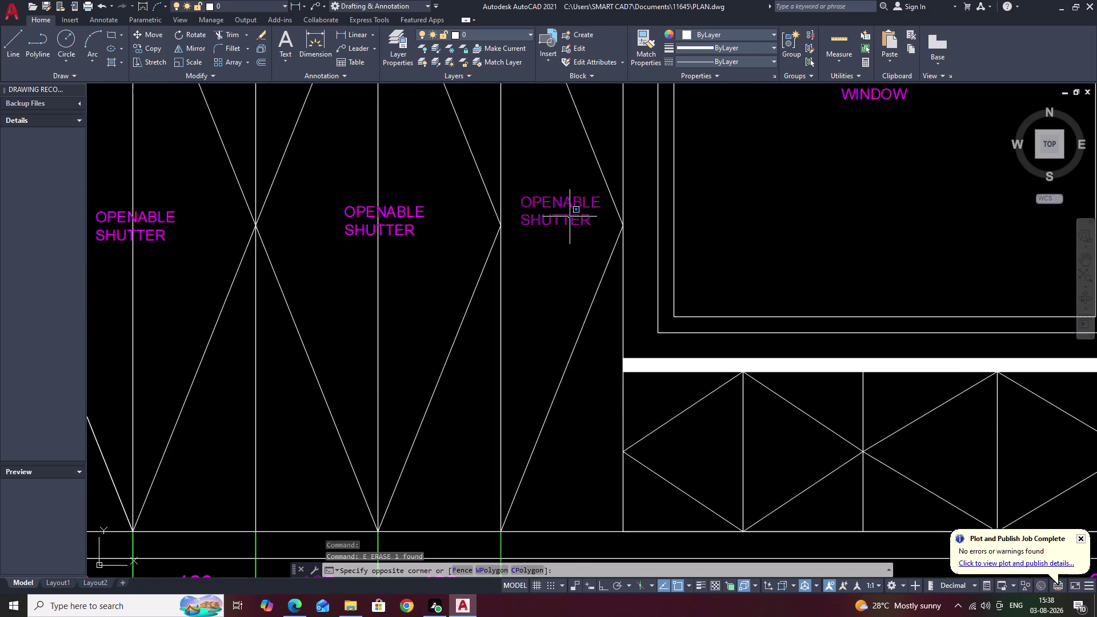
right_click(570, 217)
click(569, 216)
click(572, 205)
click(571, 206)
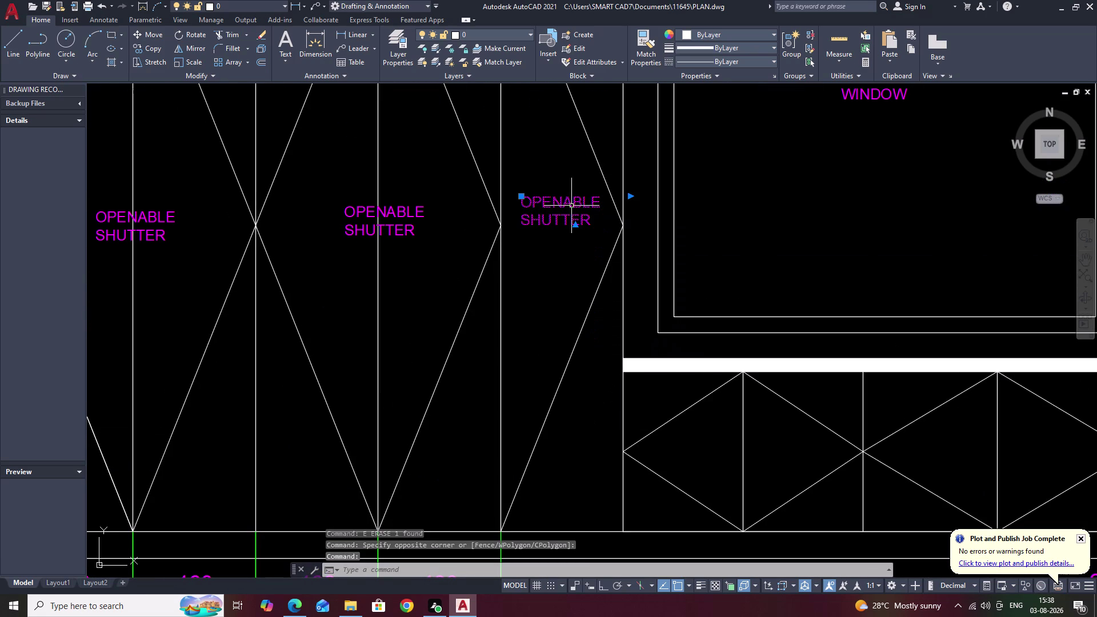
text(CO)
key(space)
scroll(up, 3)
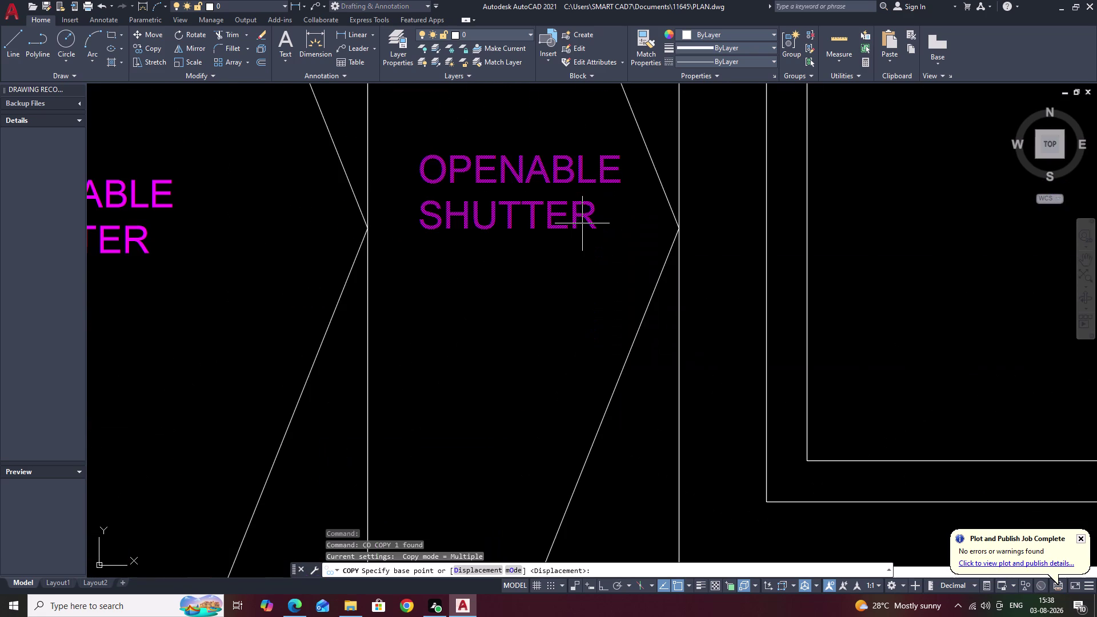
click(593, 224)
right_click(593, 224)
scroll(down, 3)
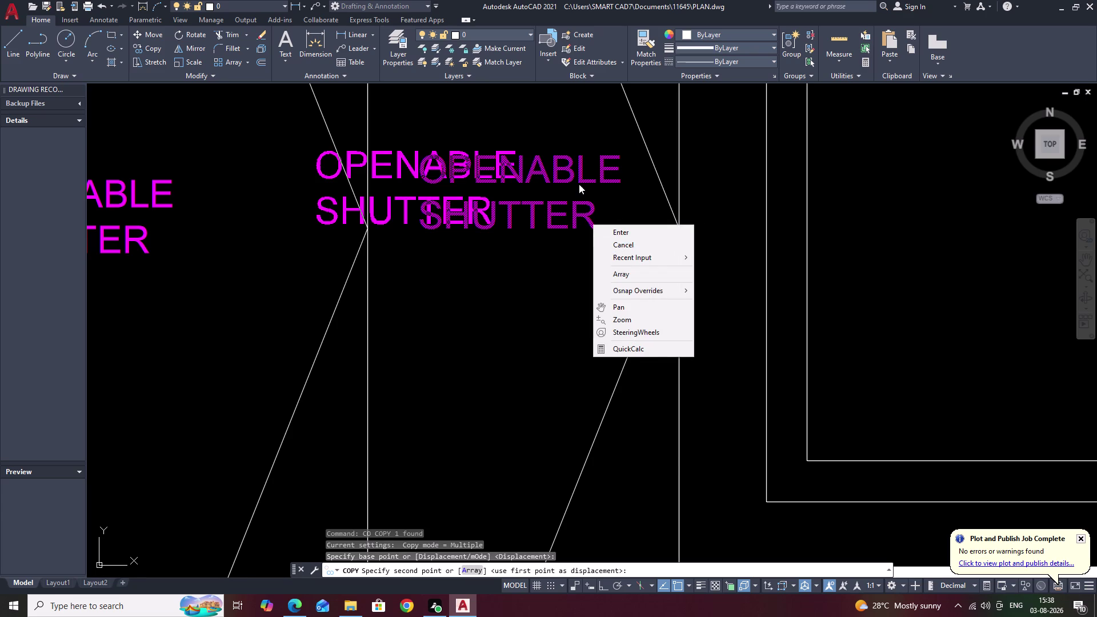
key(Escape)
Place OPENABLE SHUTTER copies in both lower shutter panels beneath the window.
middle_drag(1016, 420, 851, 200)
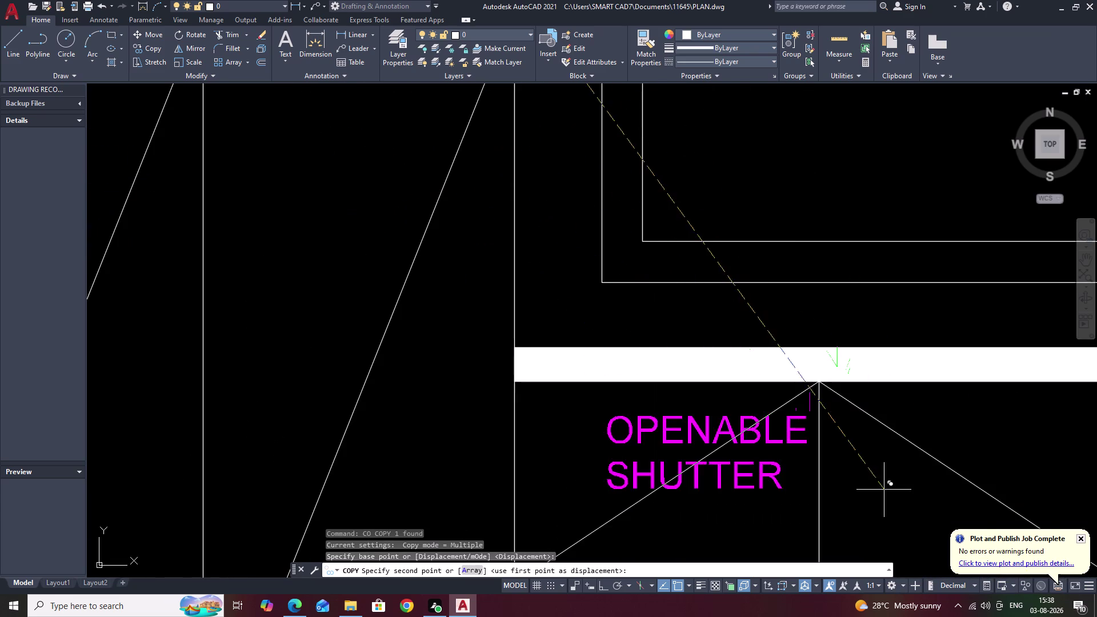
middle_drag(876, 470, 810, 228)
click(947, 366)
middle_drag(948, 365, 366, 313)
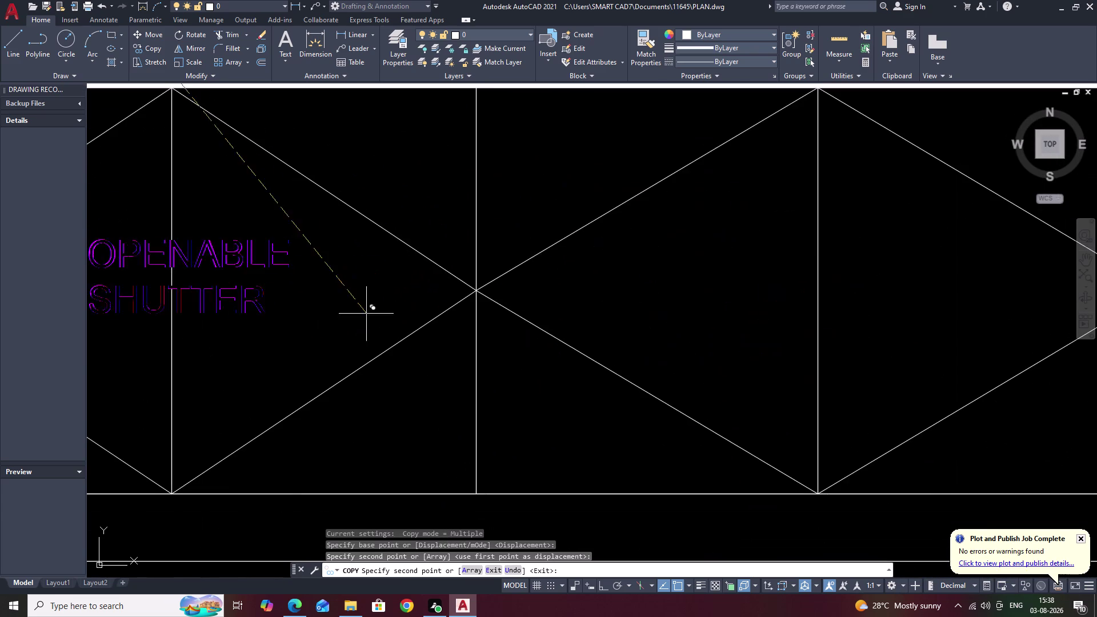
click(1022, 310)
scroll(down, 3)
key(Escape)
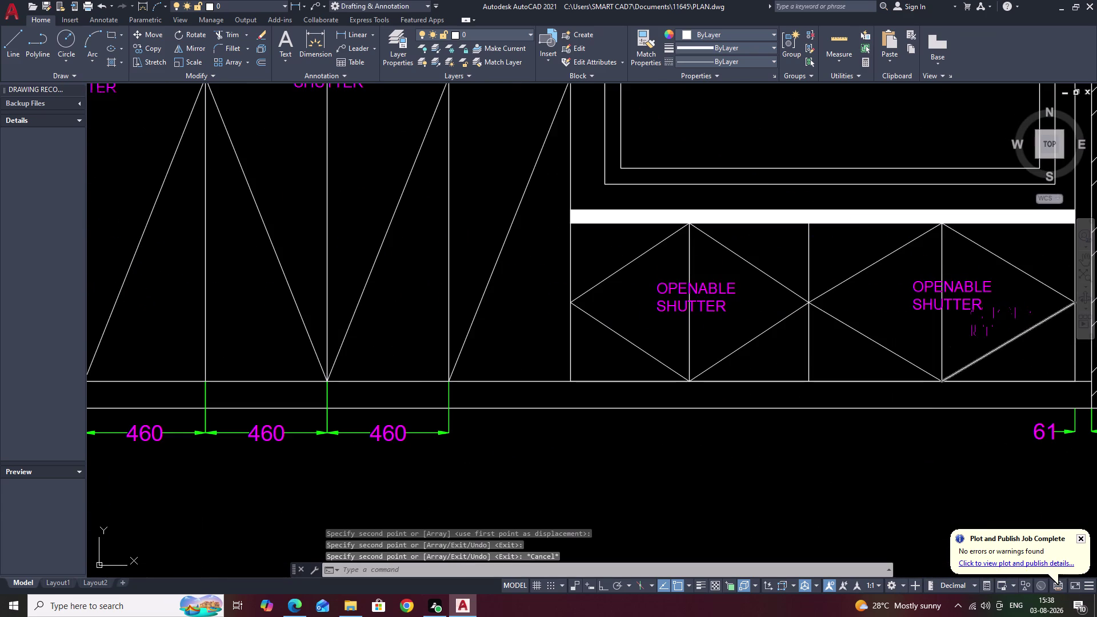
Pan and zoom to centre the whole labelled elevation on screen.
scroll(down, 3)
middle_drag(831, 230, 798, 286)
scroll(up, 3)
middle_drag(800, 279, 806, 273)
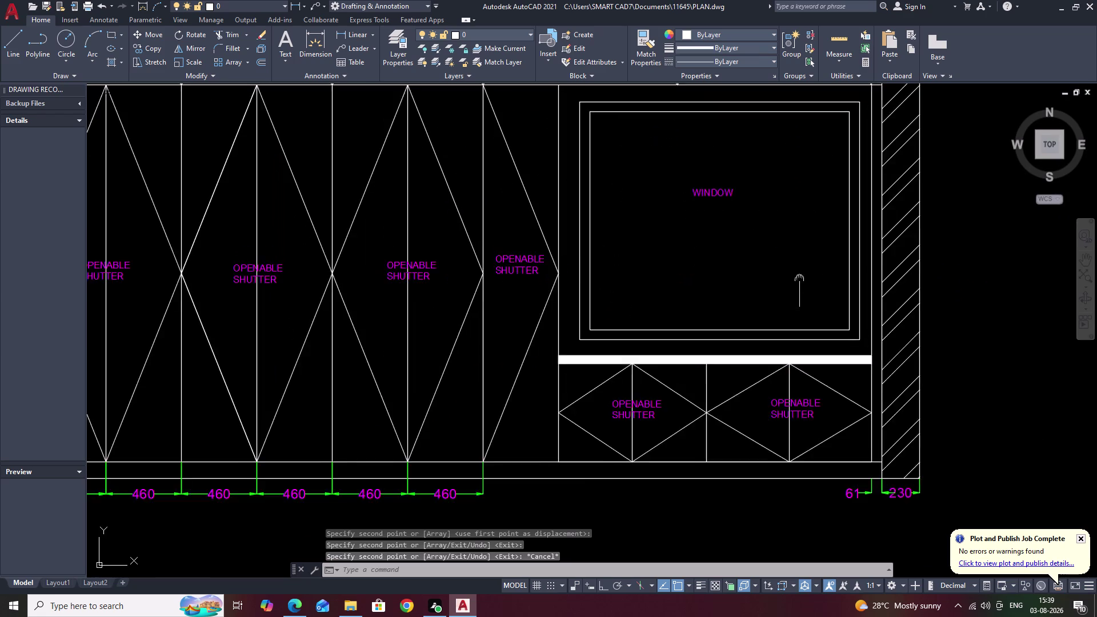
middle_drag(807, 273, 857, 258)
scroll(down, 3)
middle_drag(848, 256, 845, 310)
middle_drag(853, 311, 856, 318)
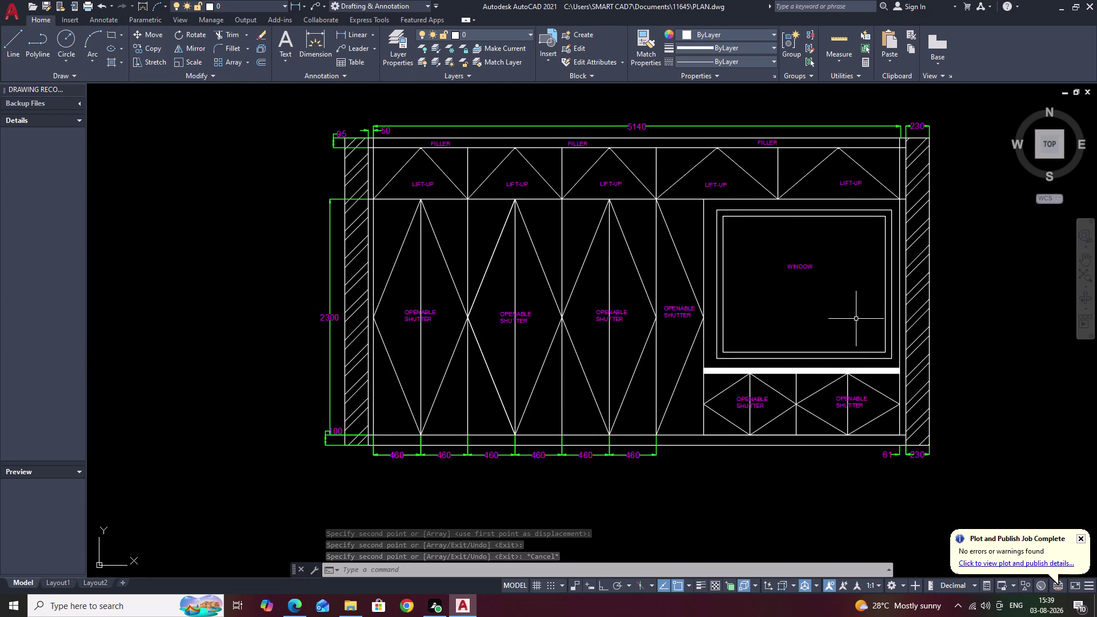
Save the labelled elevation under the new file name ELEVATION, replacing PLAN.
middle_drag(844, 305, 841, 319)
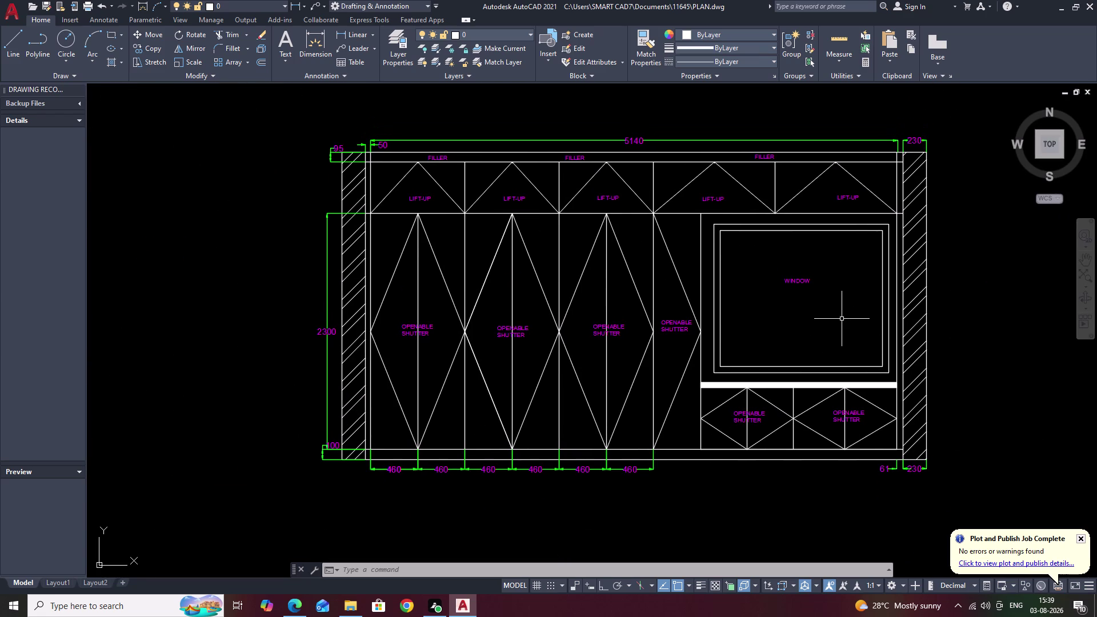
key(ctrl+s)
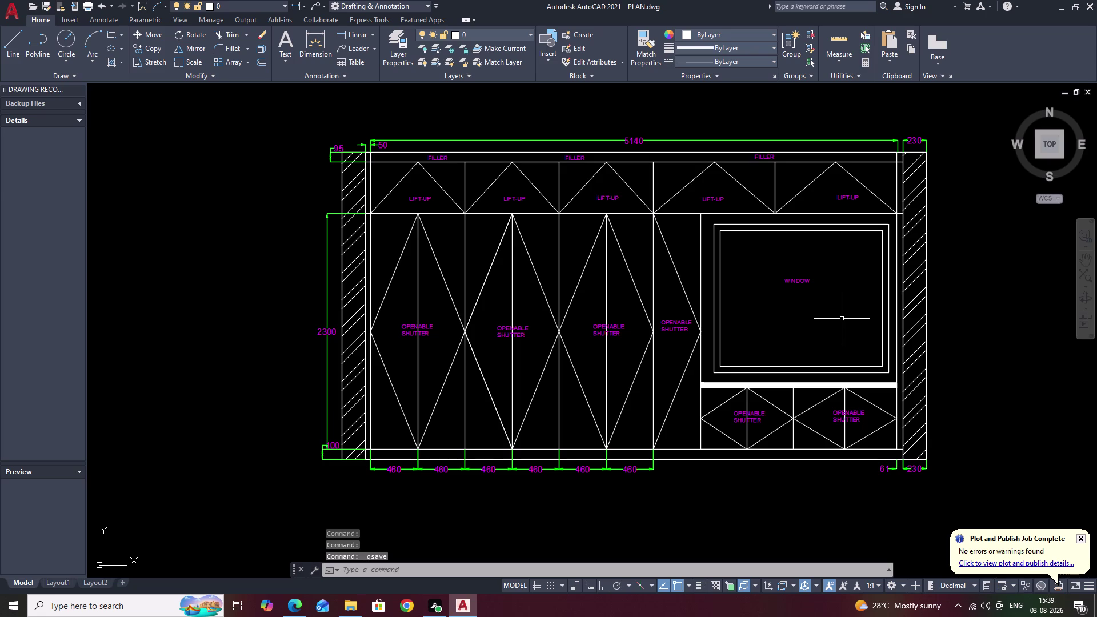
key(ctrl+s)
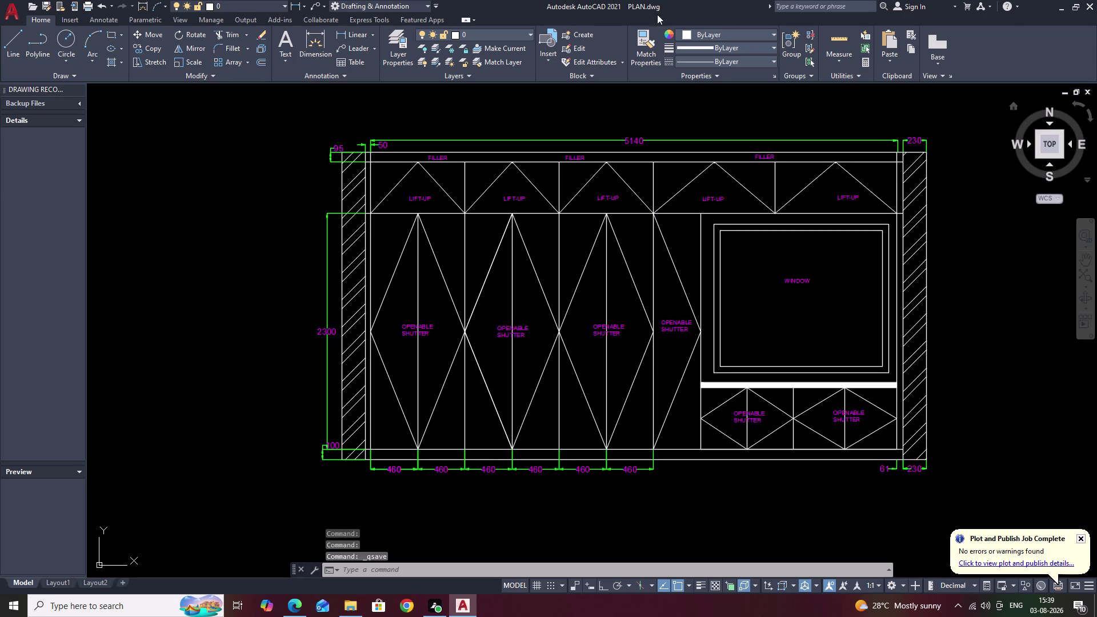
click(44, 1)
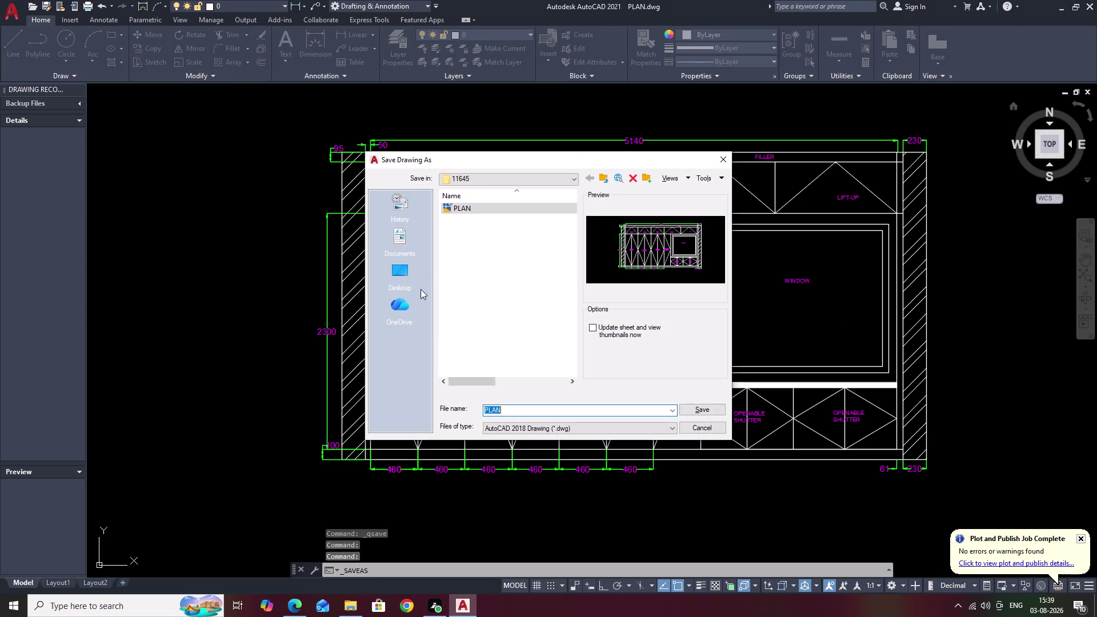
drag(516, 409, 451, 410)
key(BackSpace)
text(ELE)
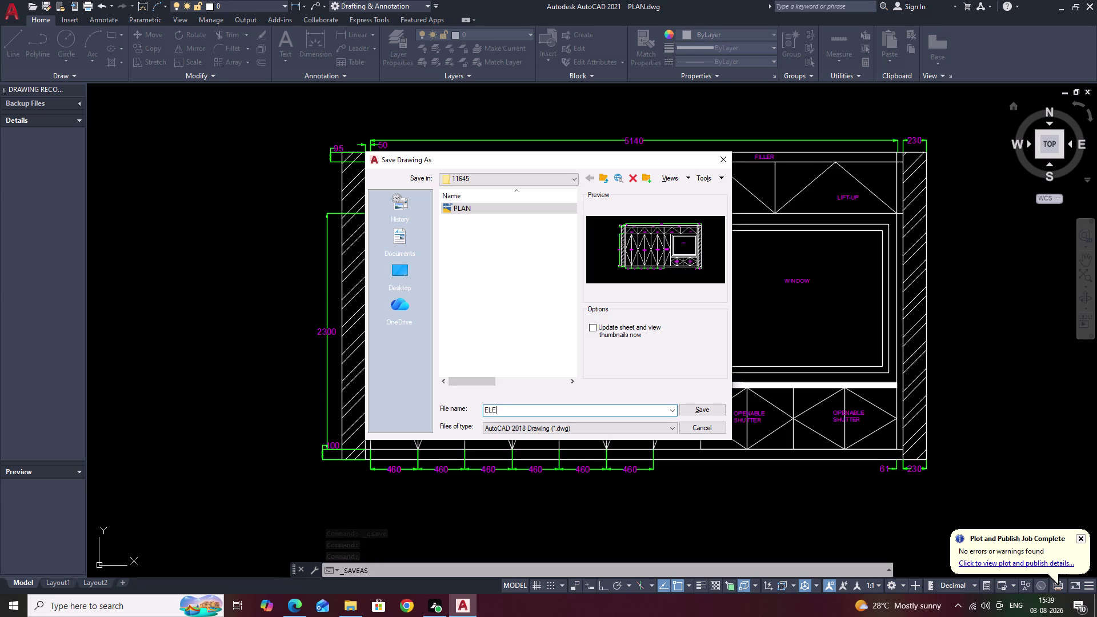
text(VAT)
text(ION)
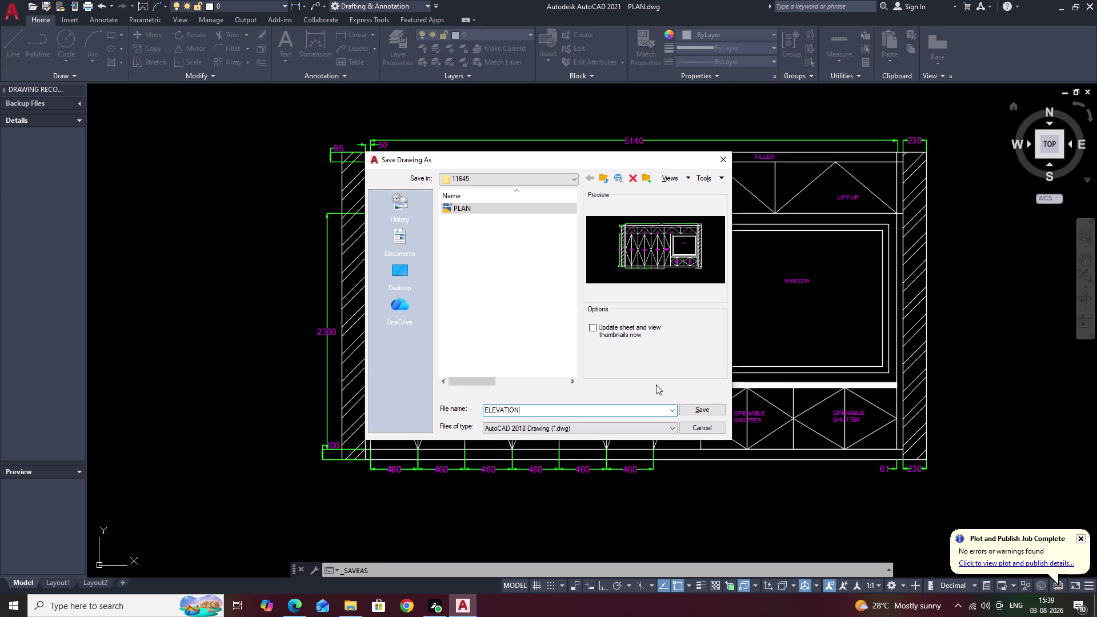
click(709, 408)
right_click(708, 408)
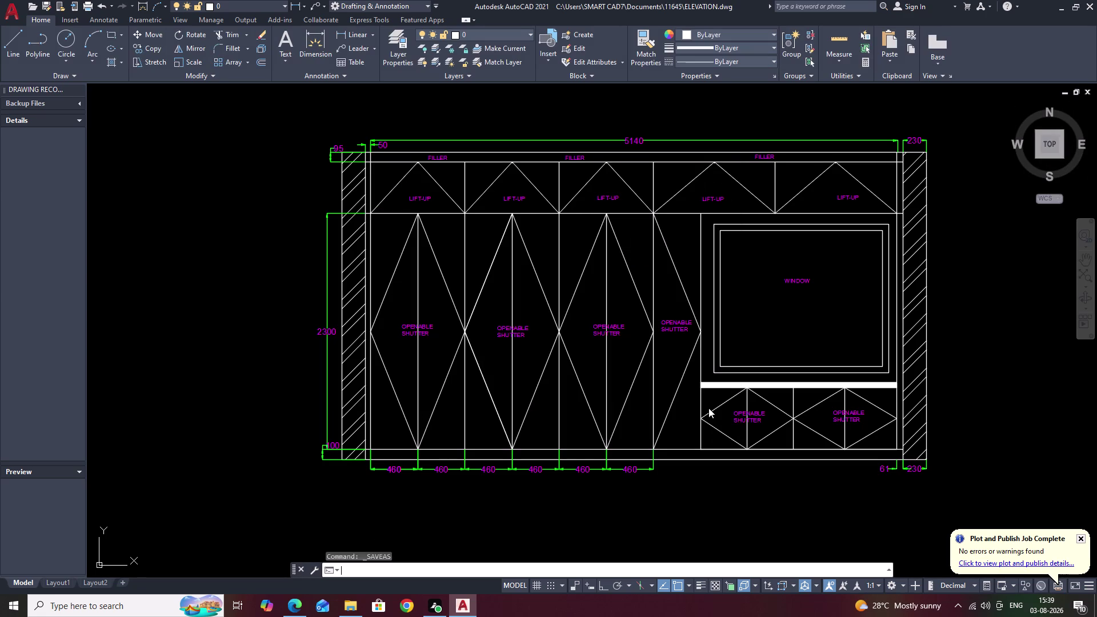
Start a plot using the AutoCAD PDF (High Quality Print).pc3 plotter.
key(ctrl+p)
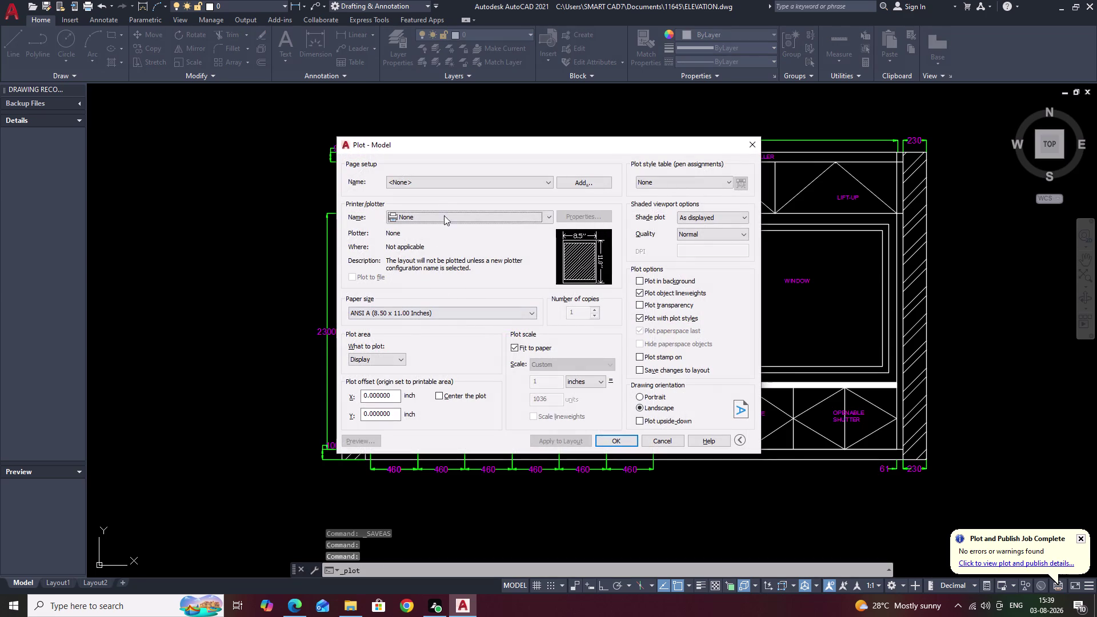
click(444, 215)
right_click(444, 216)
click(465, 285)
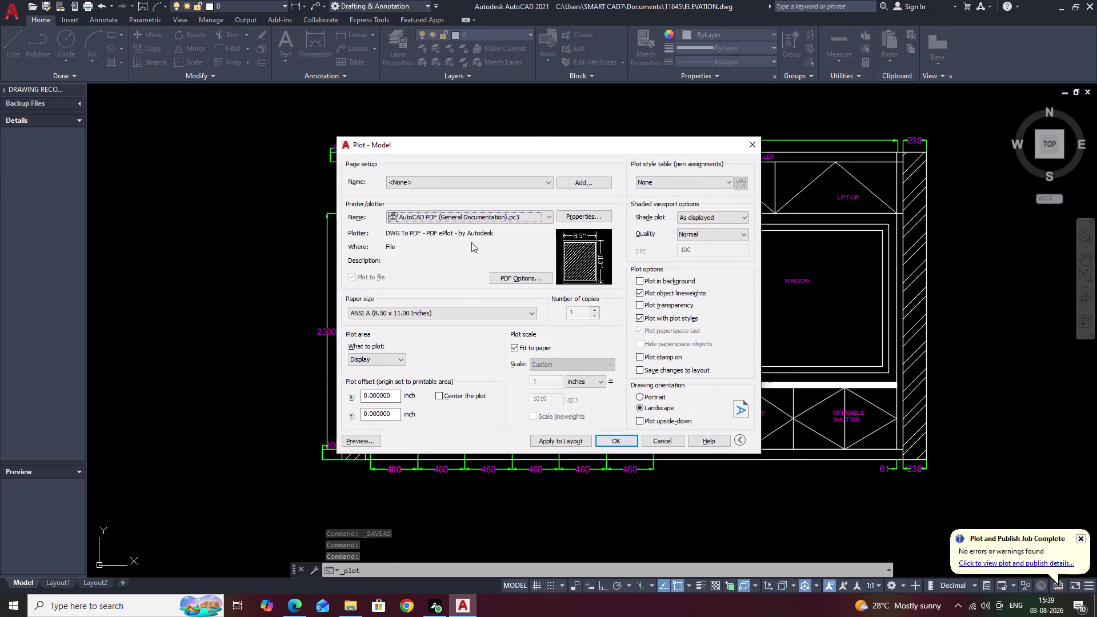
click(480, 217)
click(488, 287)
right_click(488, 287)
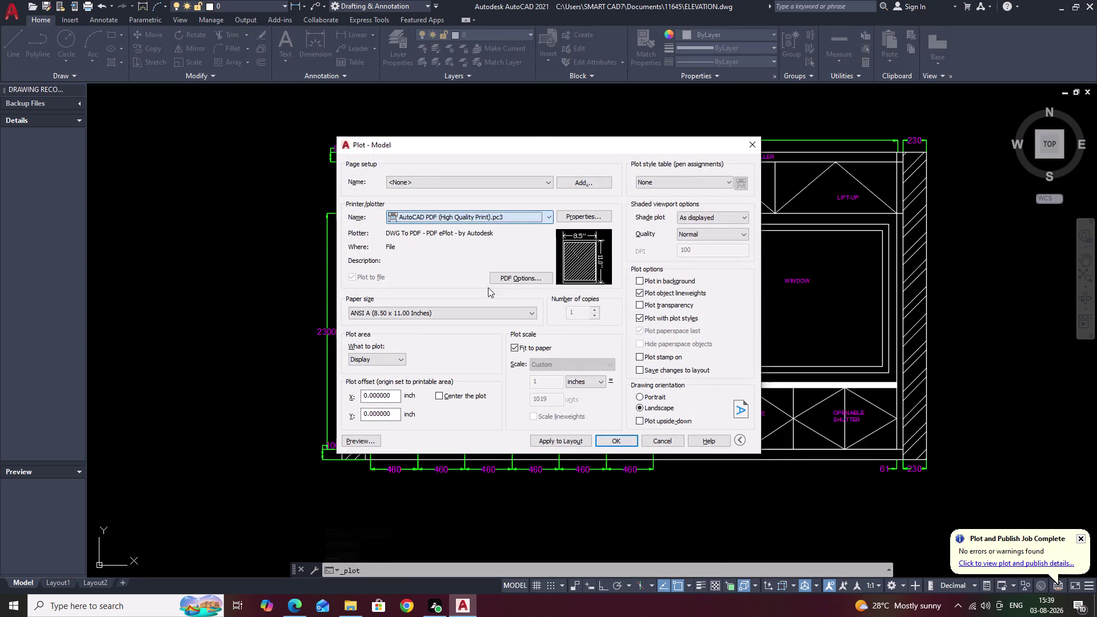
Set the plot area to a Window framing the whole elevation.
click(381, 357)
right_click(381, 357)
click(376, 392)
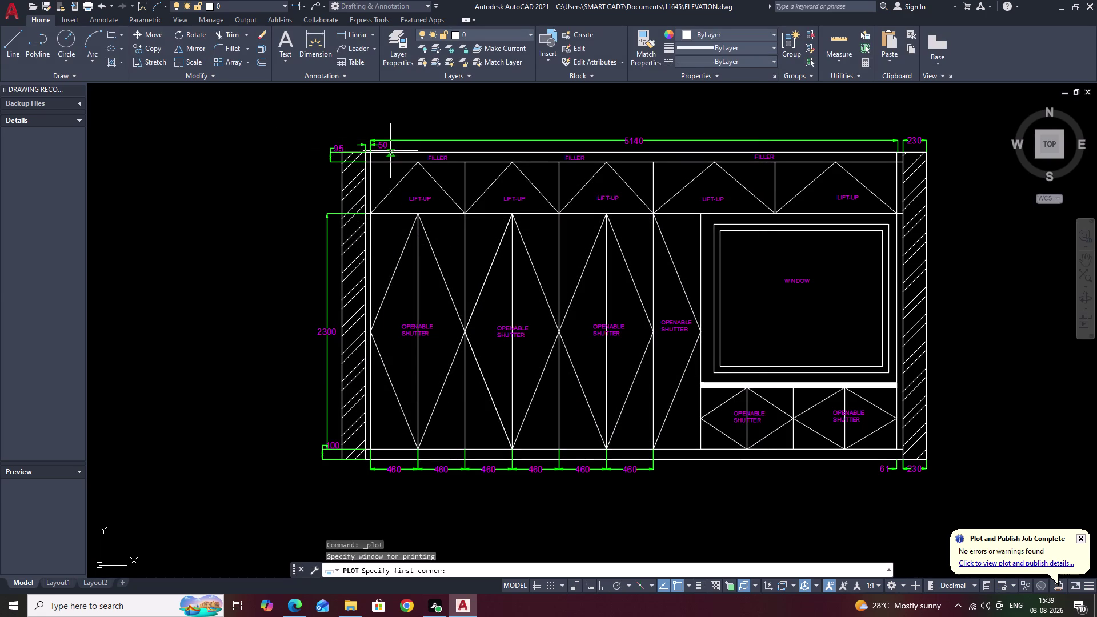
middle_drag(395, 140, 383, 159)
click(284, 122)
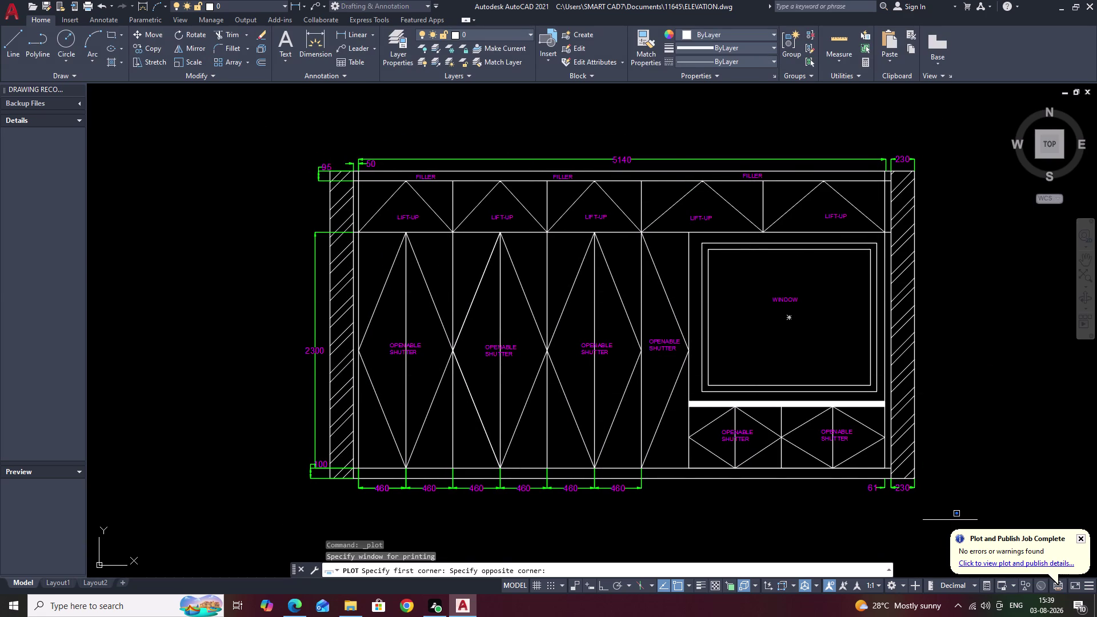
double_click(939, 527)
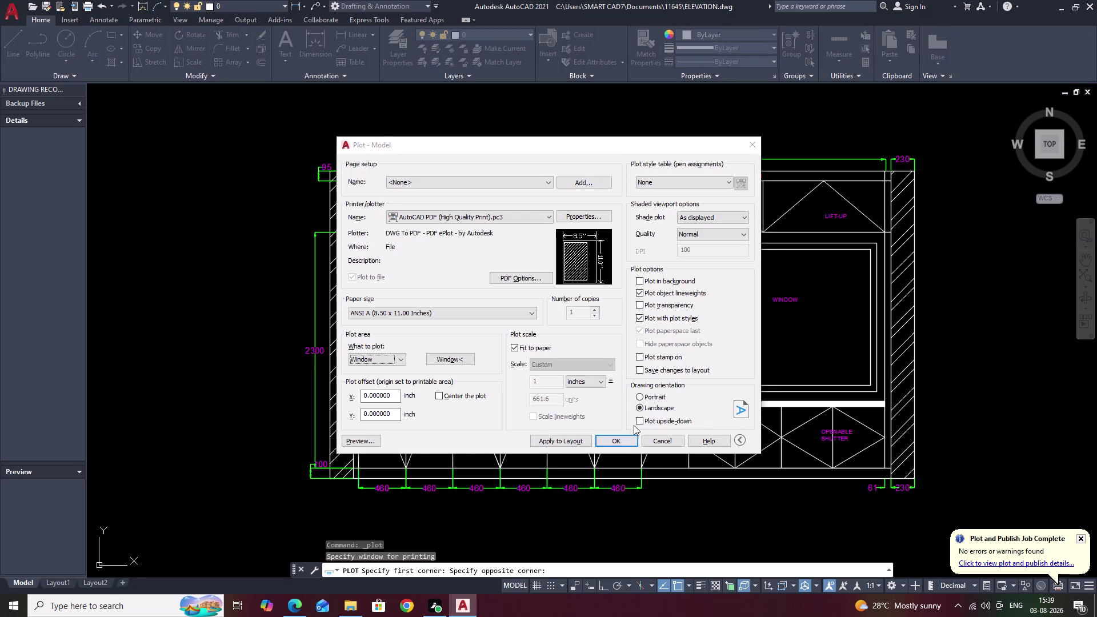
Confirm the plot and save it as ELEVATION-Model.pdf.
click(639, 396)
right_click(638, 396)
click(620, 440)
right_click(620, 441)
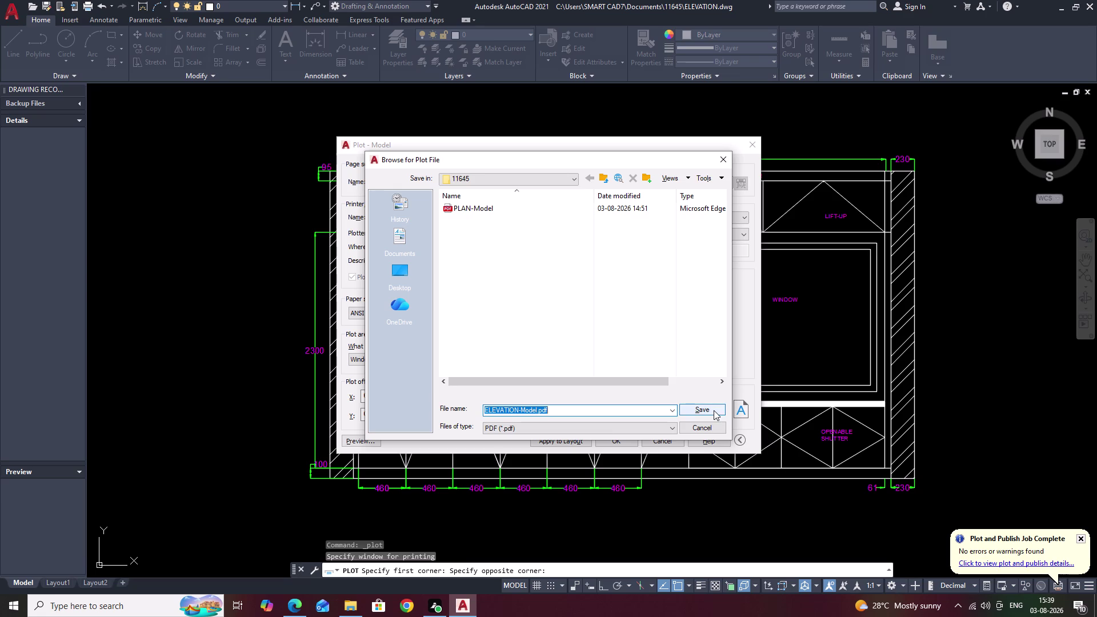
click(689, 410)
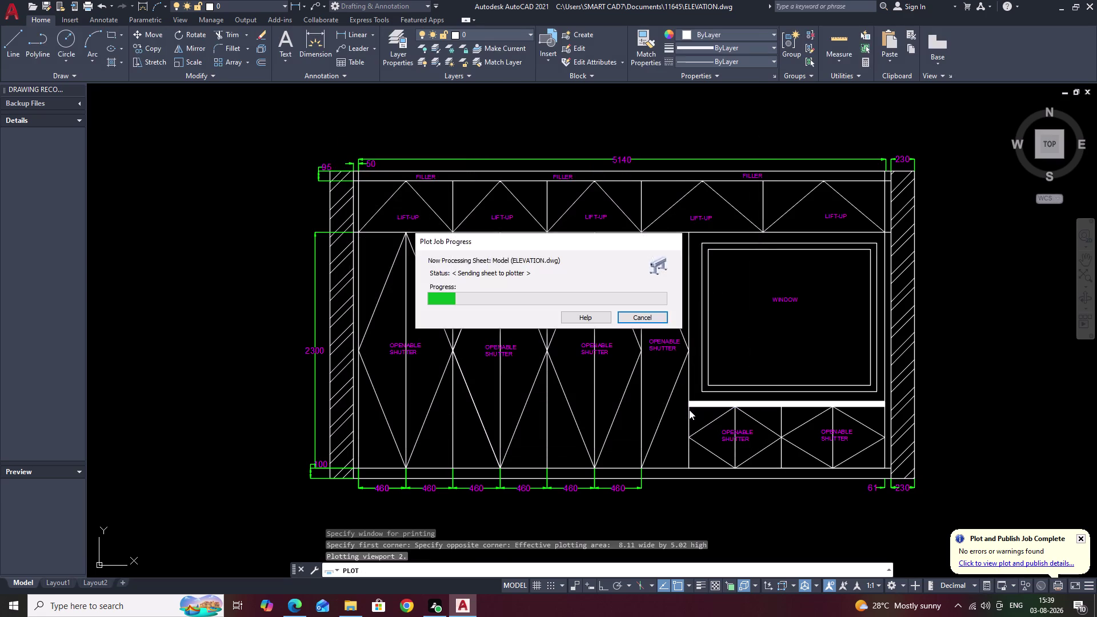
Scroll through ELEVATION-Model.pdf in Edge to view the full plotted elevation.
middle_drag(661, 387, 694, 248)
scroll(down, 3)
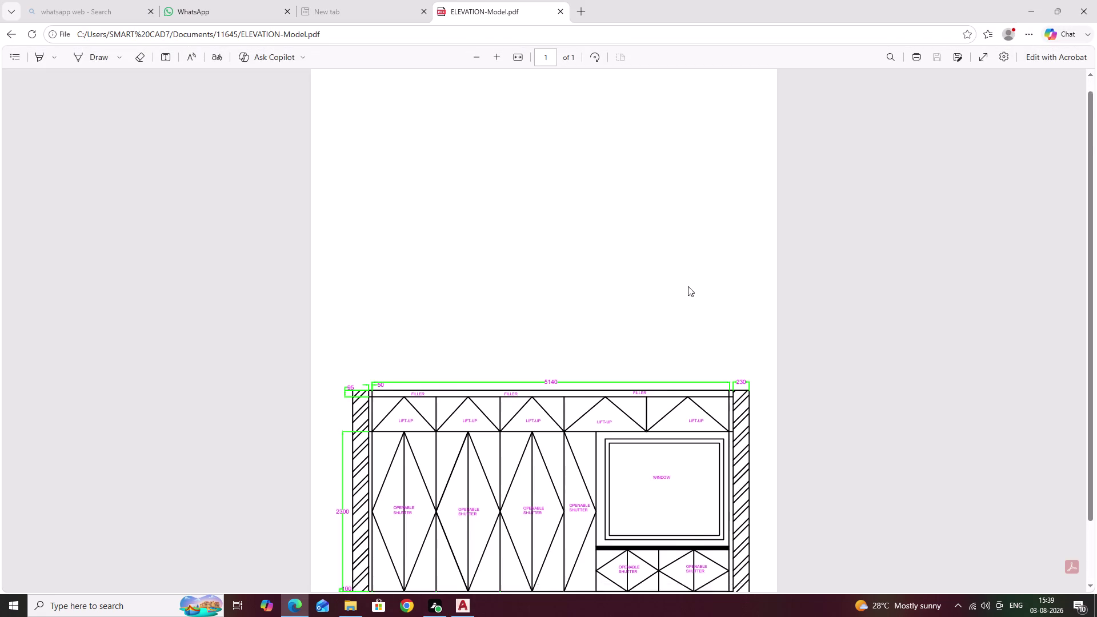
scroll(down, 3)
middle_drag(614, 524, 626, 481)
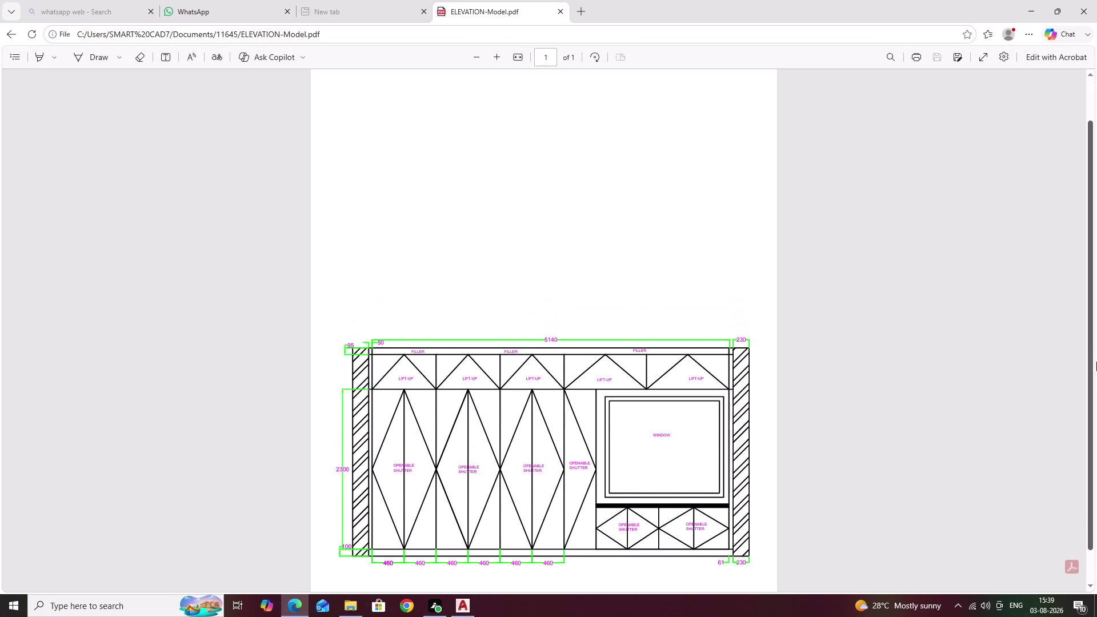
Open the PDF page's context menu and dismiss it.
right_click(957, 59)
click(957, 60)
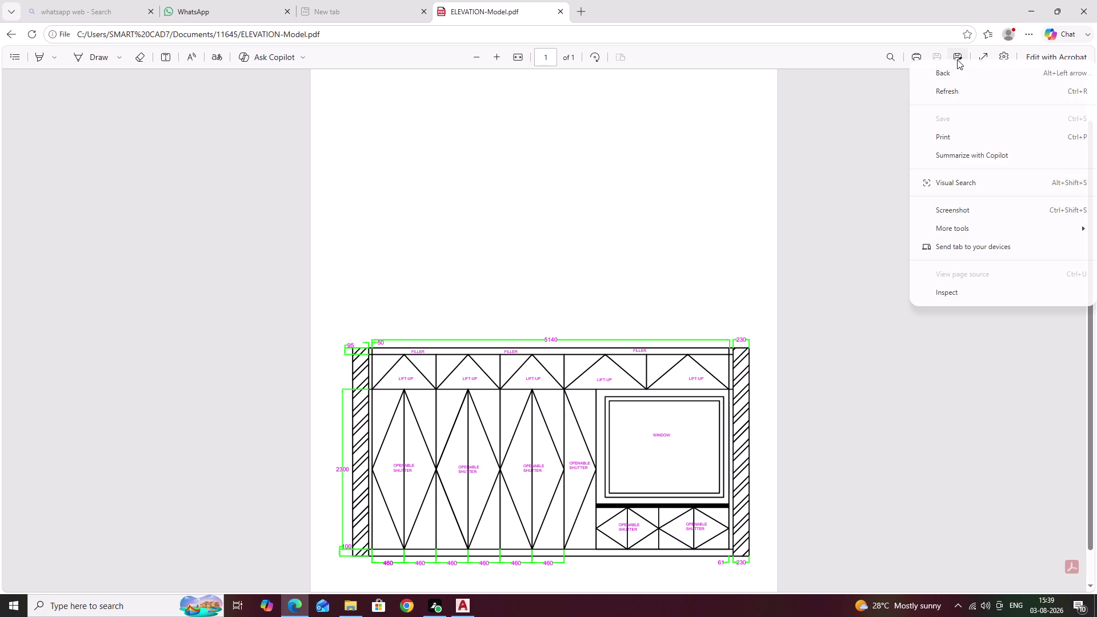
click(833, 198)
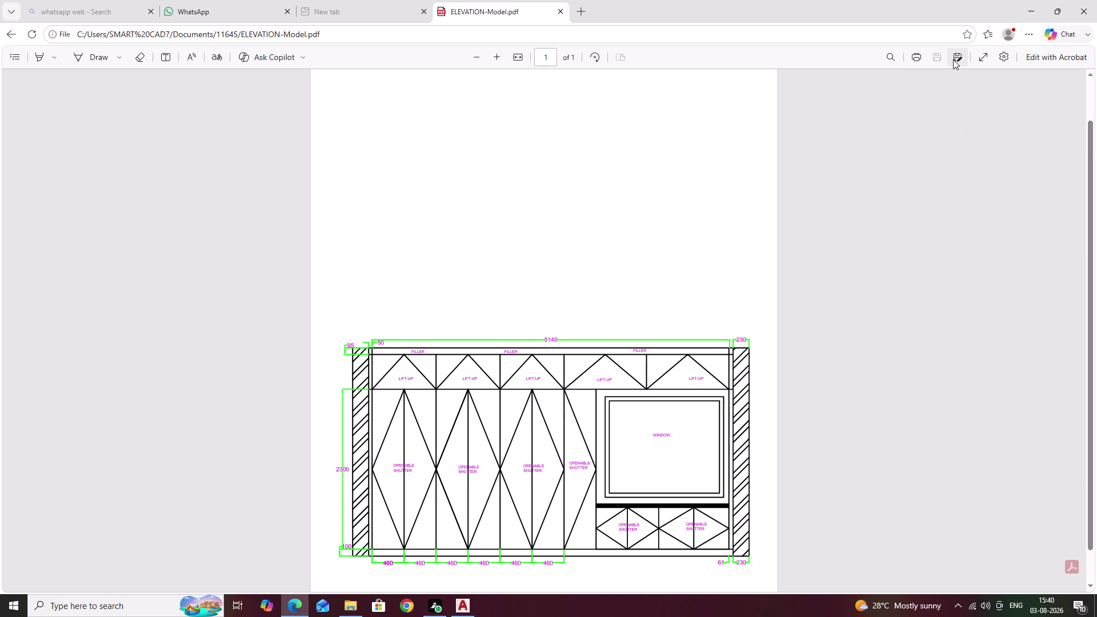
Dismiss the PDF's Save As window, then close the PDF to return to AutoCAD.
click(953, 59)
click(958, 63)
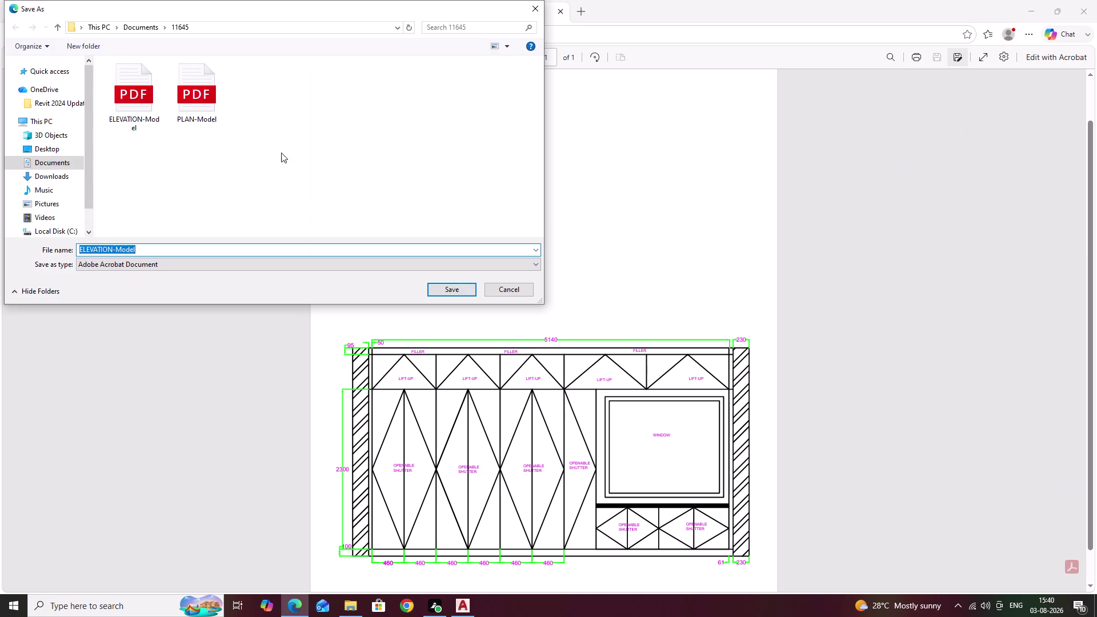
click(536, 8)
right_click(536, 8)
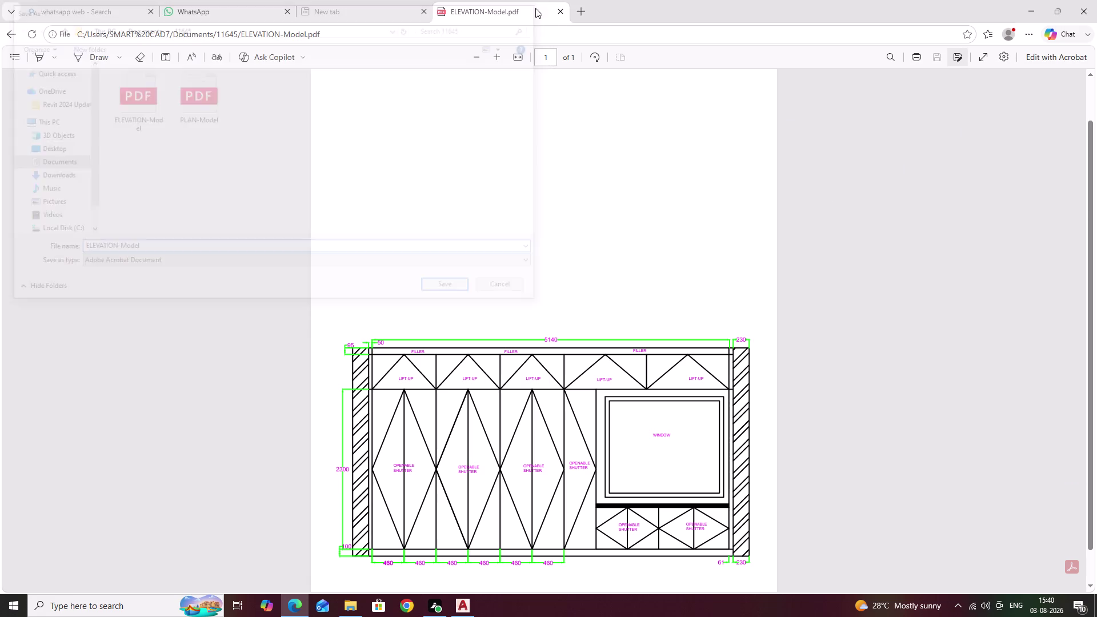
click(1039, 3)
right_click(1039, 3)
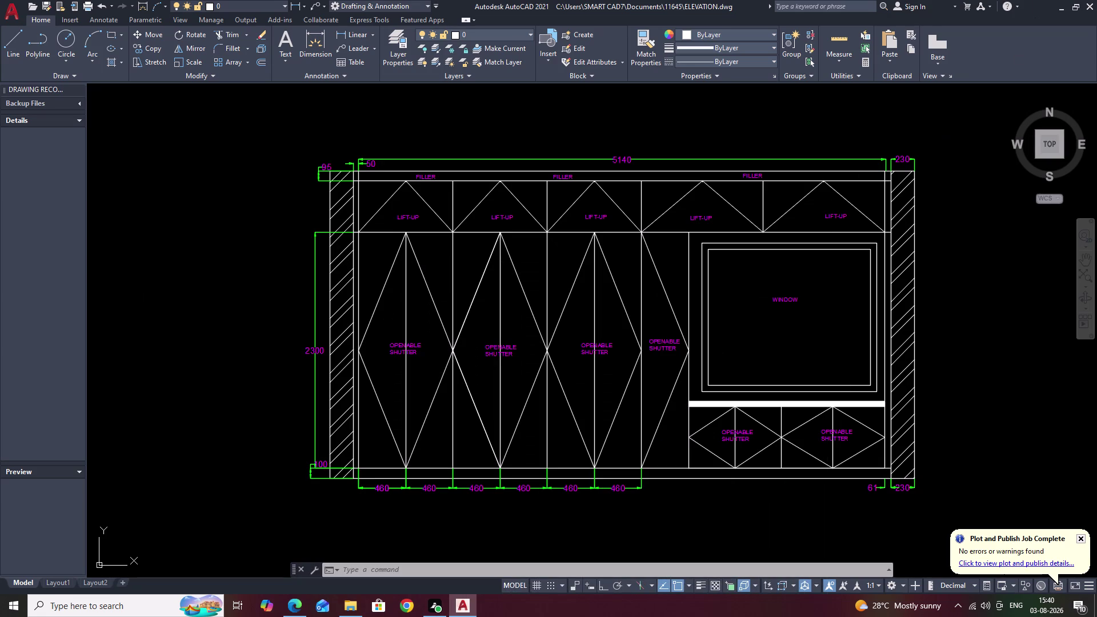